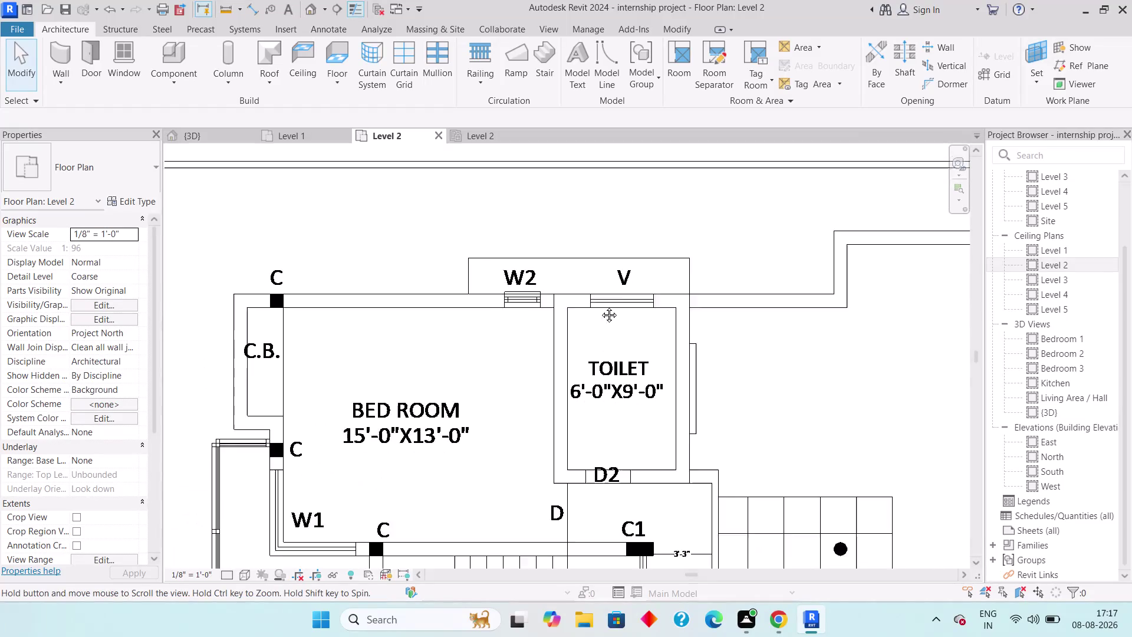
Pan and zoom the Level 2 plan to the lower bed room's W1 corner.
scroll(down, 3)
middle_drag(601, 401, 601, 386)
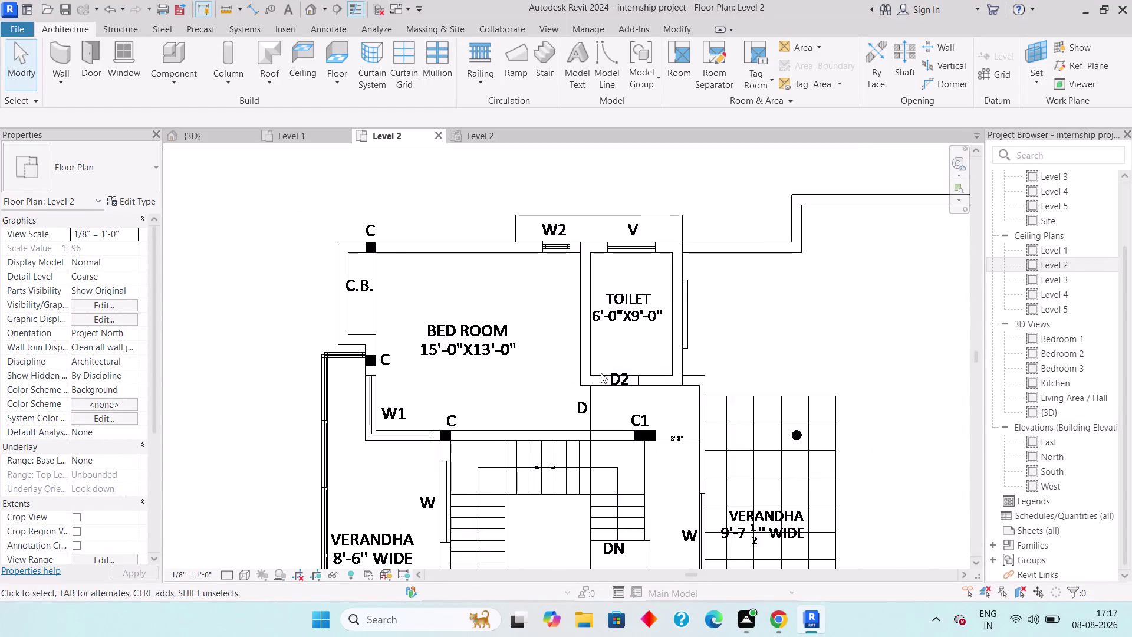
middle_drag(600, 386, 626, 201)
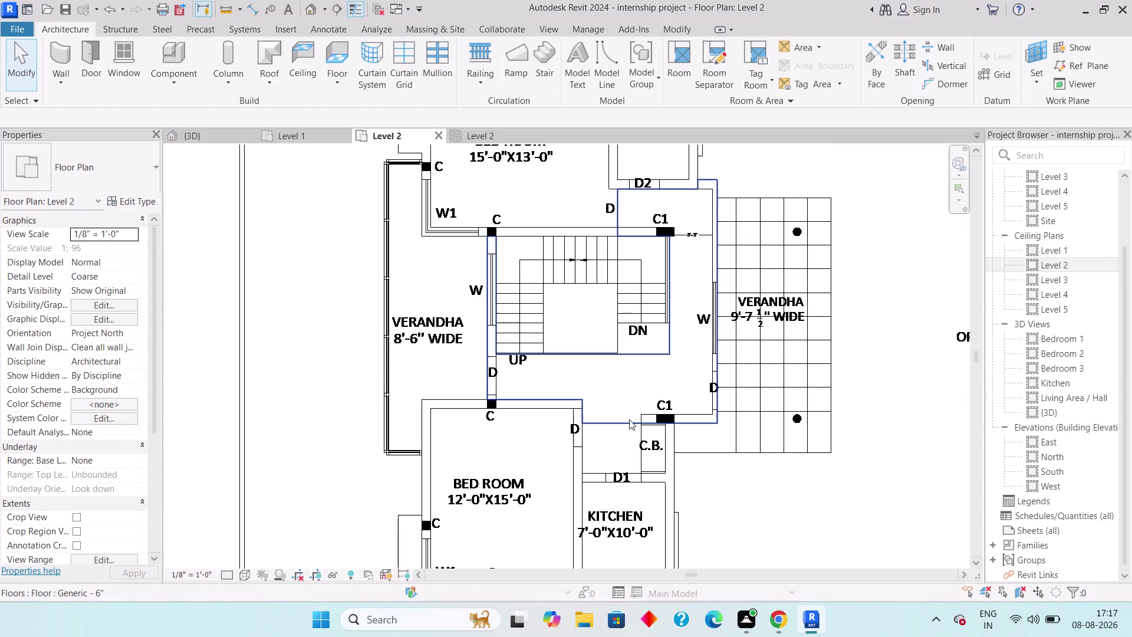
middle_drag(664, 488, 647, 368)
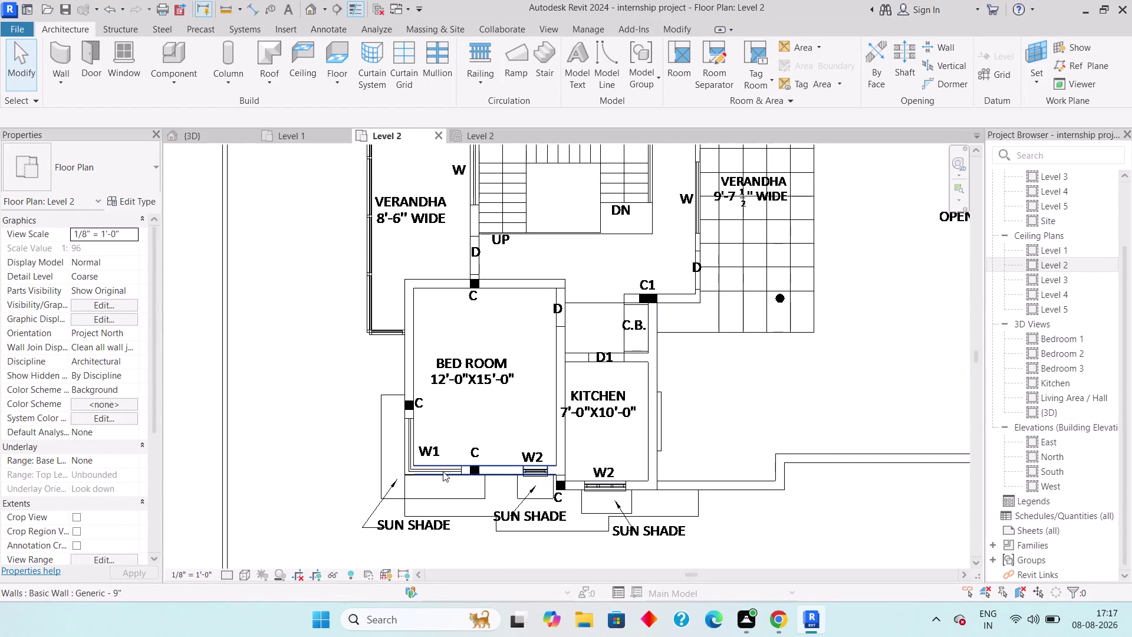
middle_drag(513, 390, 668, 389)
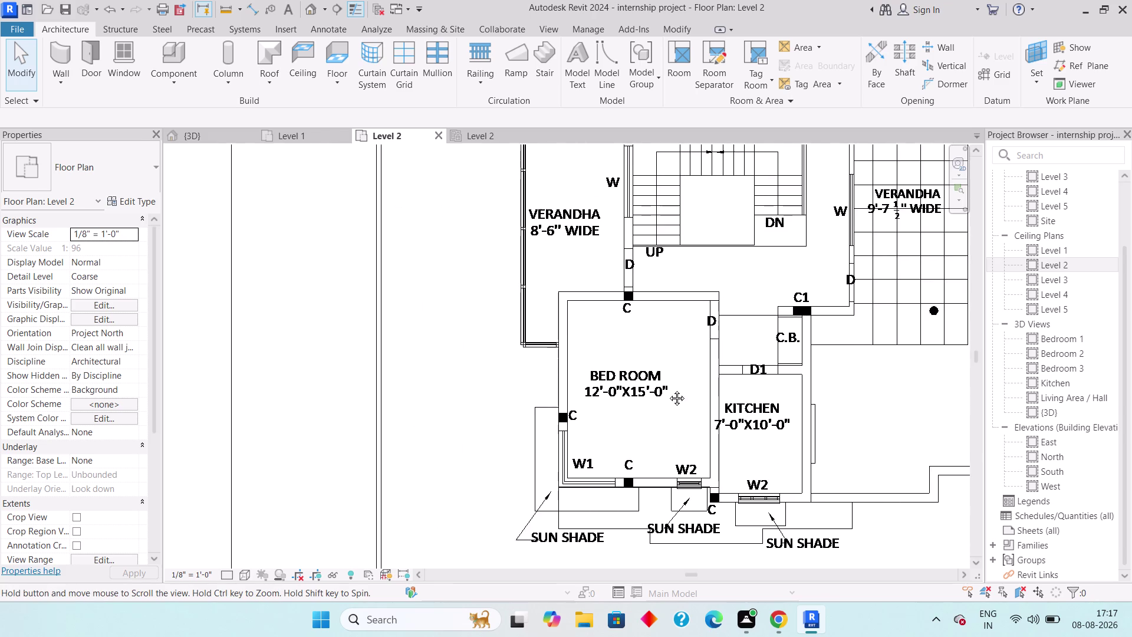
middle_drag(668, 389, 671, 376)
scroll(up, 3)
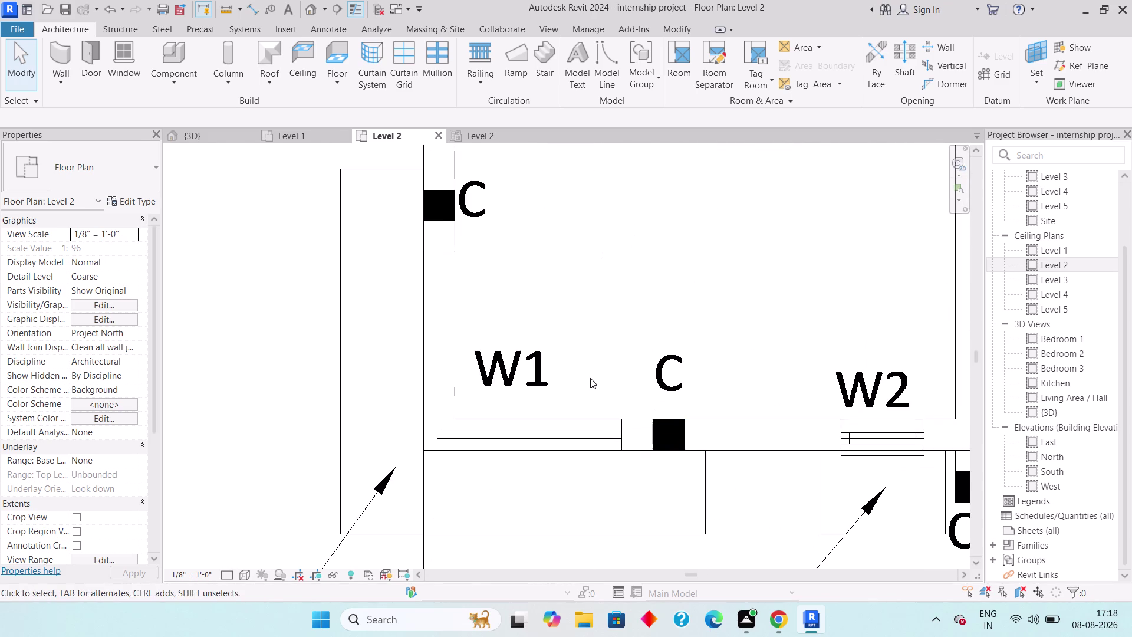
middle_drag(587, 370, 608, 390)
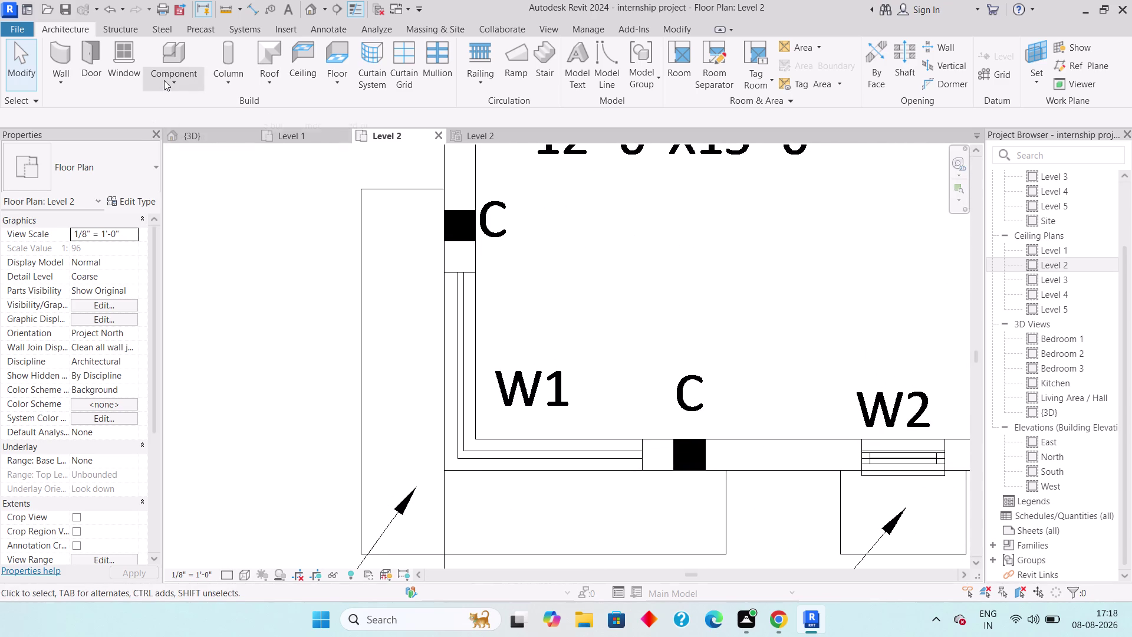
click(158, 77)
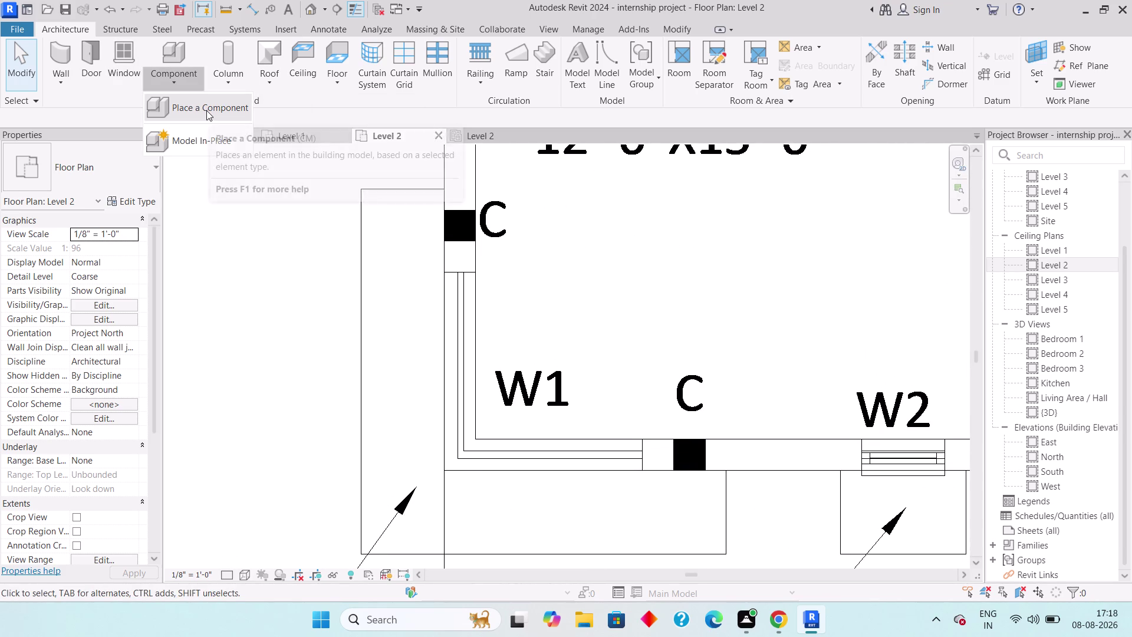
key(Escape)
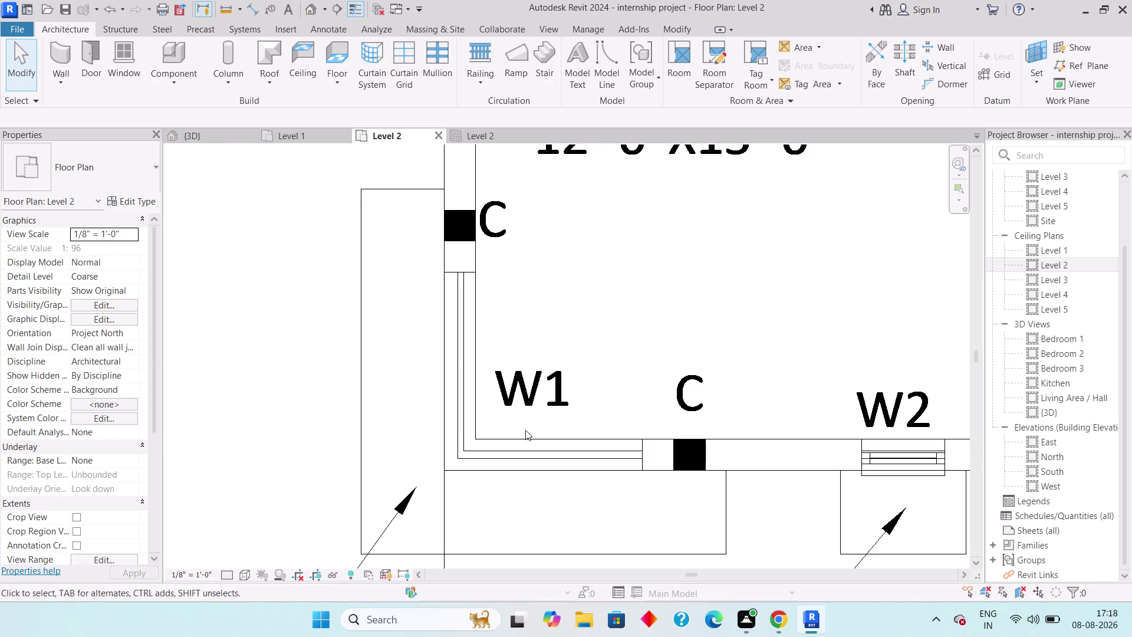
Cut a rectangular wall opening into the first wall at the W1 corner.
click(527, 437)
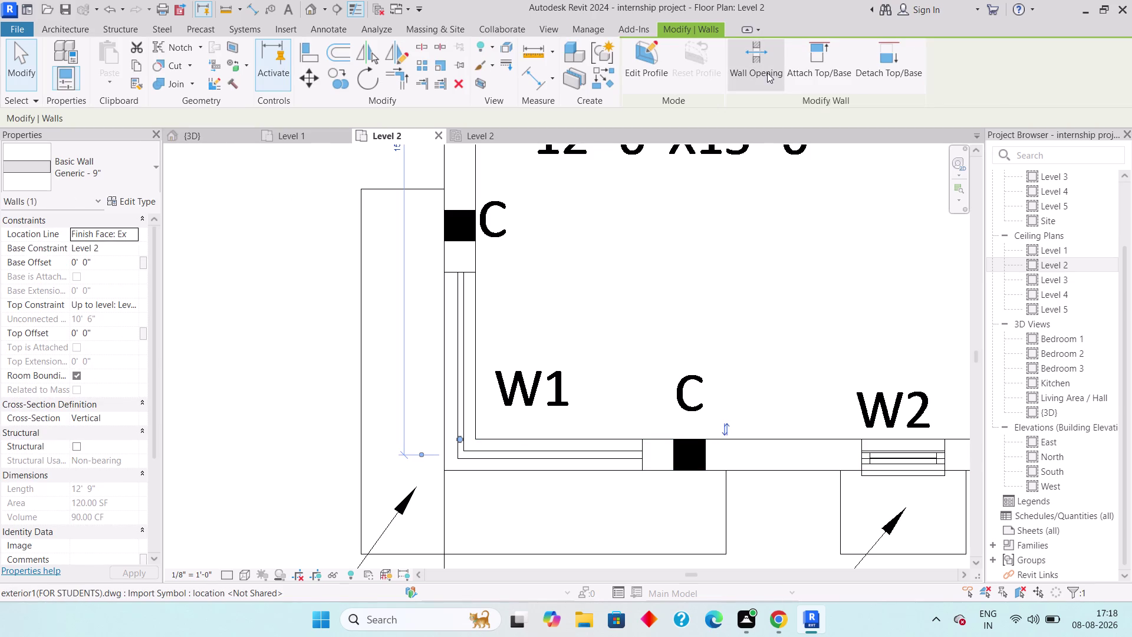
click(767, 72)
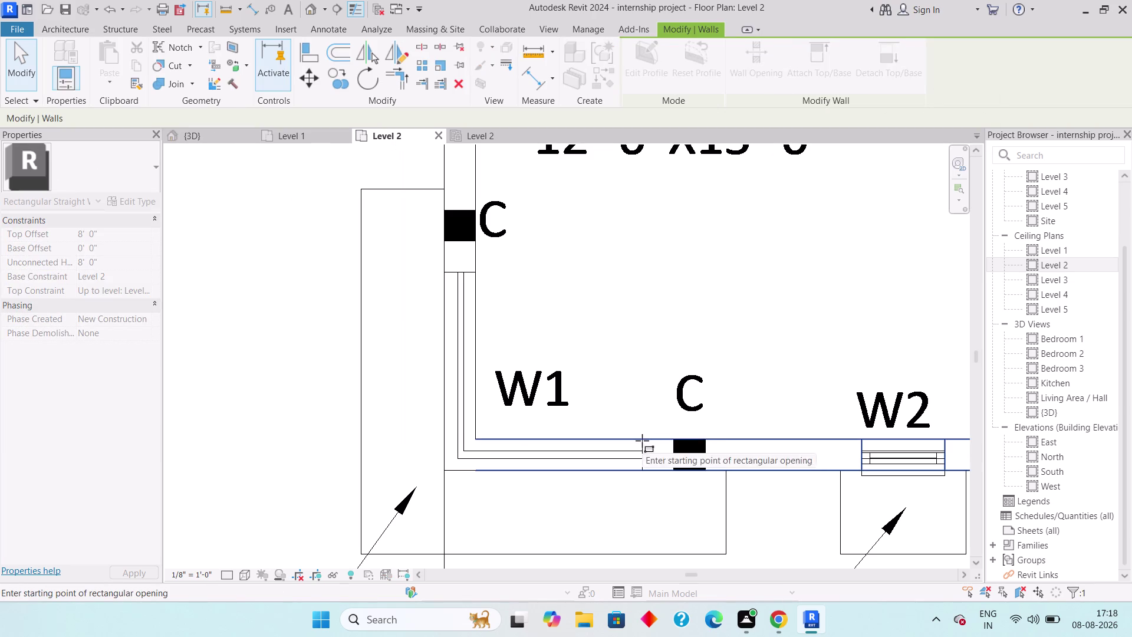
click(642, 440)
click(392, 436)
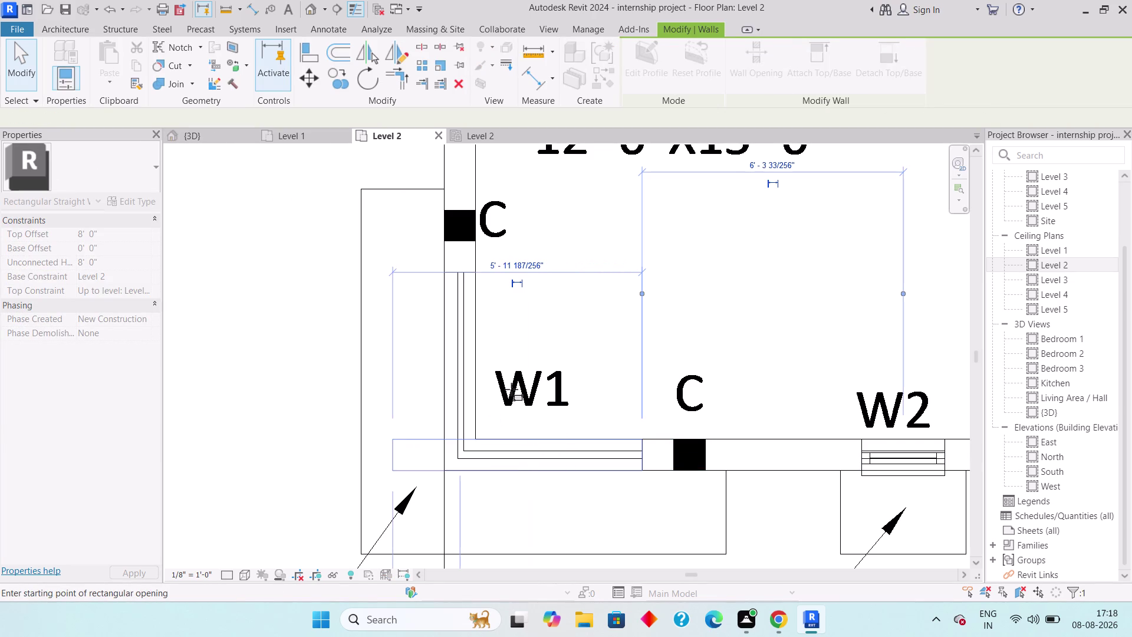
middle_drag(548, 355, 546, 540)
key(Escape)
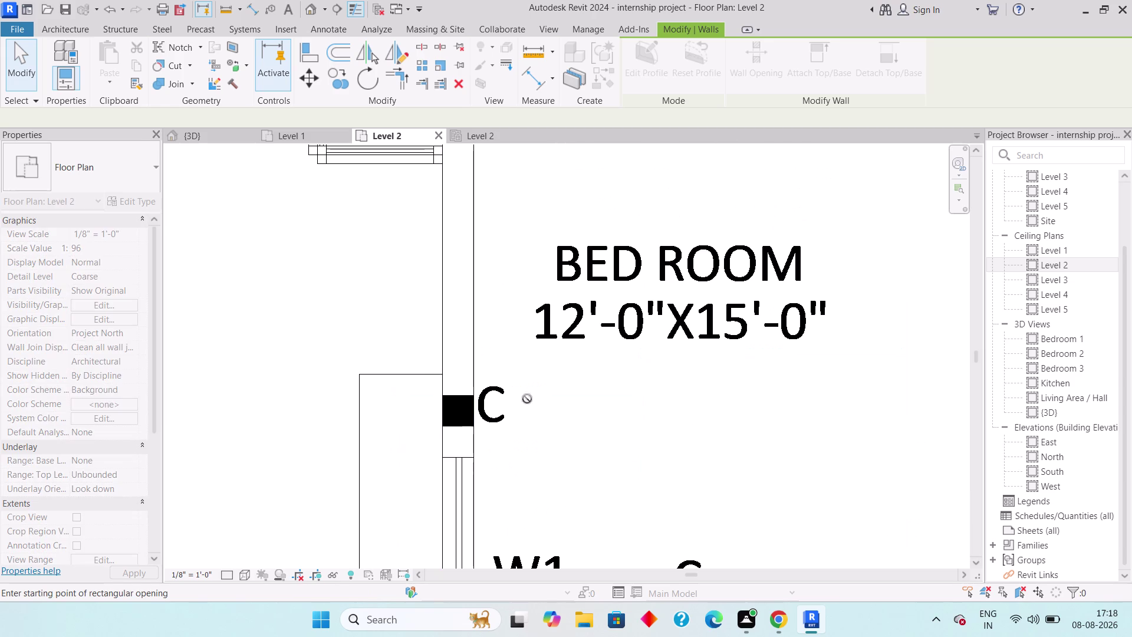
click(469, 486)
key(Escape)
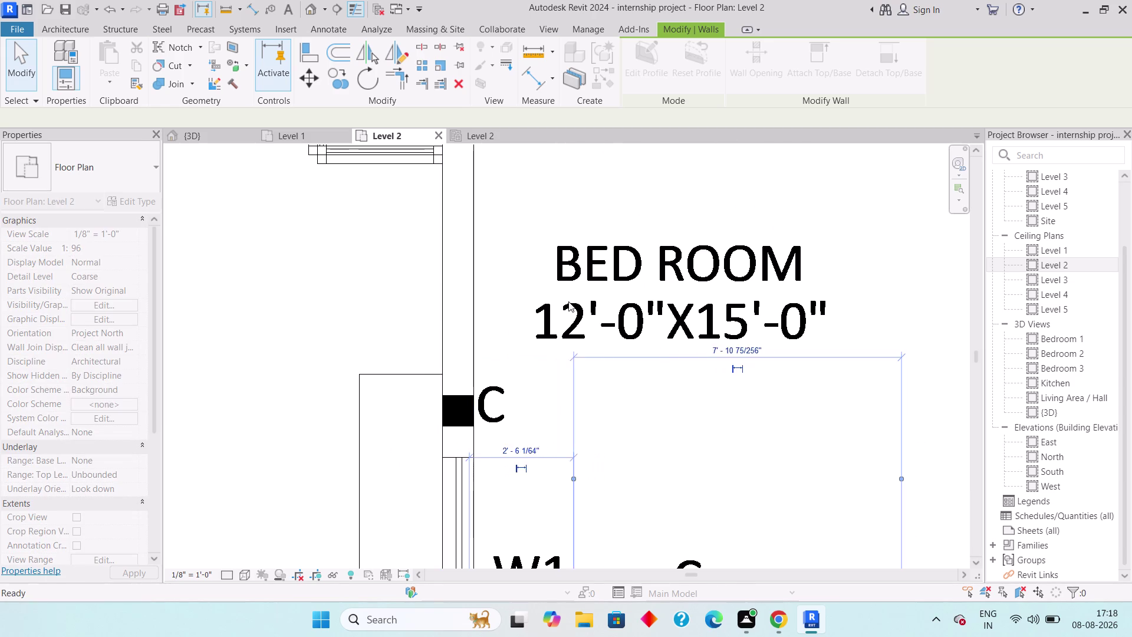
Cut a rectangular opening into the other corner wall, then pan to the upper W1 corner.
click(463, 475)
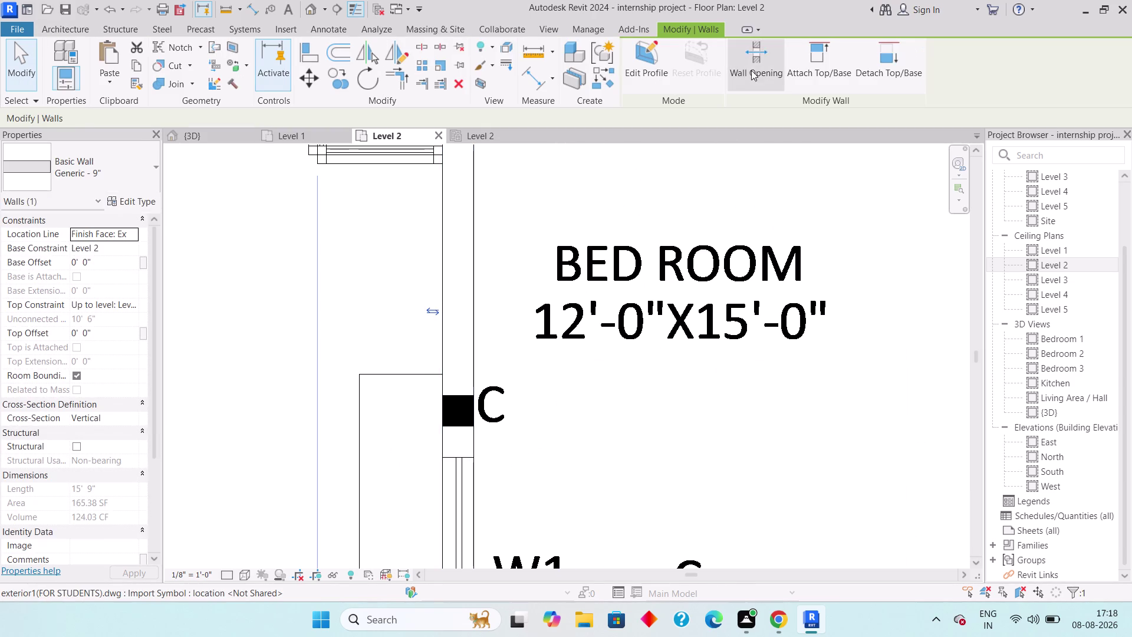
click(753, 70)
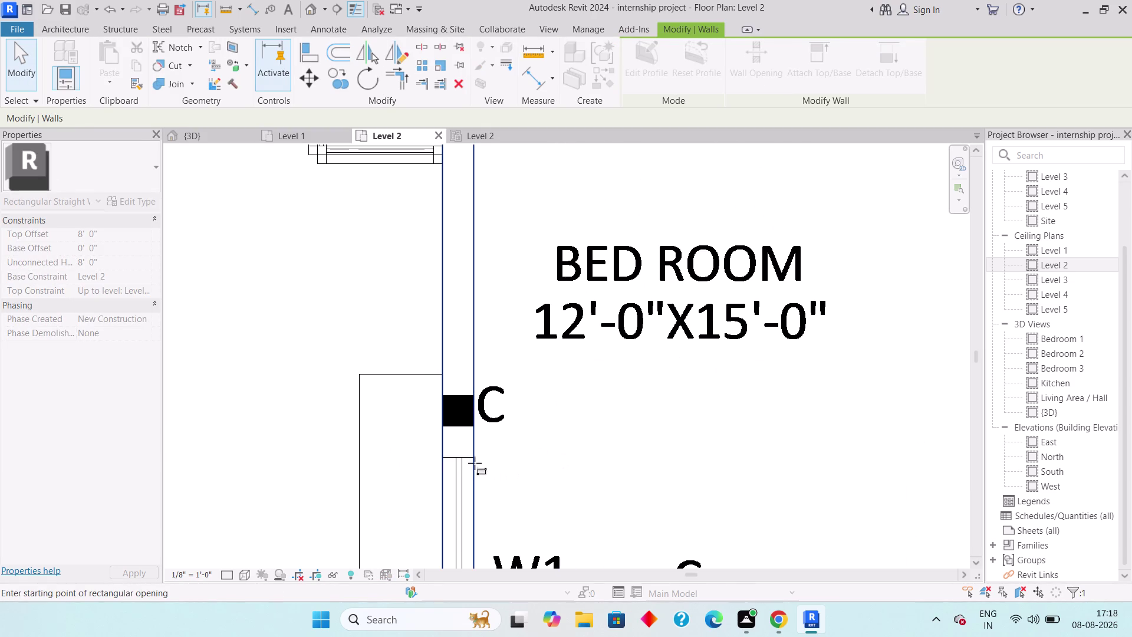
click(474, 457)
middle_drag(459, 506, 461, 455)
scroll(down, 3)
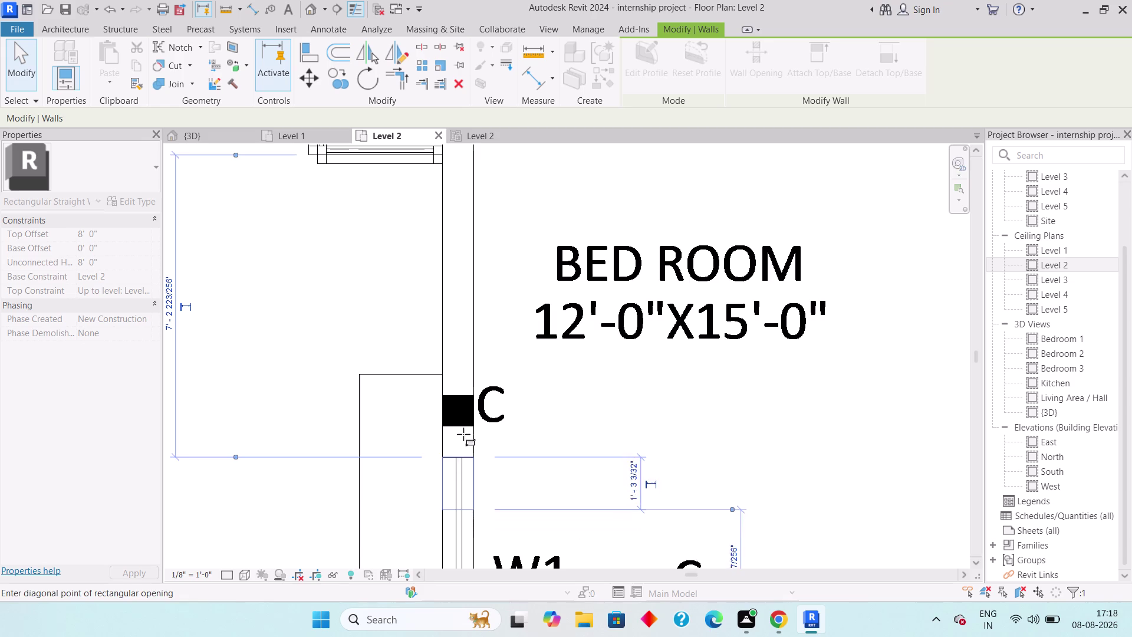
middle_drag(461, 456, 507, 228)
scroll(down, 3)
click(515, 331)
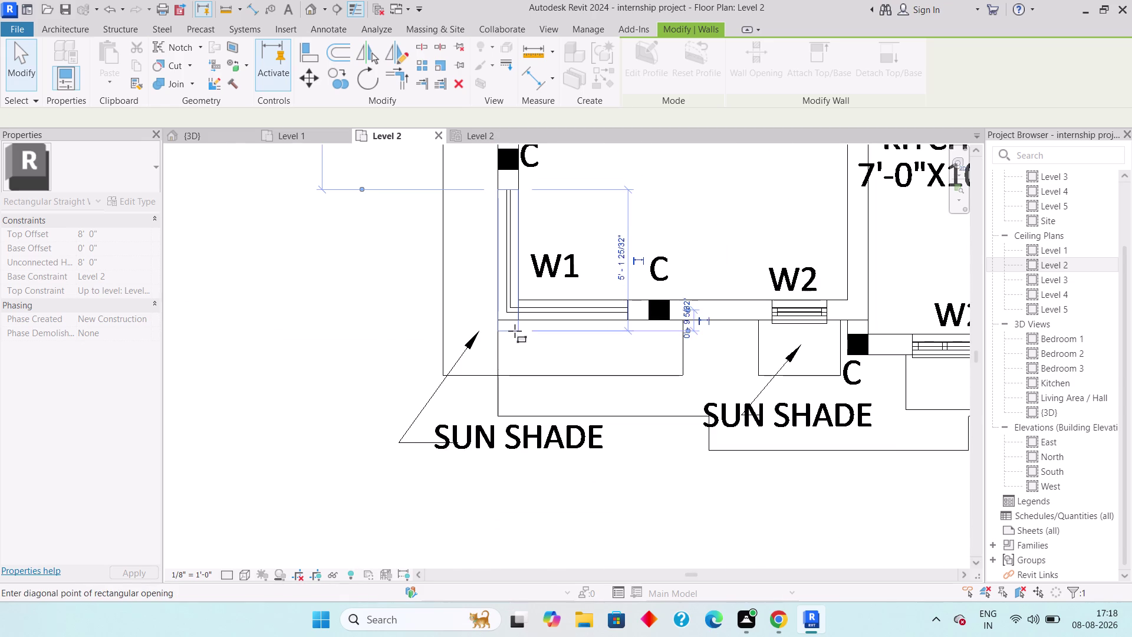
scroll(down, 3)
scroll(down, 3)
middle_drag(491, 326, 497, 351)
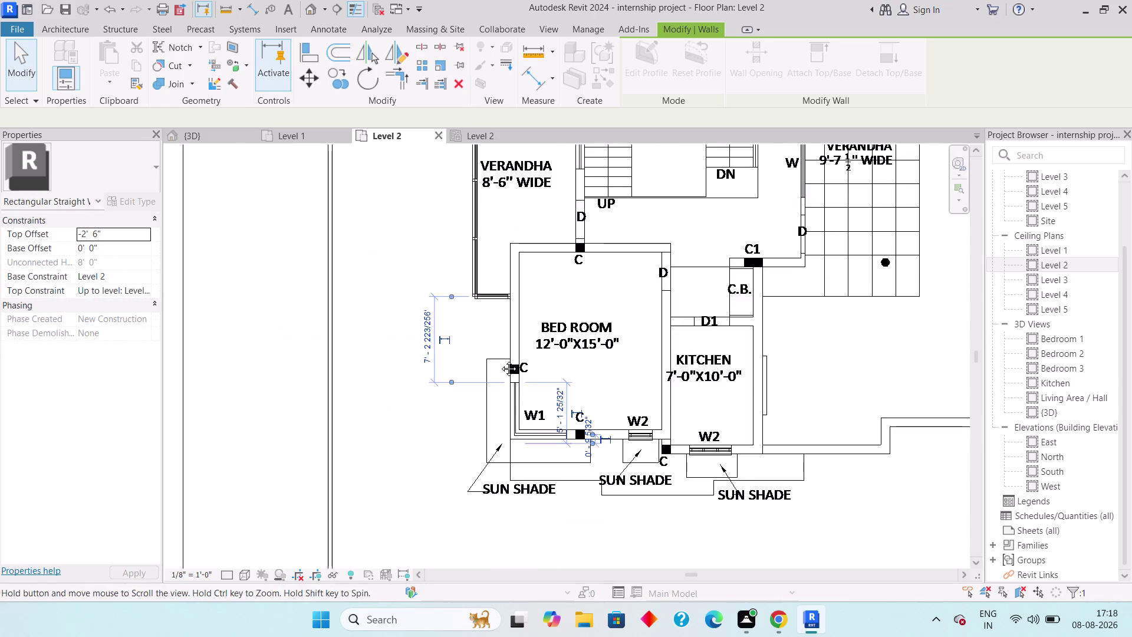
middle_drag(497, 352, 503, 473)
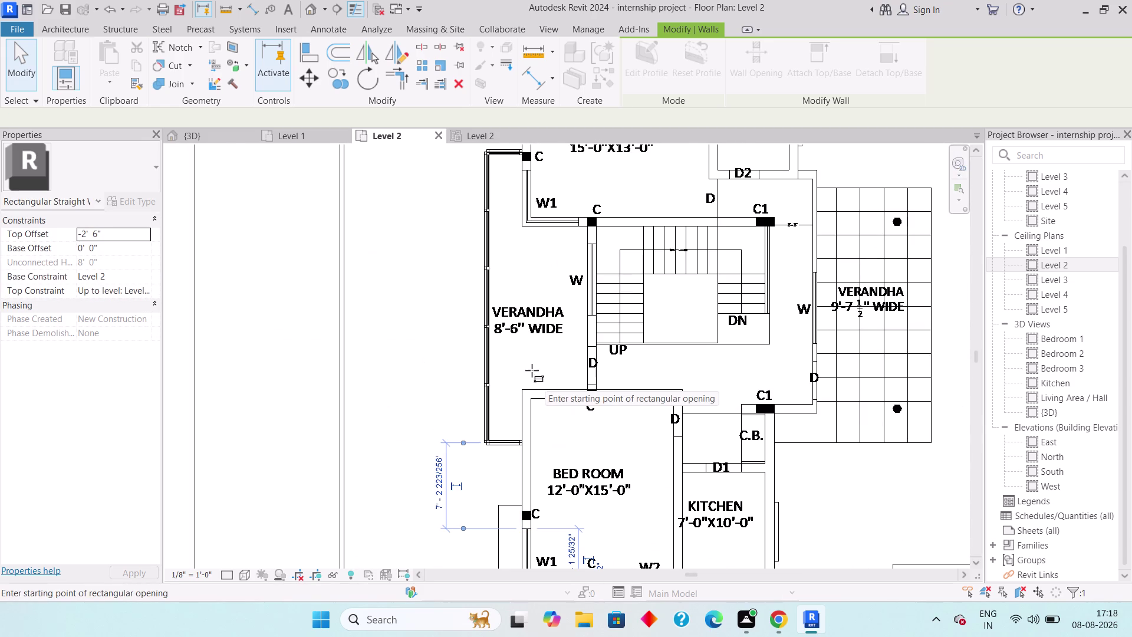
scroll(up, 3)
scroll(up, 3)
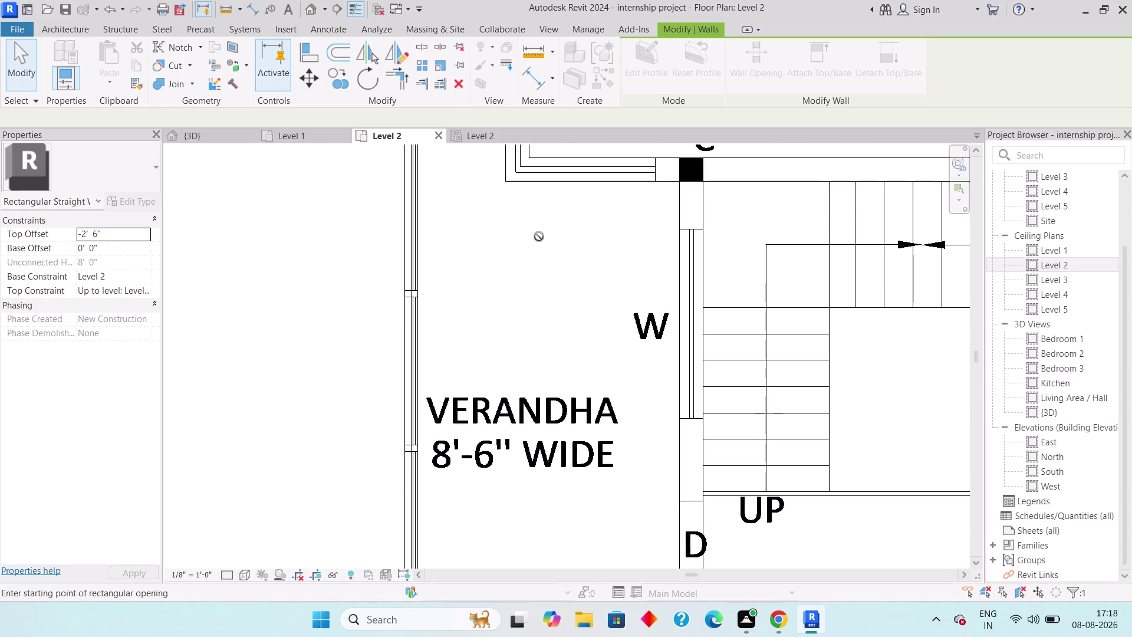
middle_drag(541, 243, 495, 422)
key(Escape)
key(Escape)
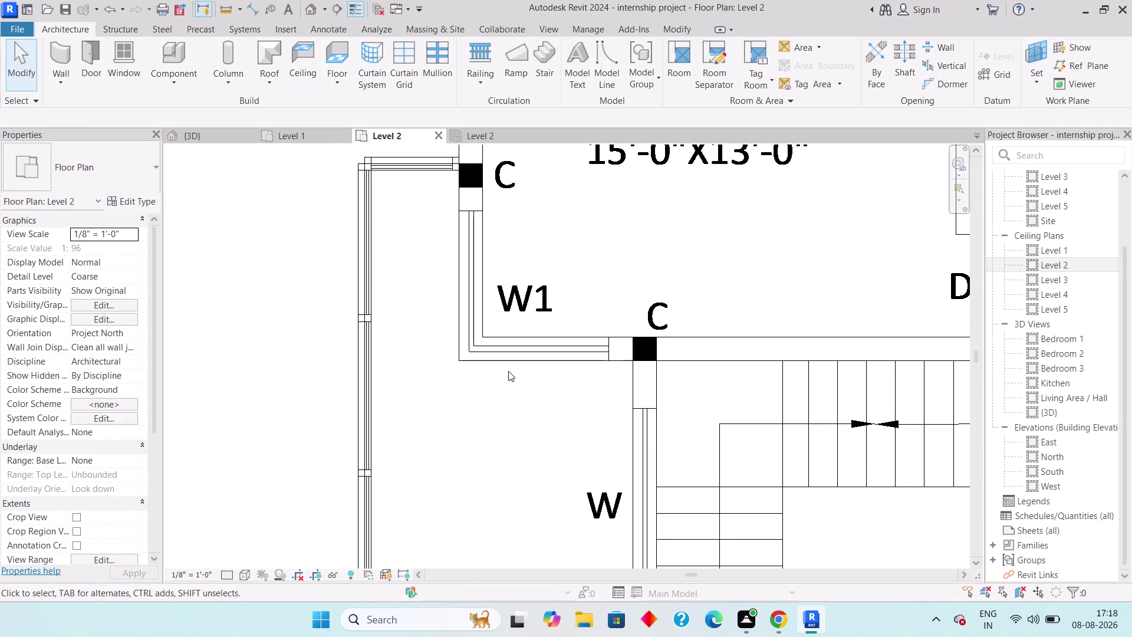
Cut a rectangular opening into the front wall at the upper bed room's W1 corner.
click(512, 360)
click(633, 72)
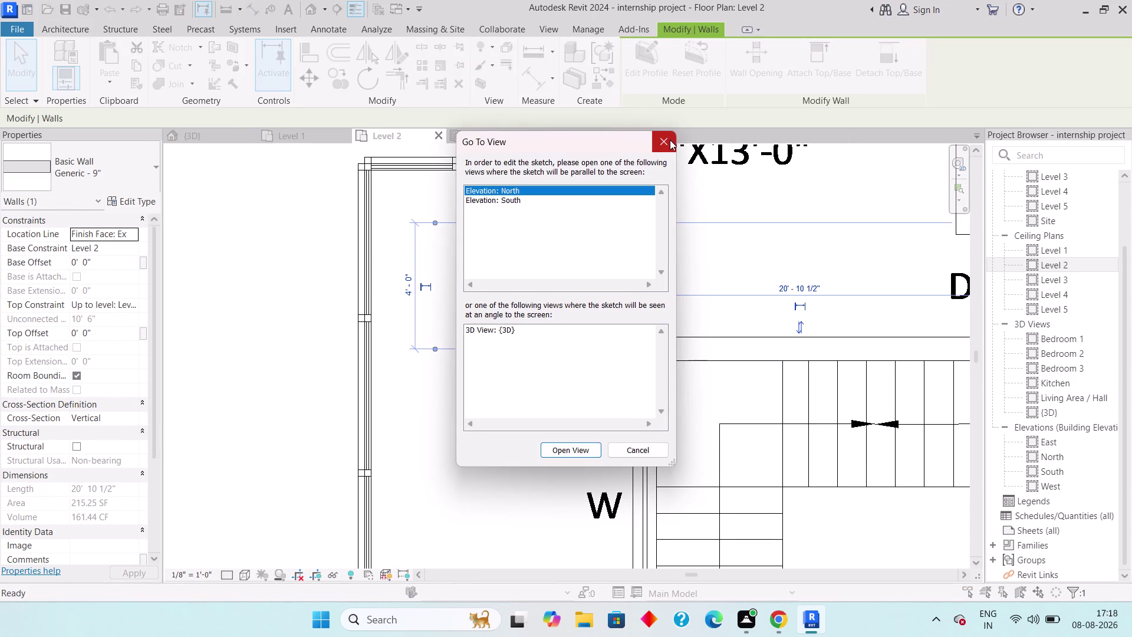
click(669, 140)
click(752, 73)
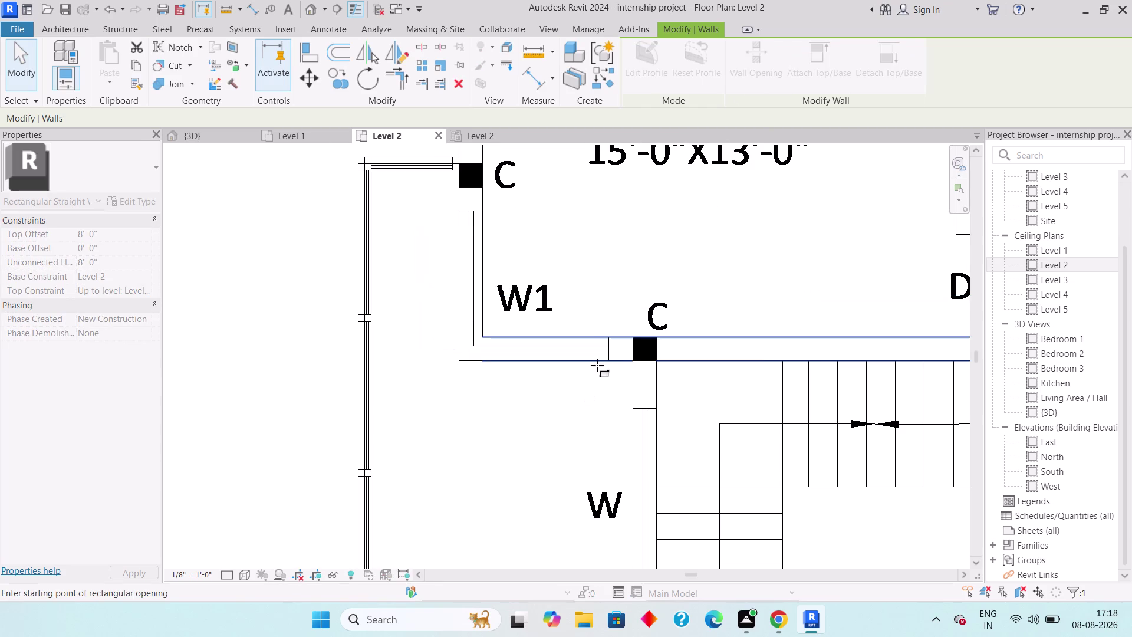
click(608, 356)
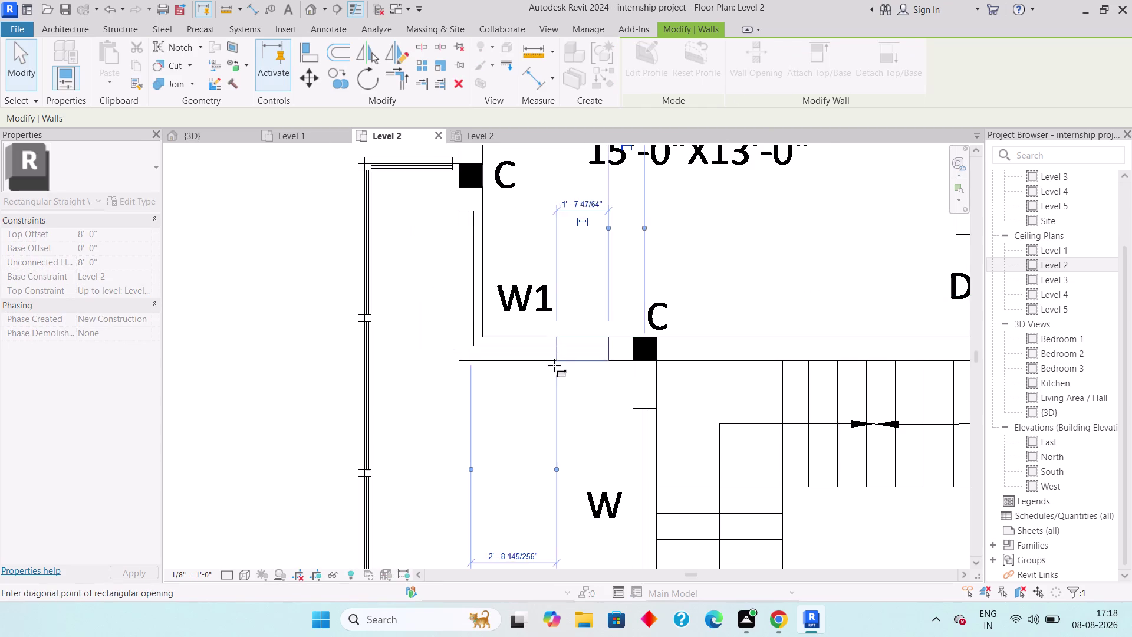
click(424, 360)
key(Escape)
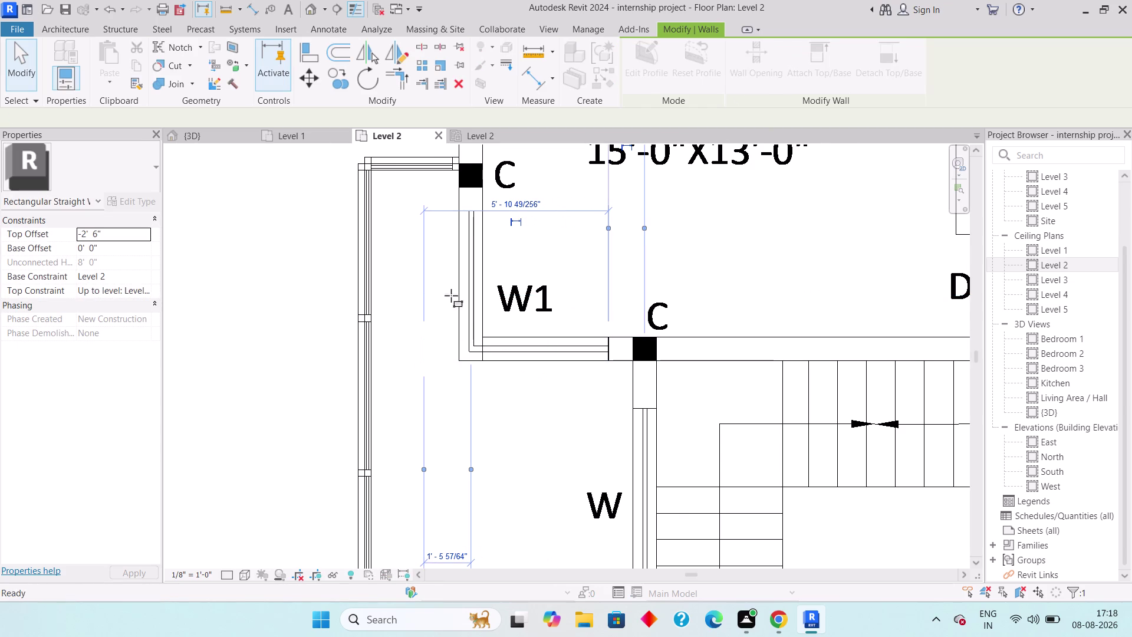
key(Escape)
Cut a rectangular opening into the side wall of that corner.
middle_drag(447, 297, 431, 401)
click(438, 376)
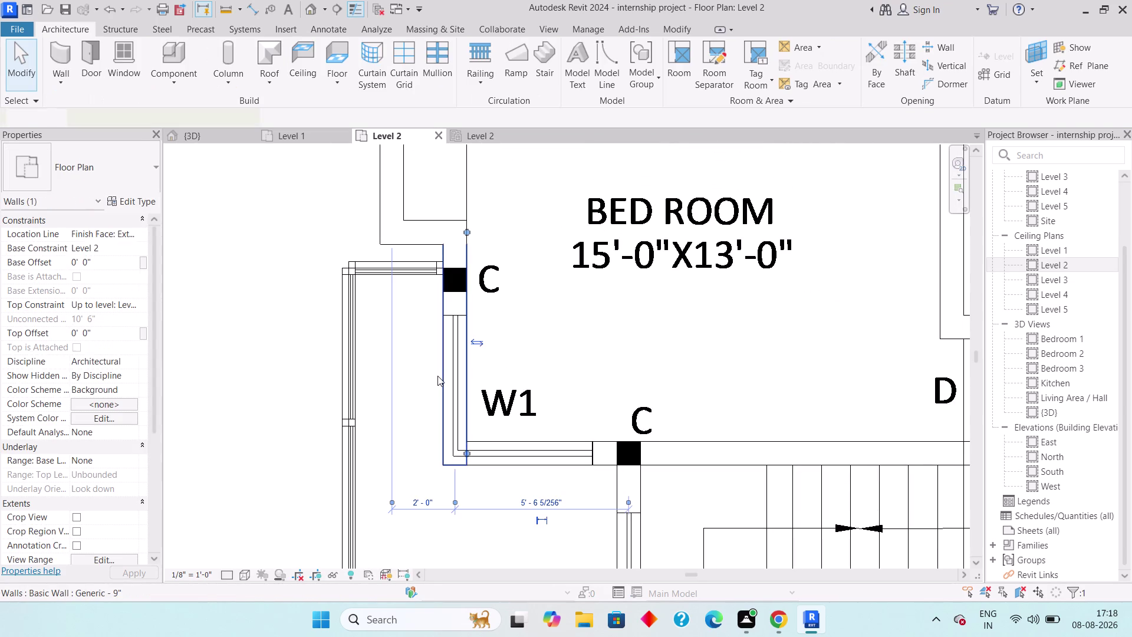
click(762, 71)
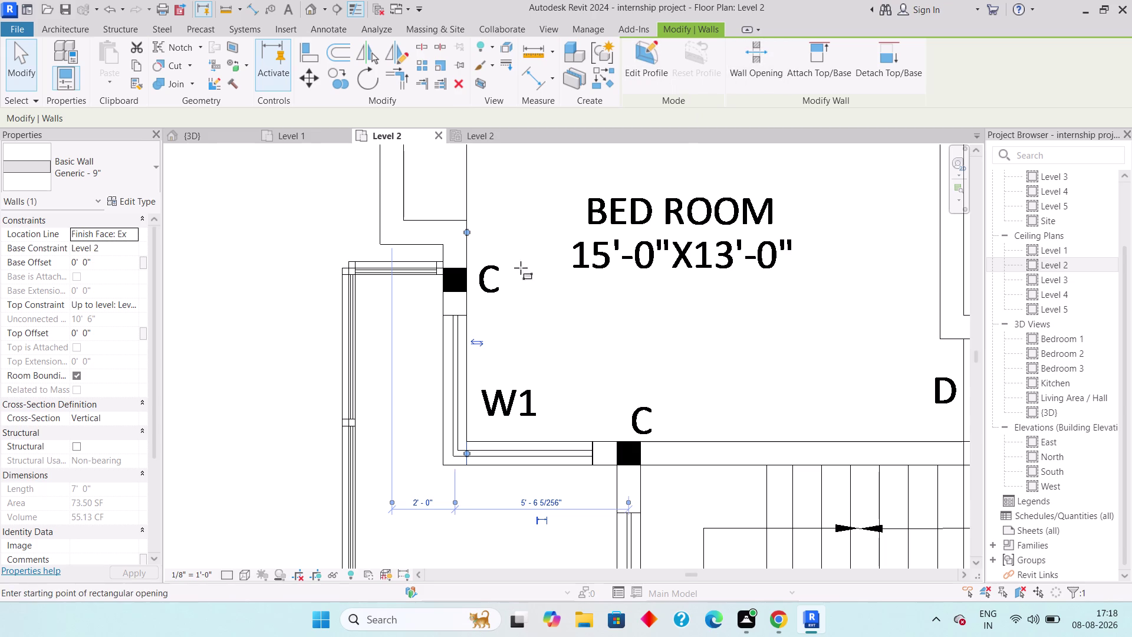
click(462, 313)
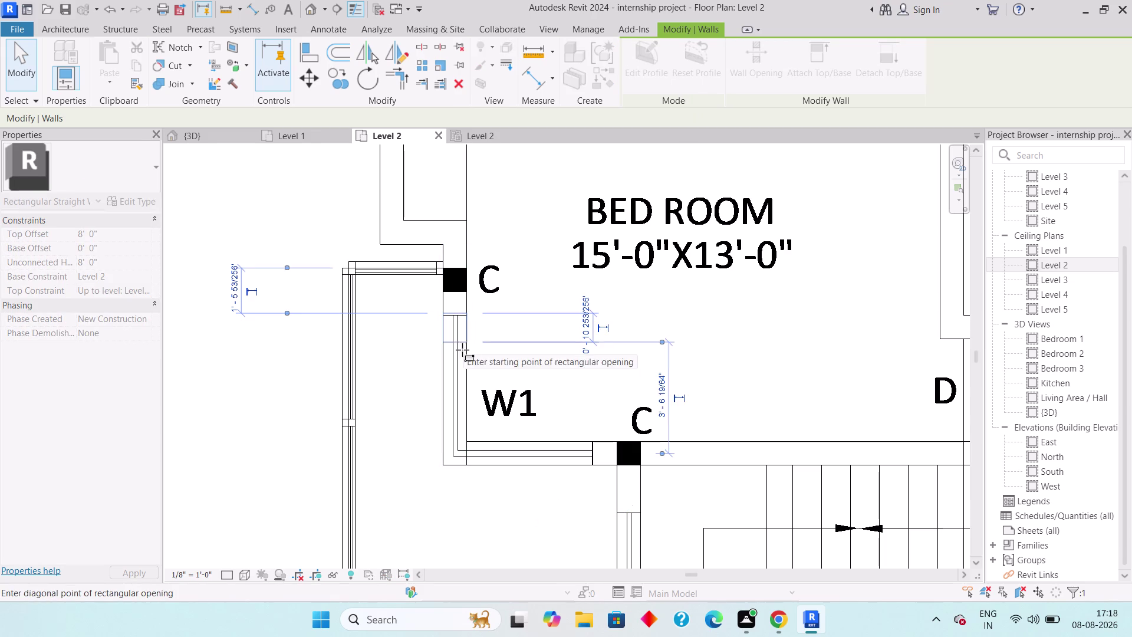
click(451, 476)
key(Escape)
key(Escape)
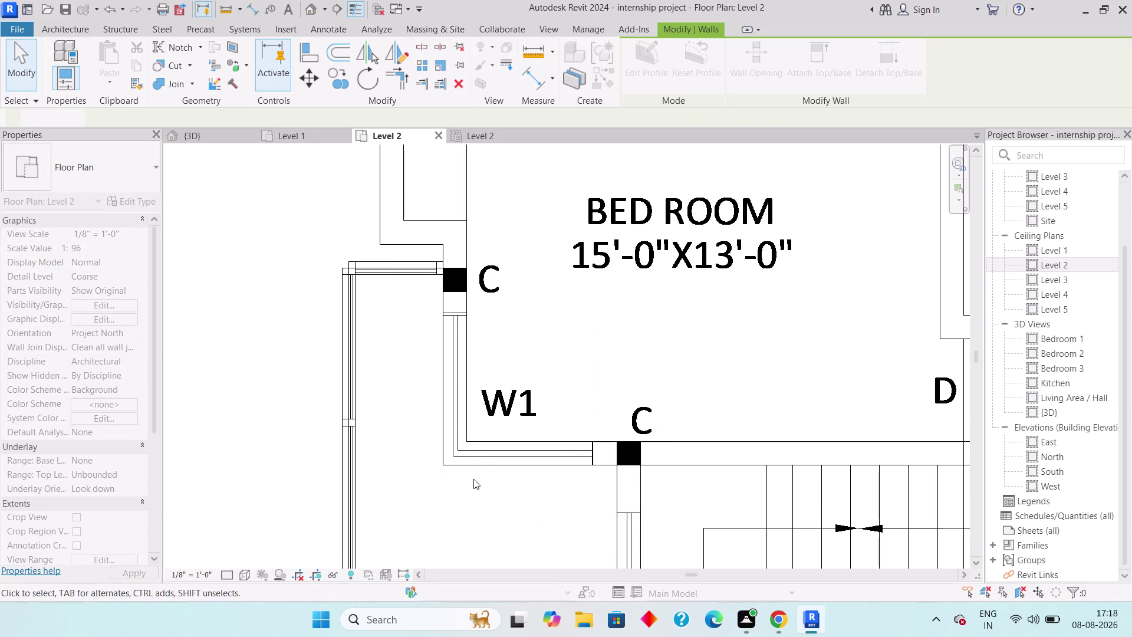
Open the {3D} view from the Project Browser.
scroll(down, 3)
scroll(down, 3)
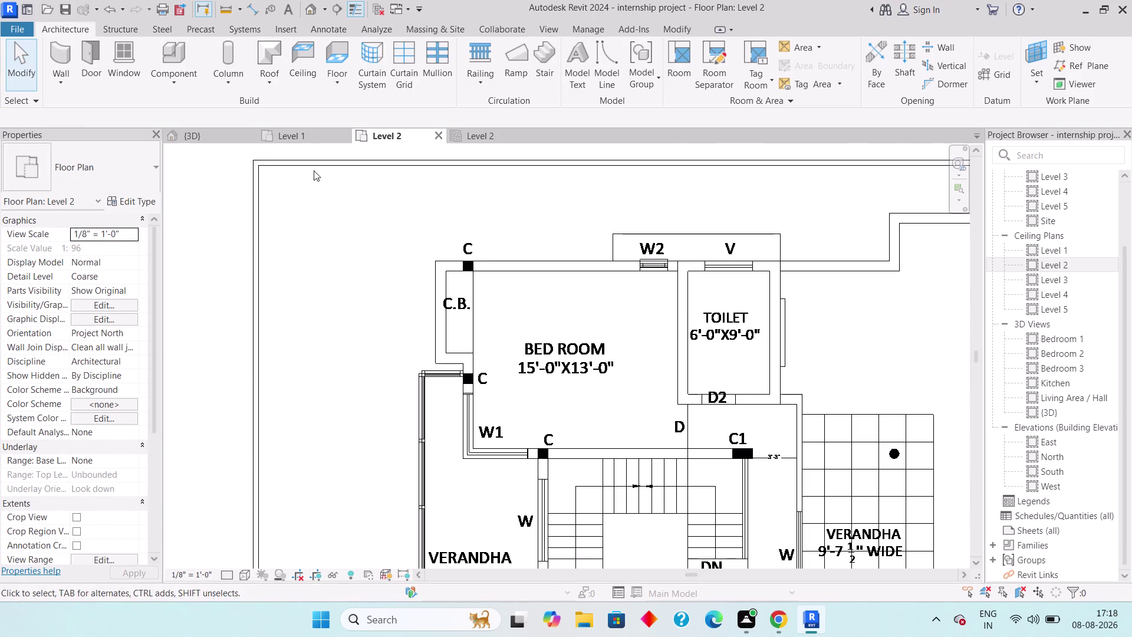
click(197, 138)
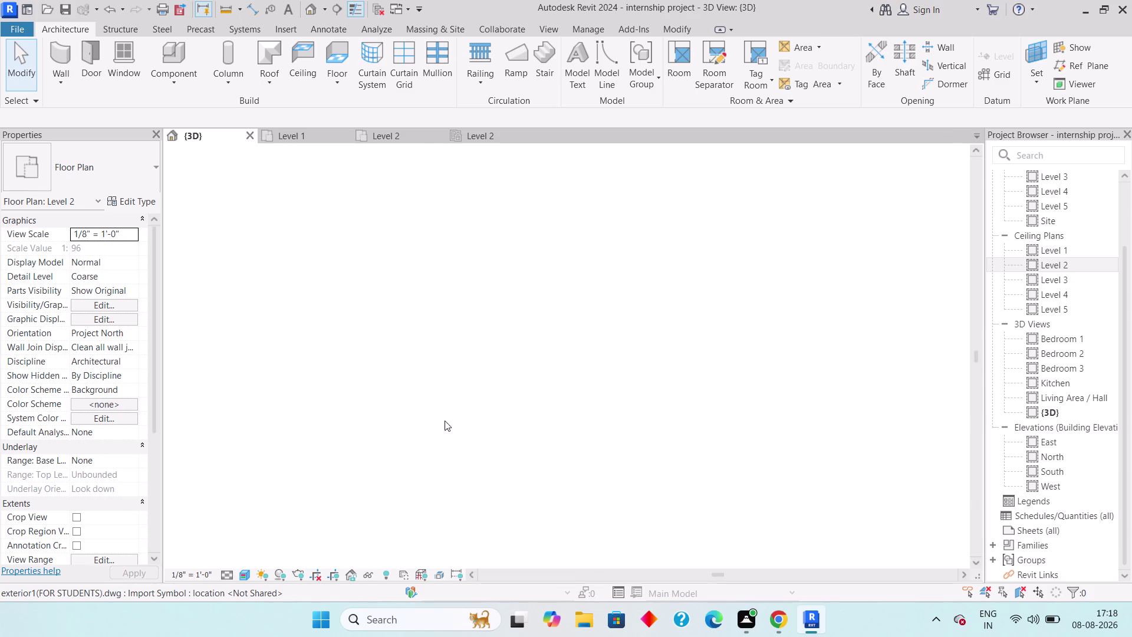
Orbit the 3D view to face the Level 2 corner walls.
scroll(up, 3)
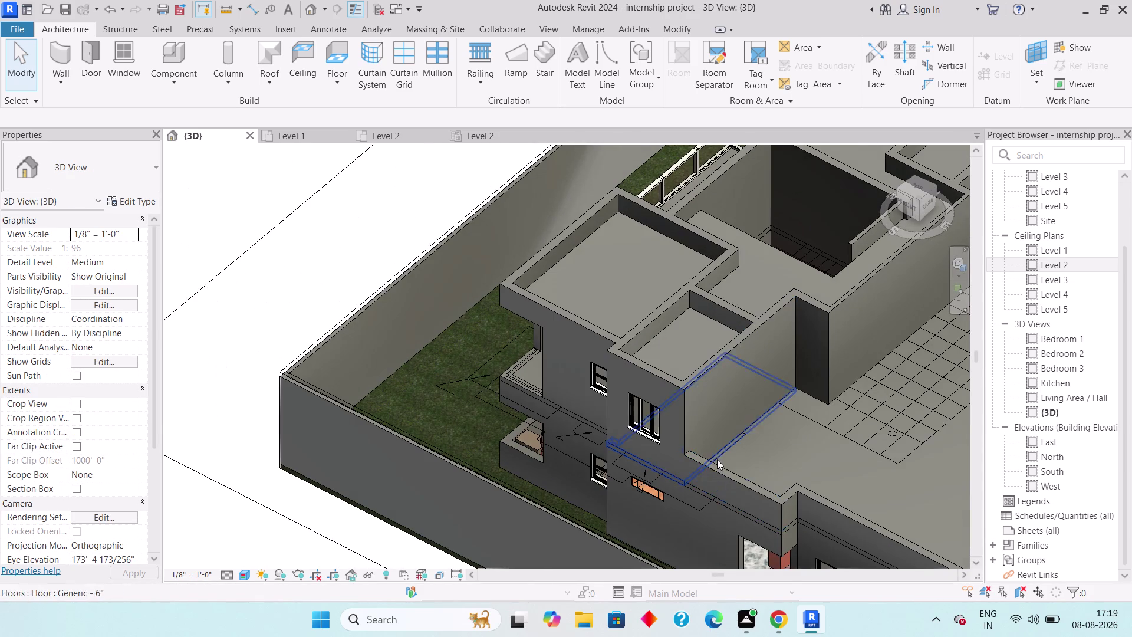
middle_drag(705, 492, 577, 440)
scroll(down, 3)
middle_drag(539, 373, 651, 282)
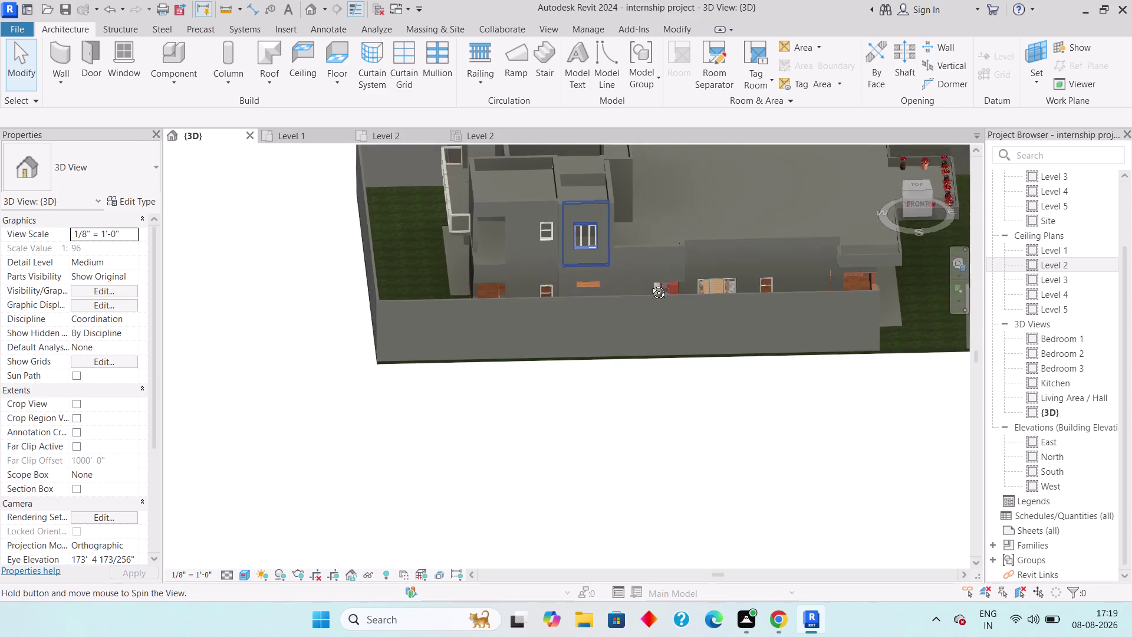
middle_drag(651, 282, 667, 259)
middle_drag(532, 305, 635, 507)
scroll(up, 3)
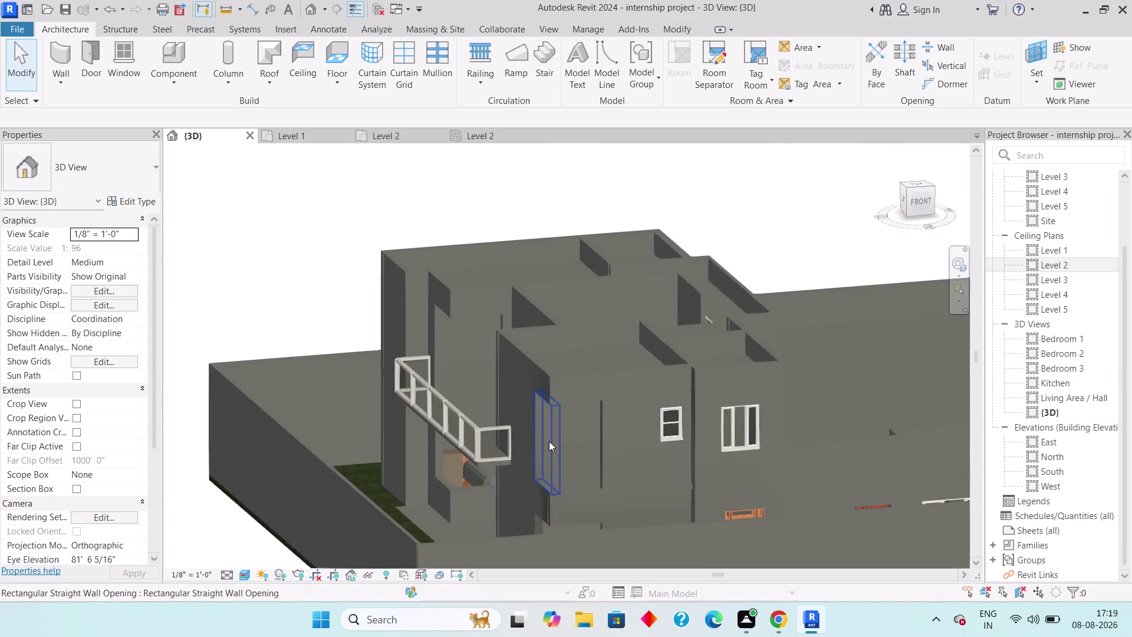
scroll(up, 3)
Set the narrow corner opening's Top Offset to -3' and Base Offset to 3'.
click(549, 441)
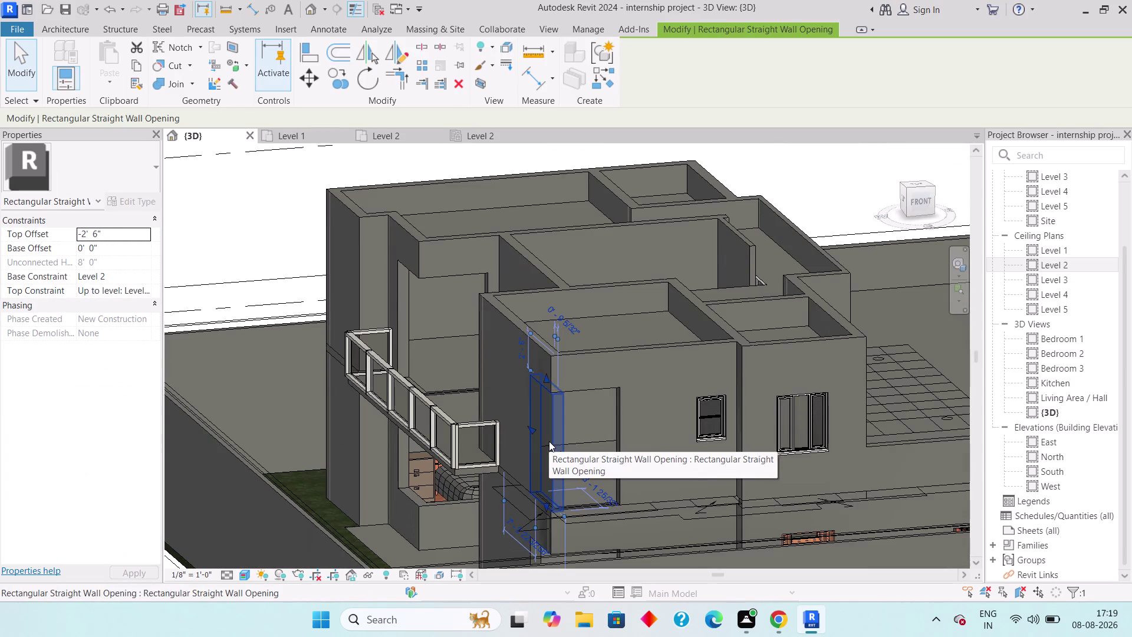
click(122, 235)
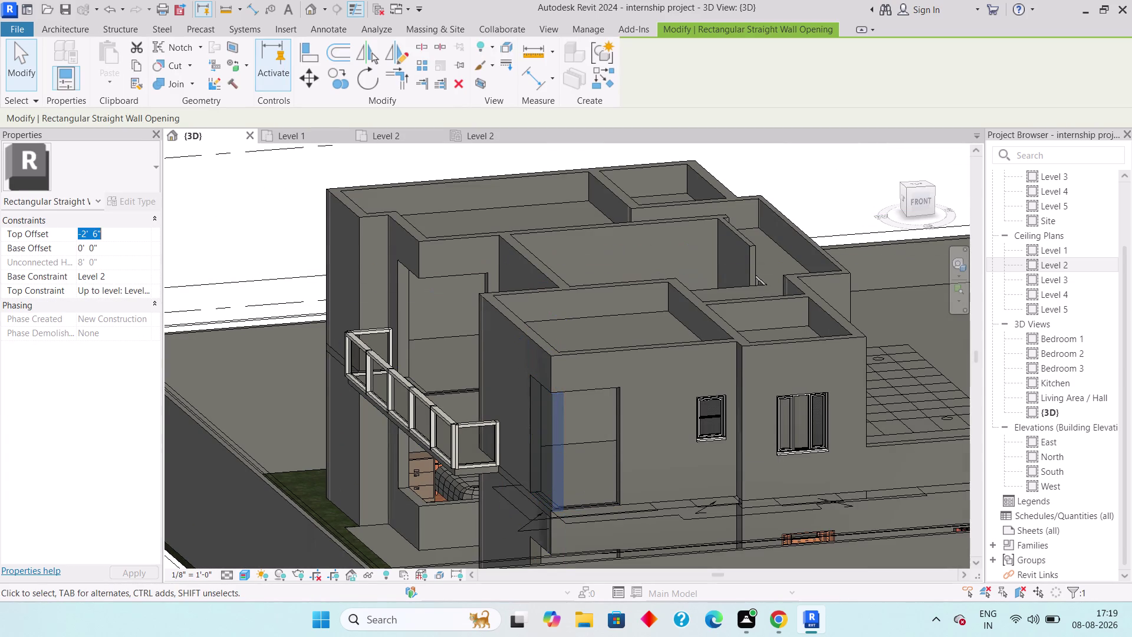
text(-32)
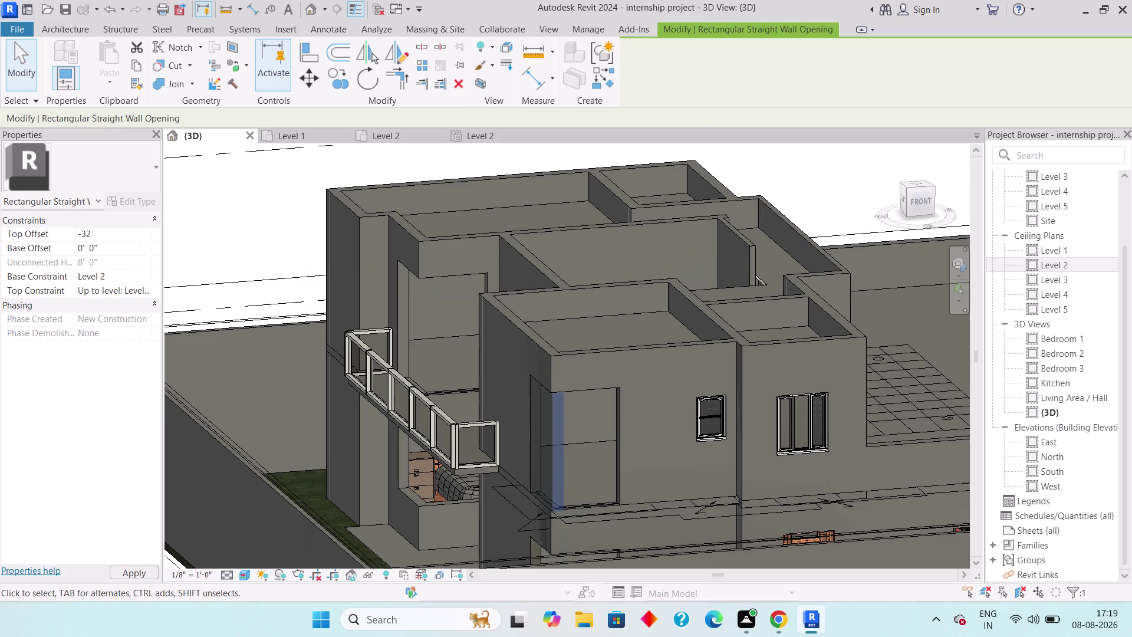
key(BackSpace)
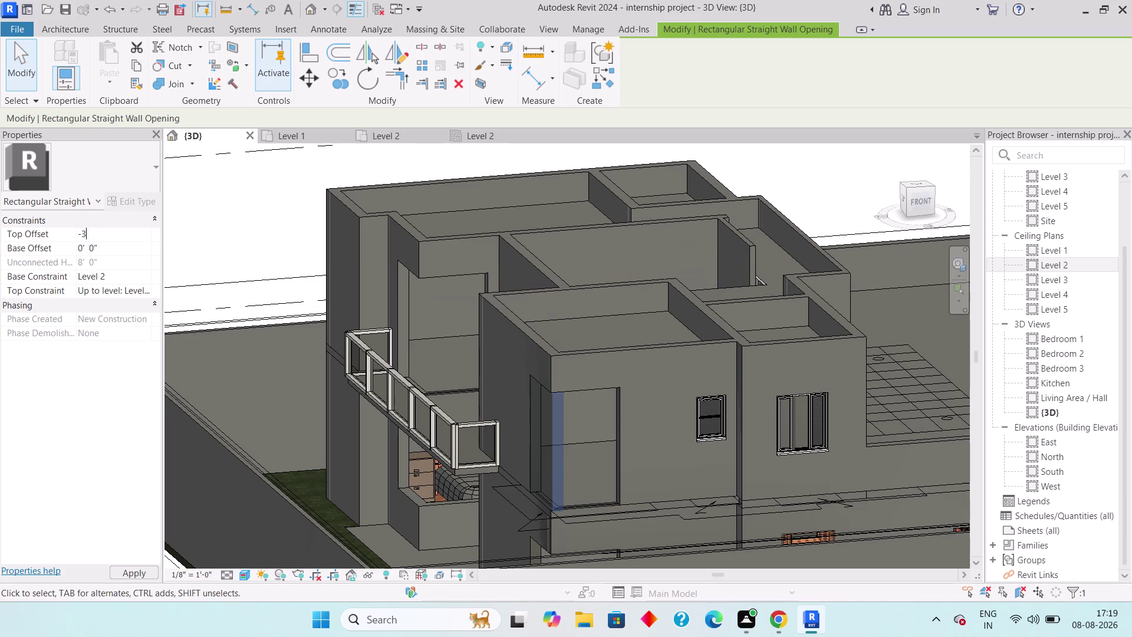
key(apostrophe)
key(Return)
click(128, 241)
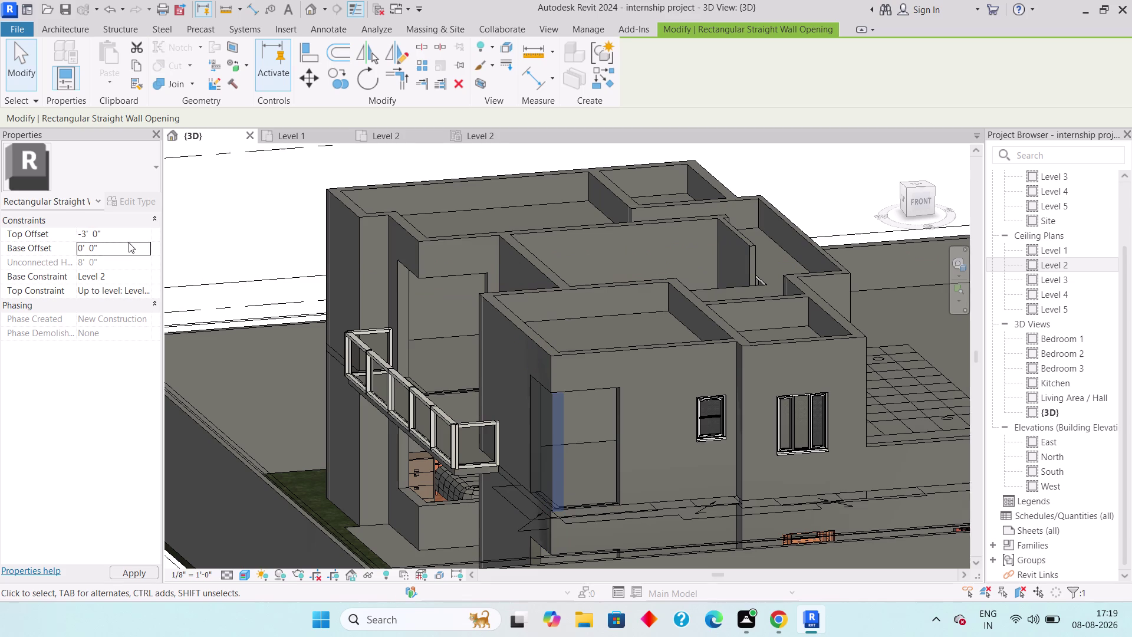
text(3')
key(Return)
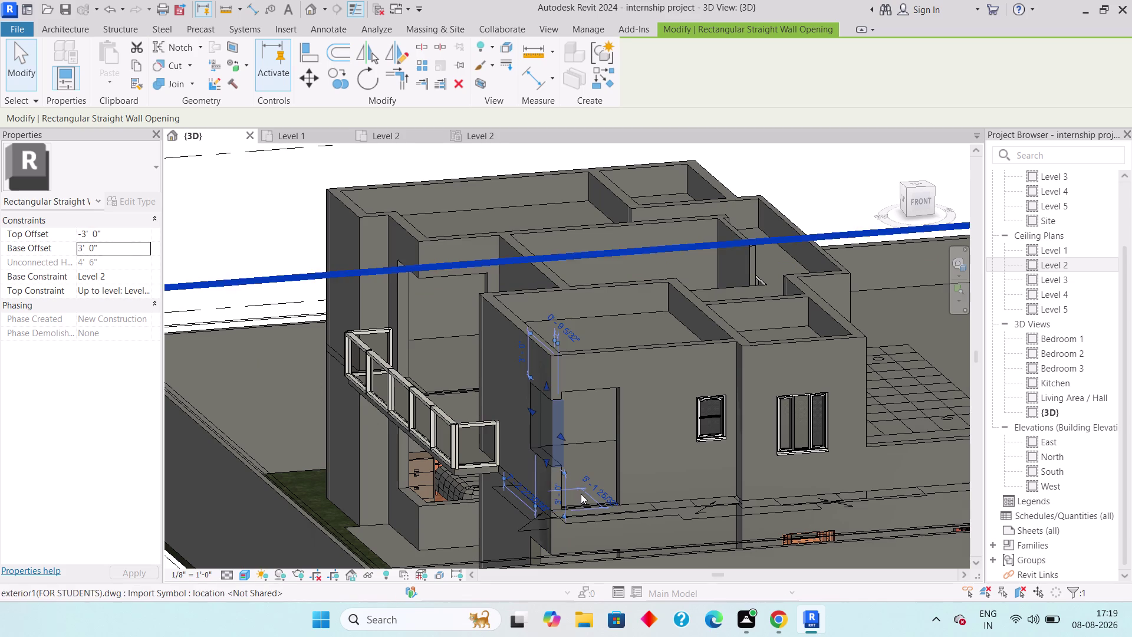
key(Escape)
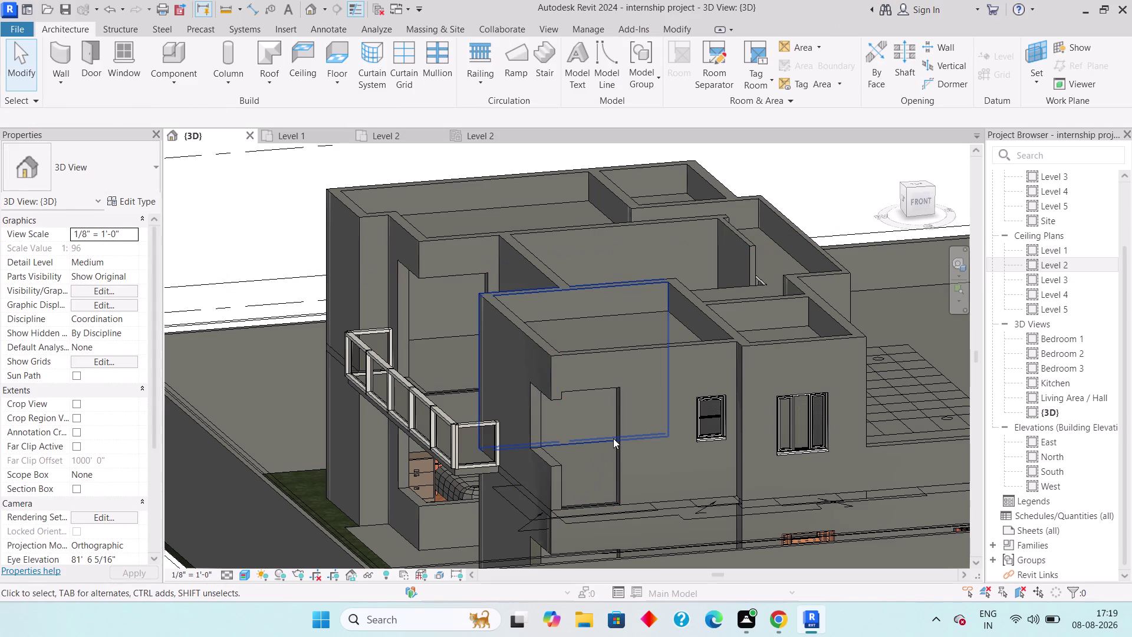
Give the wide front corner opening a -3' top offset and 3' base offset.
click(613, 438)
click(114, 229)
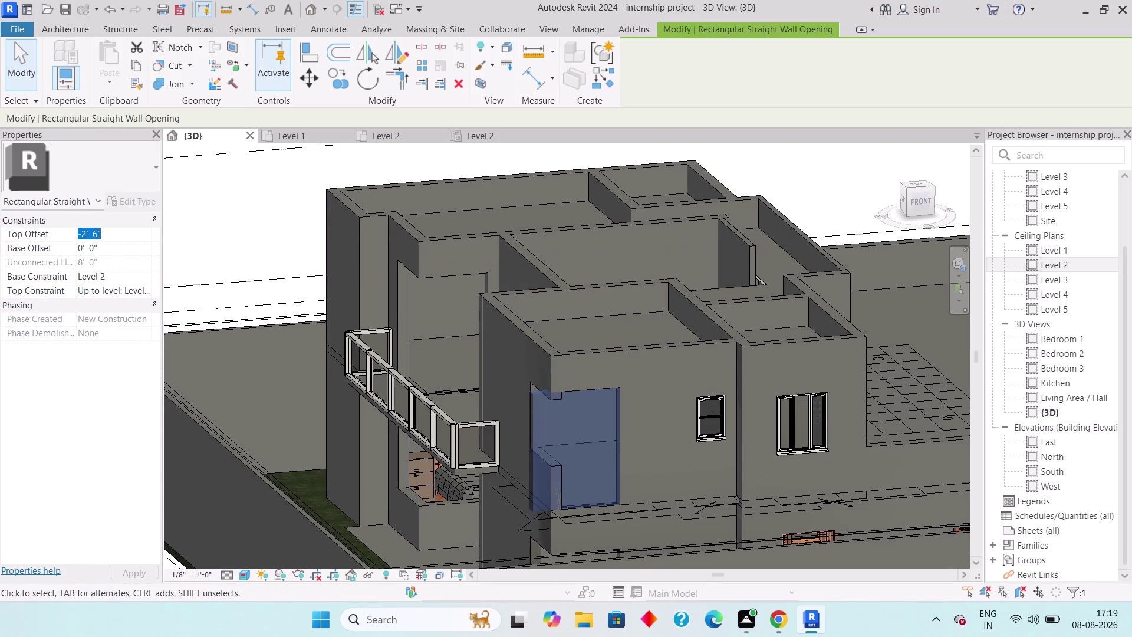
text(-3)
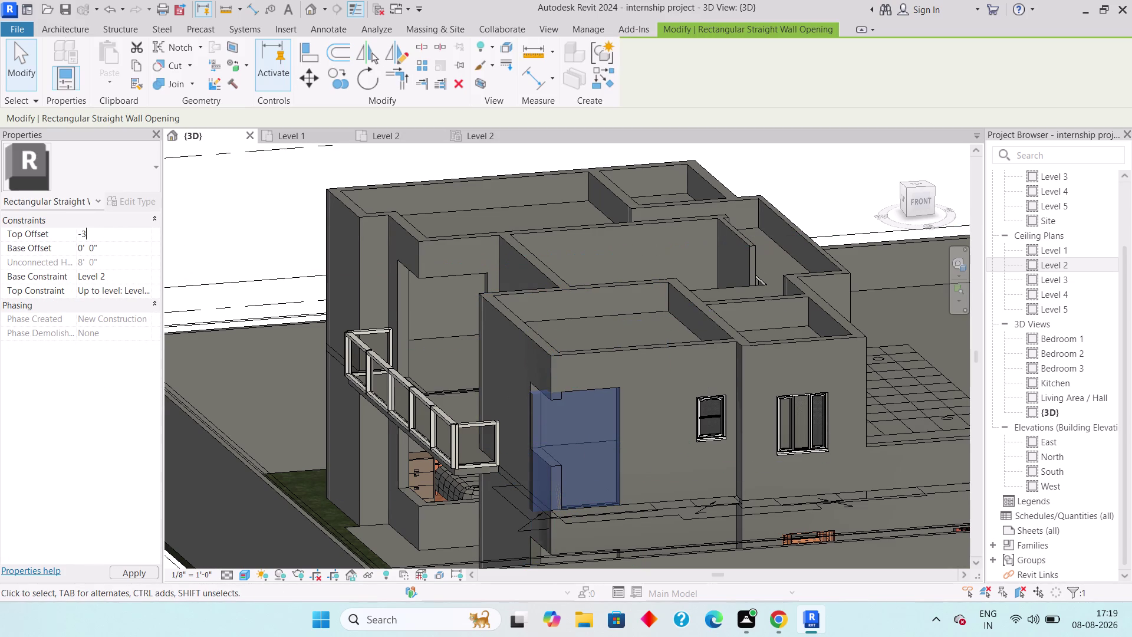
text(')
key(Return)
click(121, 245)
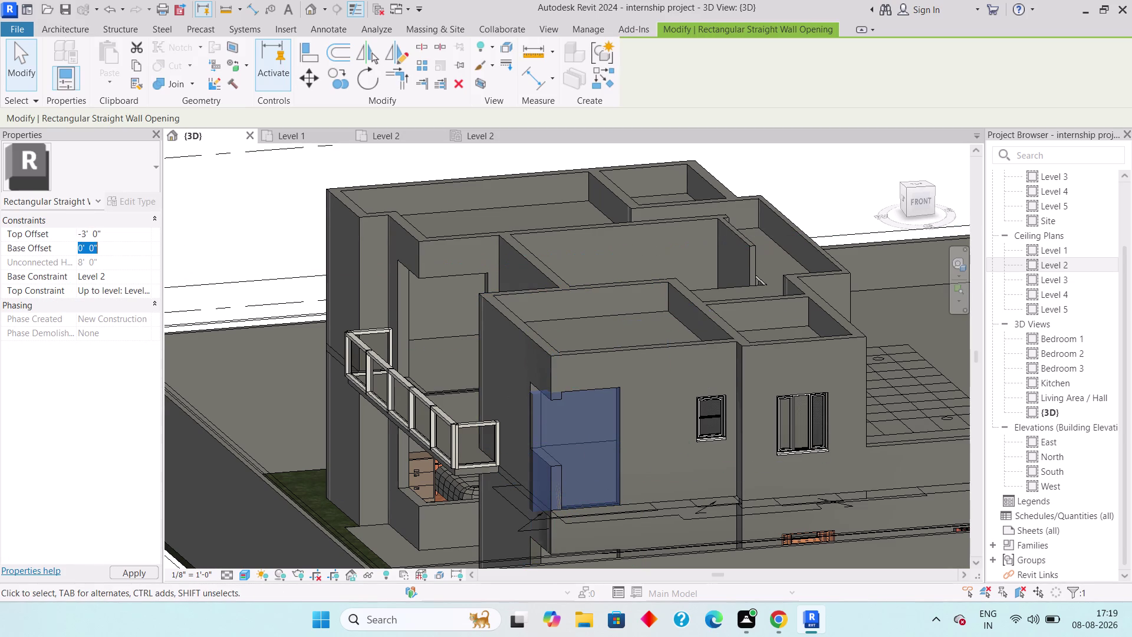
text(3')
key(Return)
key(Escape)
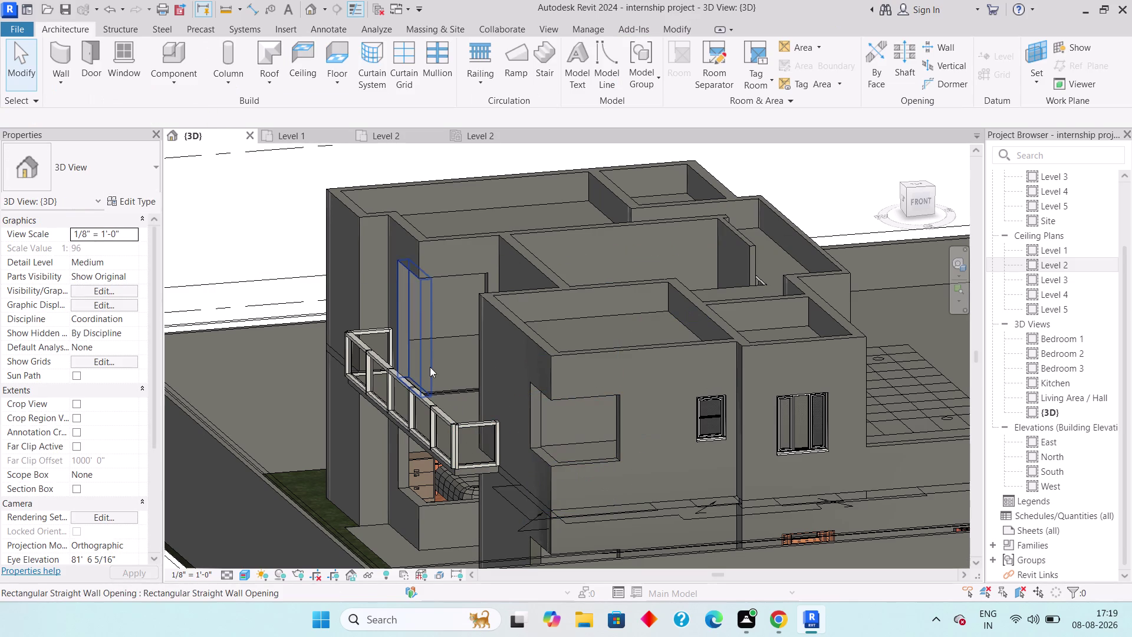
Give the narrow left-wall opening a -3' top offset and 3' base offset.
click(420, 320)
click(110, 229)
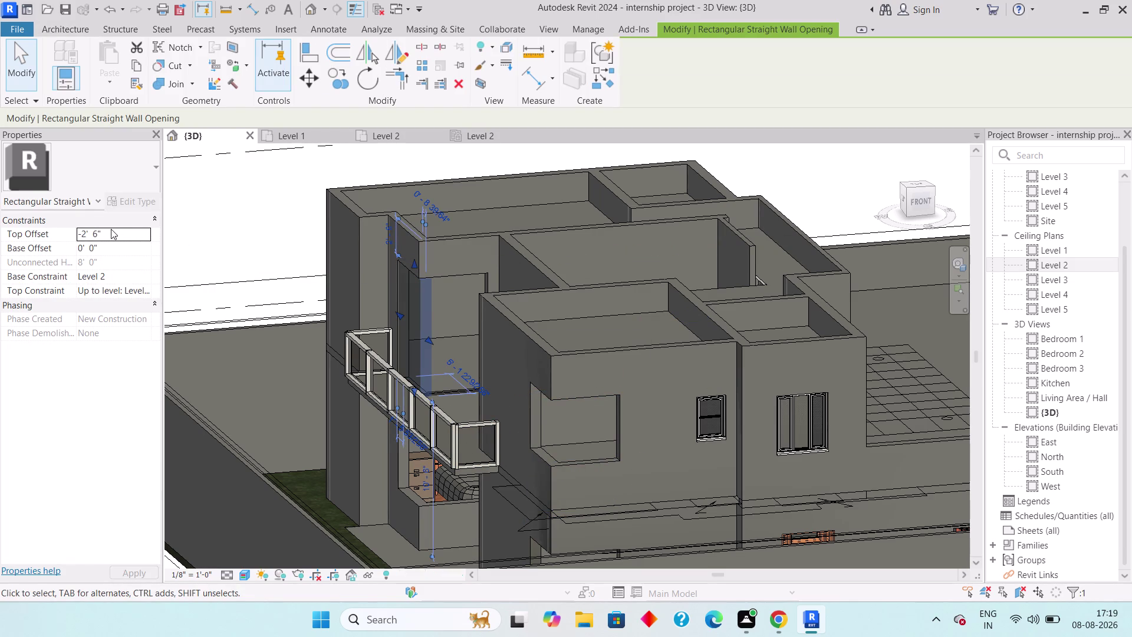
text(-3)
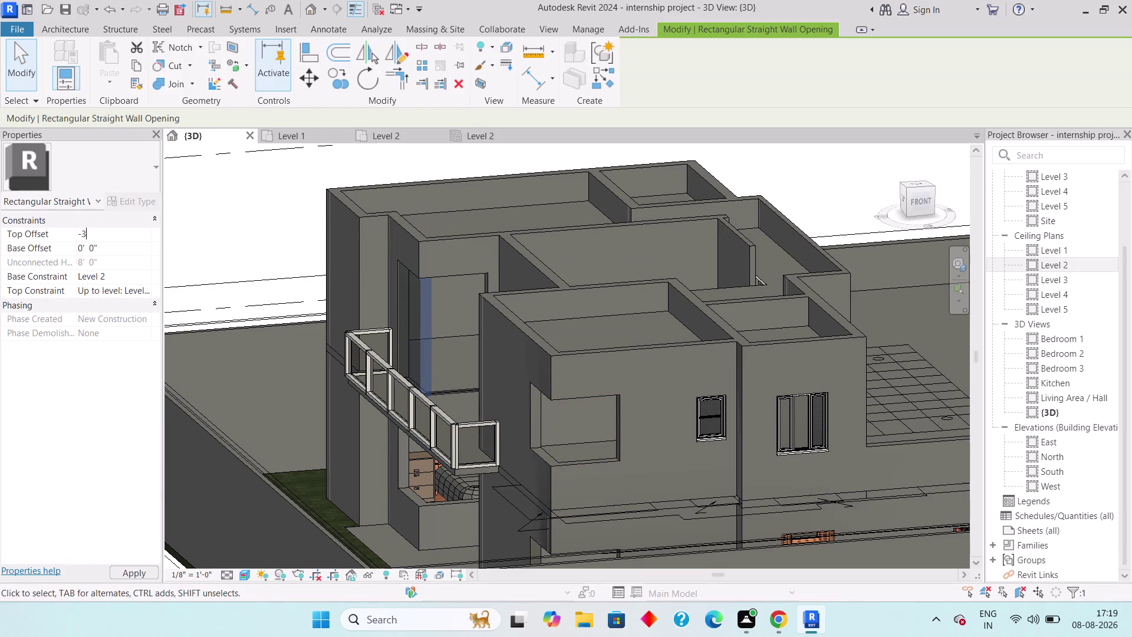
text(')
key(Return)
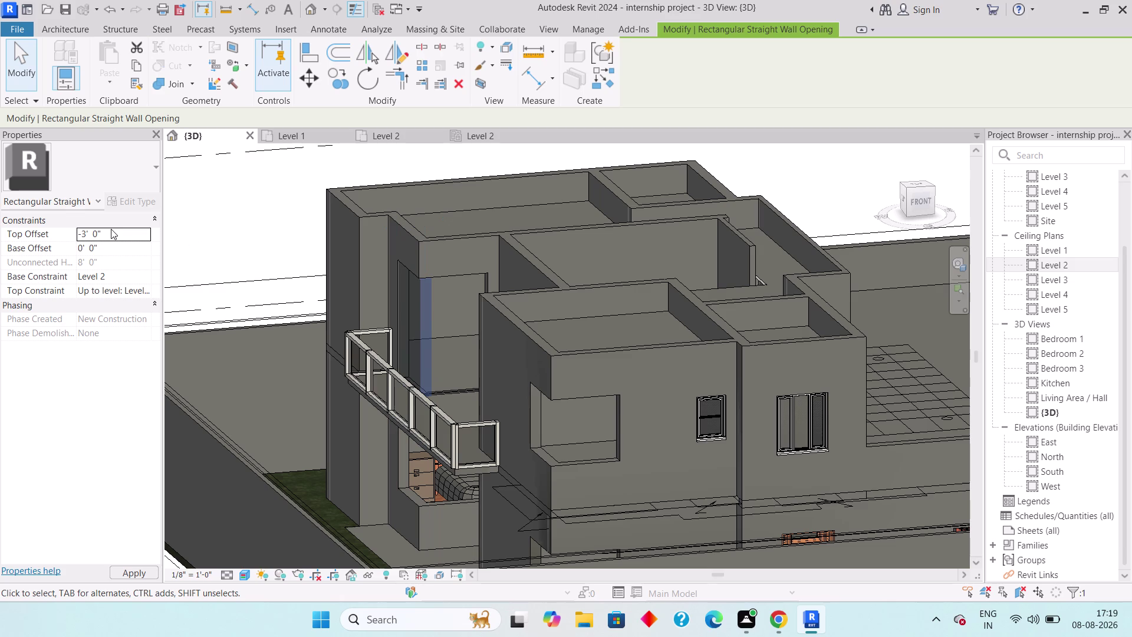
click(109, 248)
text(3')
key(Return)
key(Escape)
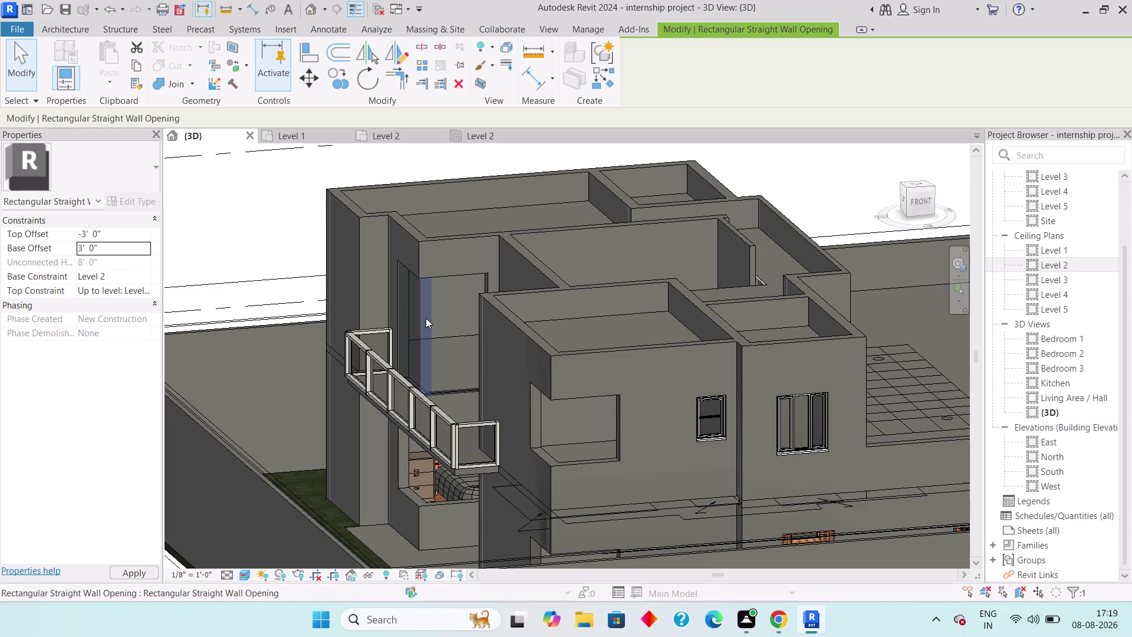
Give the wide left-wall opening -3' top and 3' base offsets, after dismissing an invalid-value warning.
click(434, 282)
click(116, 231)
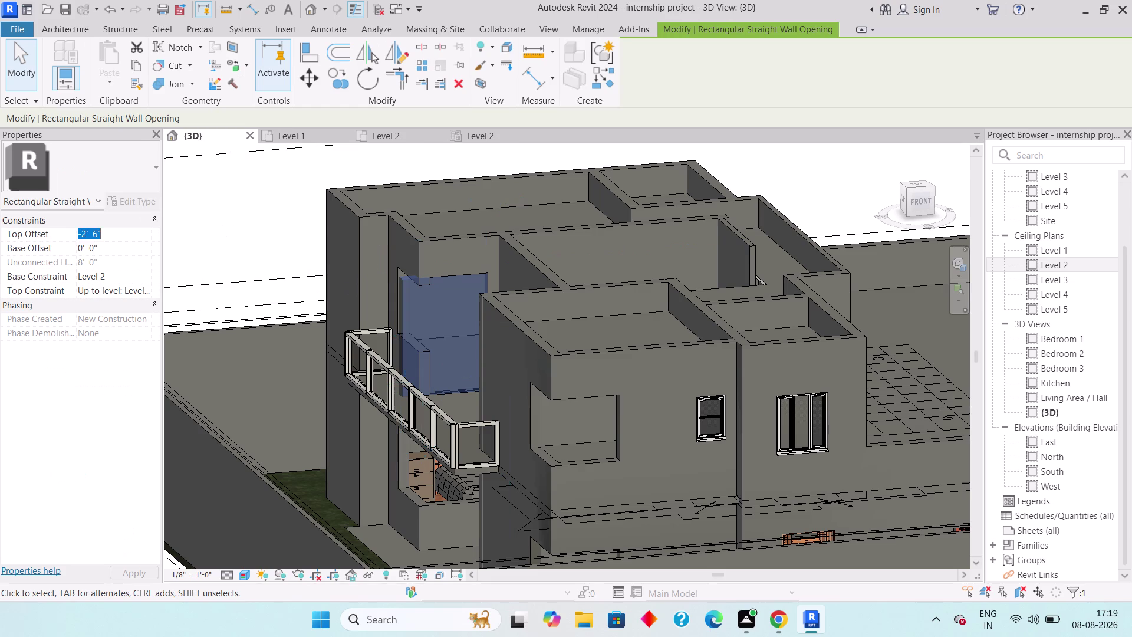
text(-3)
key(Return)
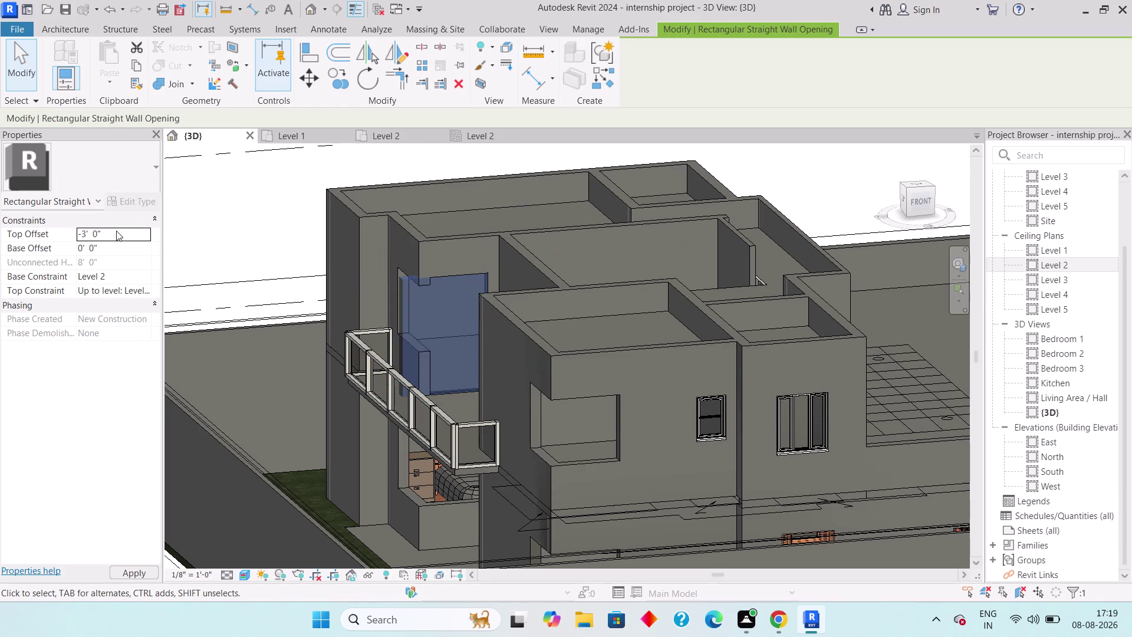
key(apostrophe)
key(Return)
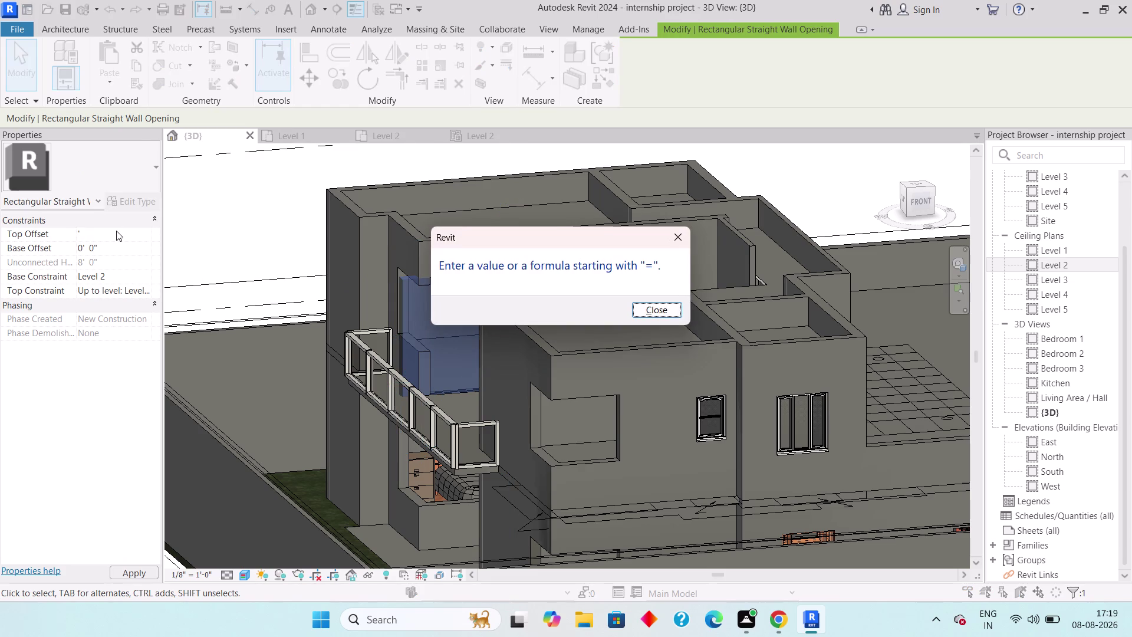
click(645, 311)
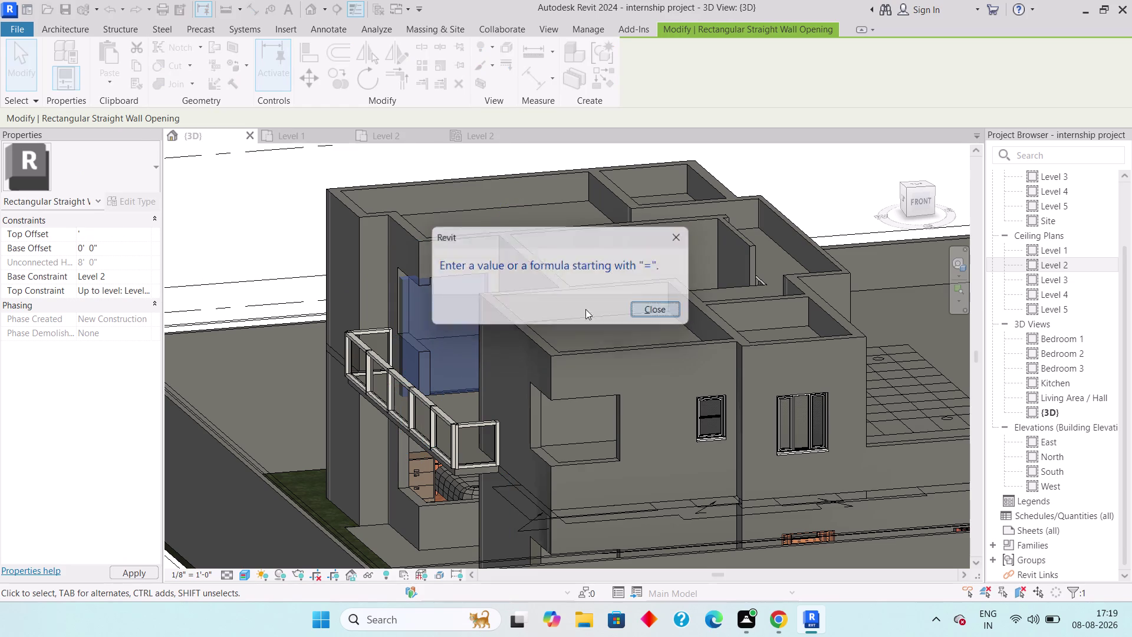
click(116, 232)
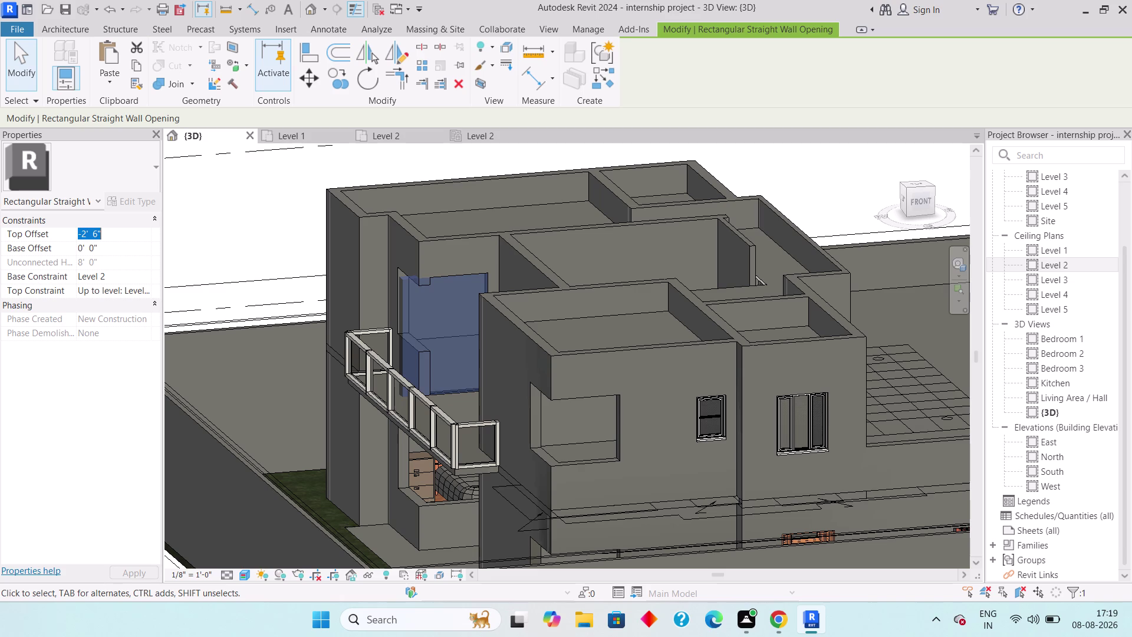
text(-3')
key(Return)
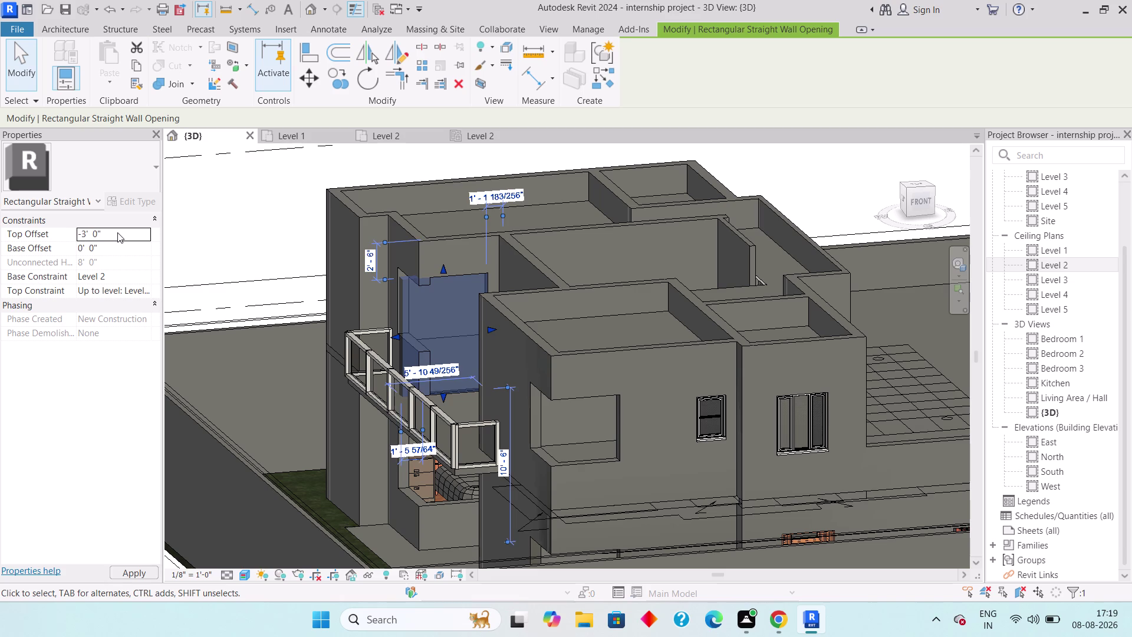
click(110, 246)
text(3)
text(')
key(Return)
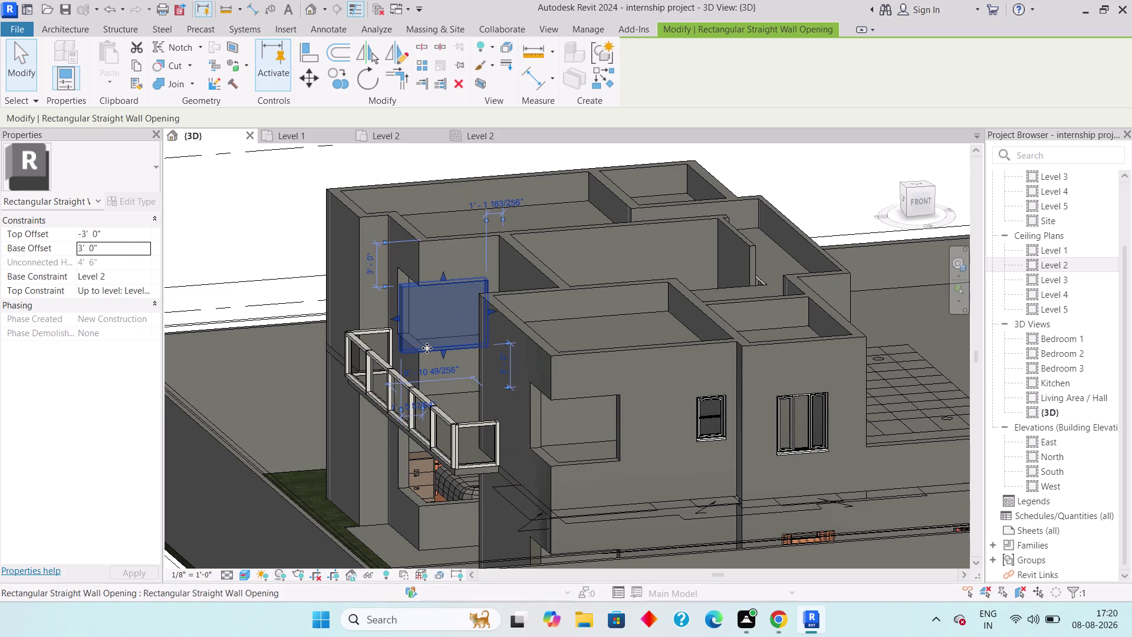
key(Escape)
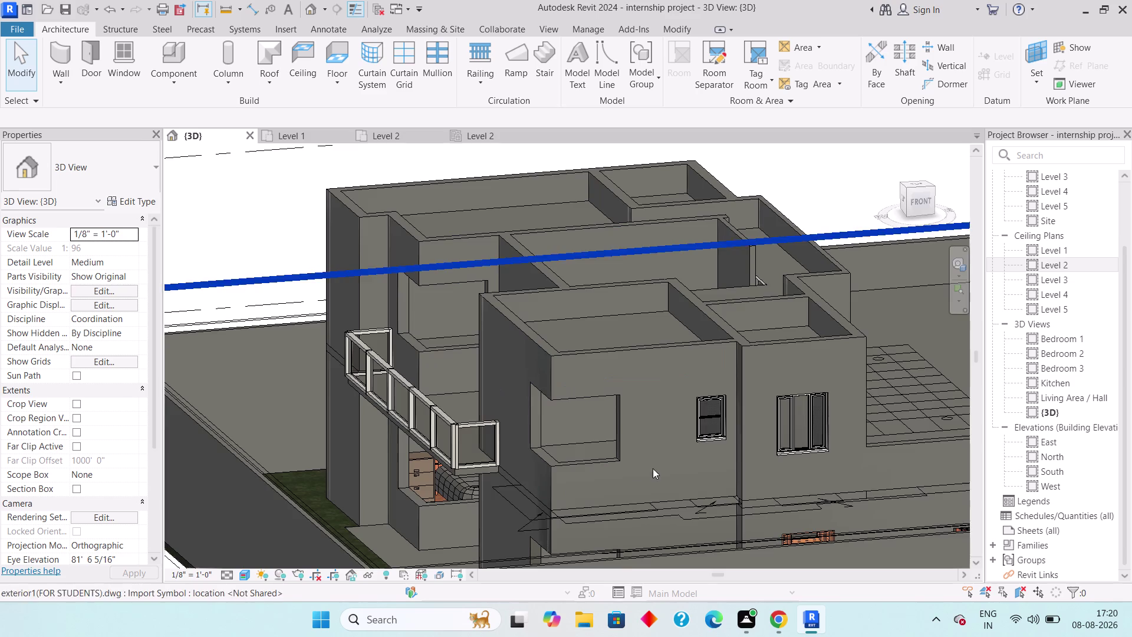
Orbit around the house to the wooden corner window and check its wall opening.
middle_drag(652, 467, 484, 342)
scroll(down, 3)
scroll(down, 3)
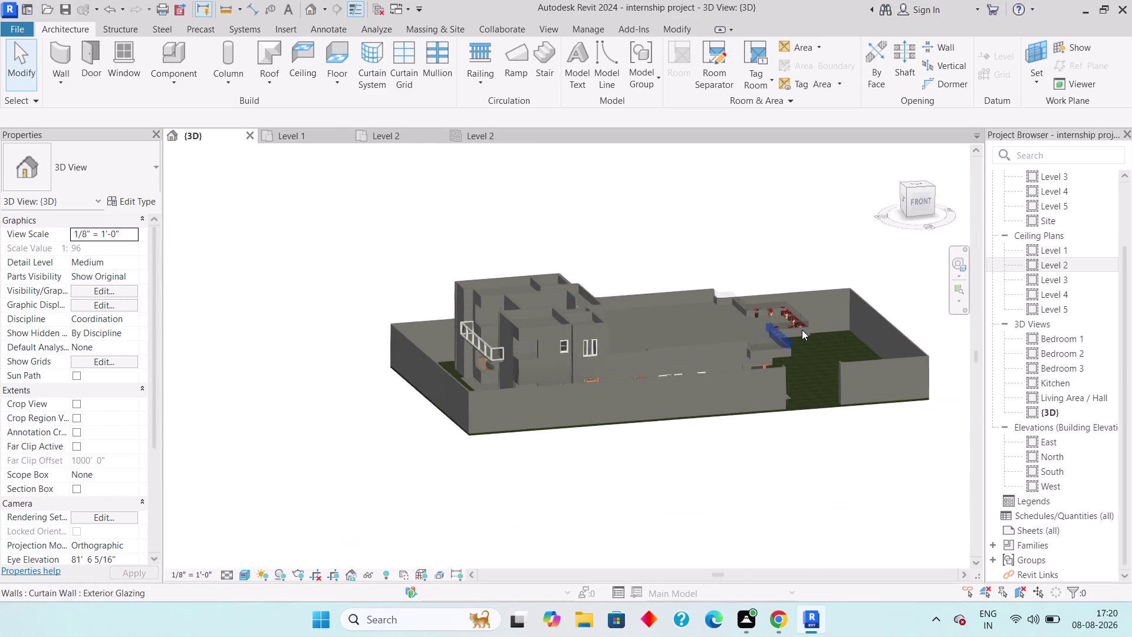
middle_drag(911, 368, 758, 387)
scroll(down, 3)
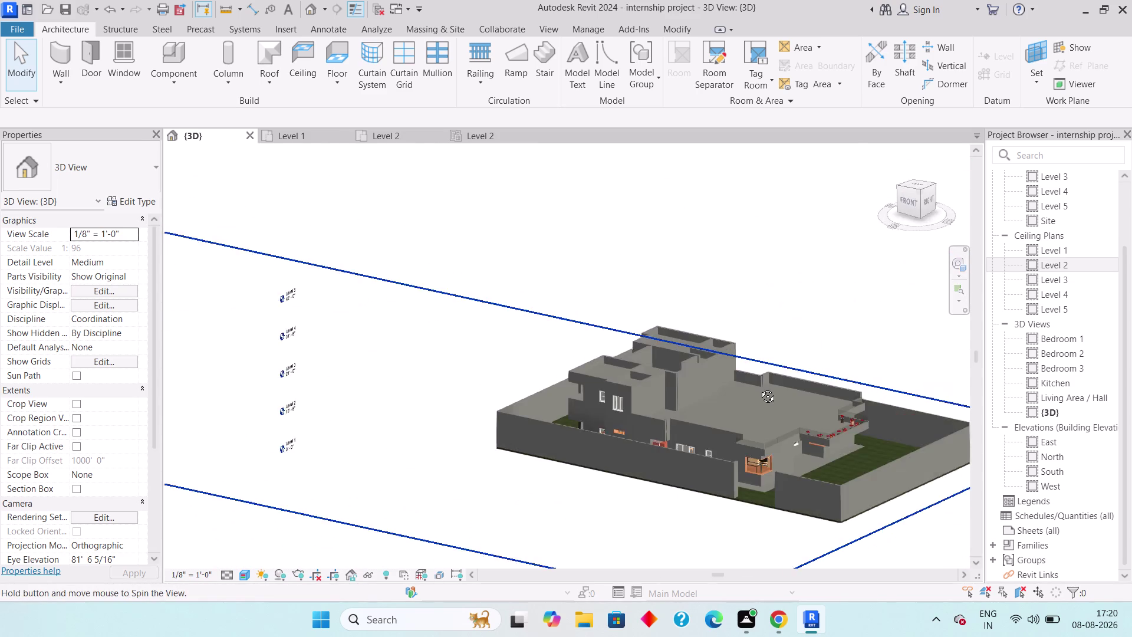
middle_drag(758, 387, 759, 388)
scroll(up, 3)
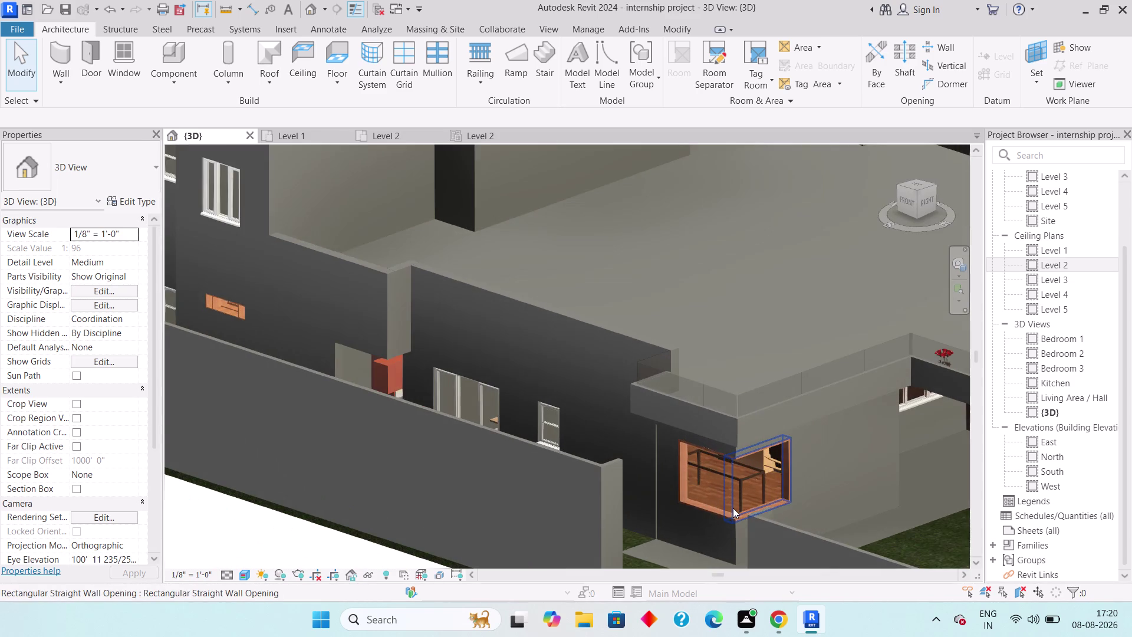
double_click(700, 505)
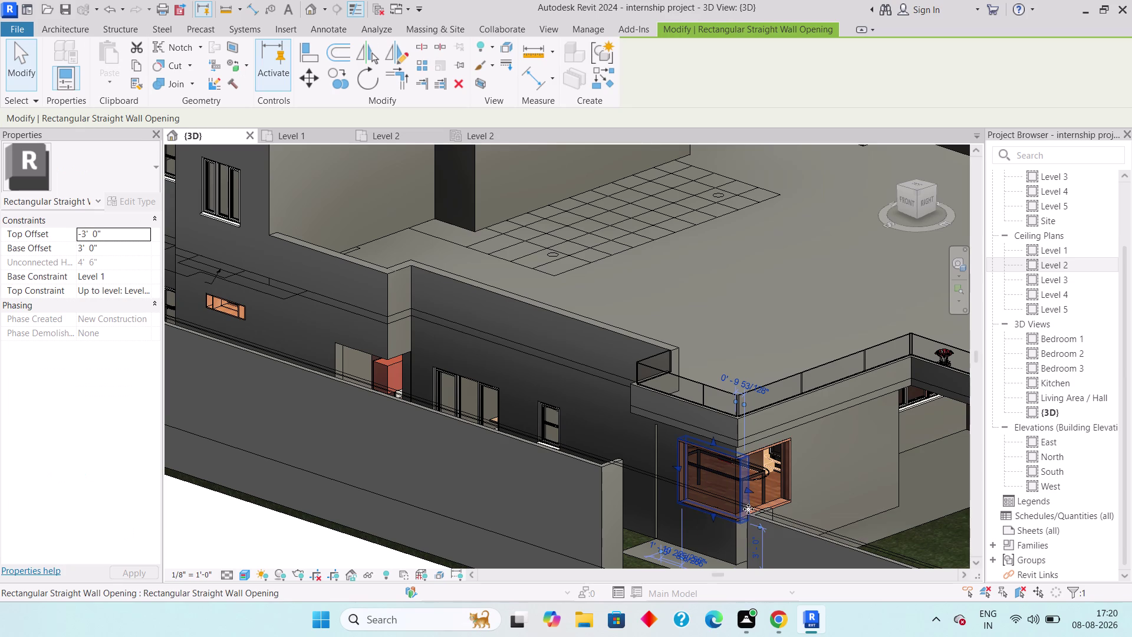
key(Escape)
Zoom in on the wood frame's lower edge and double-click the frame to edit it.
scroll(up, 3)
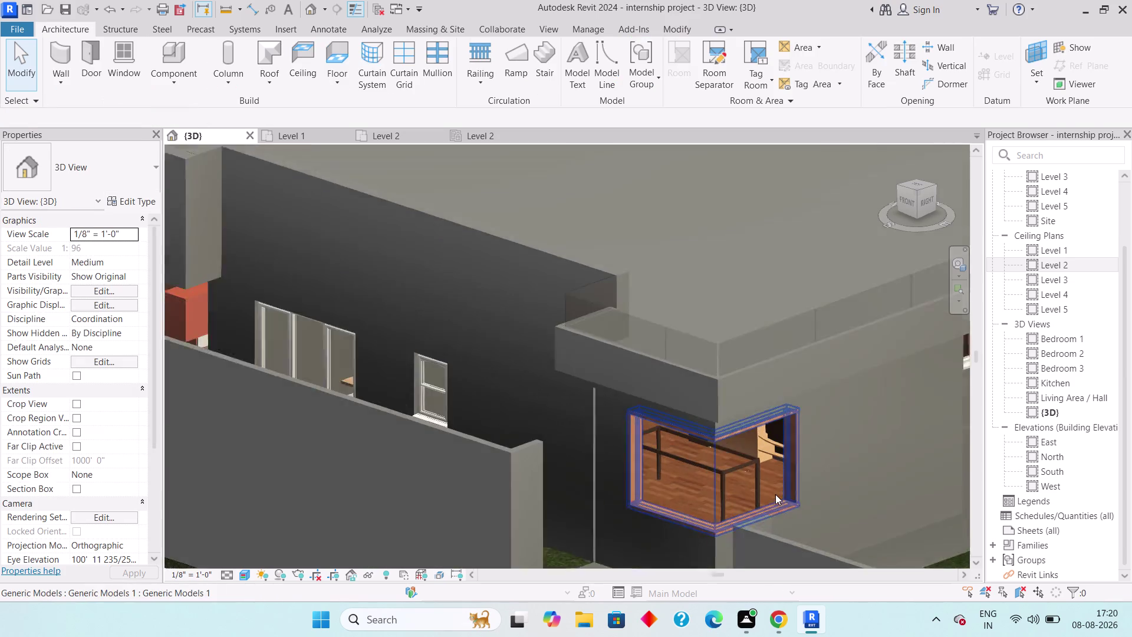
scroll(up, 3)
double_click(797, 506)
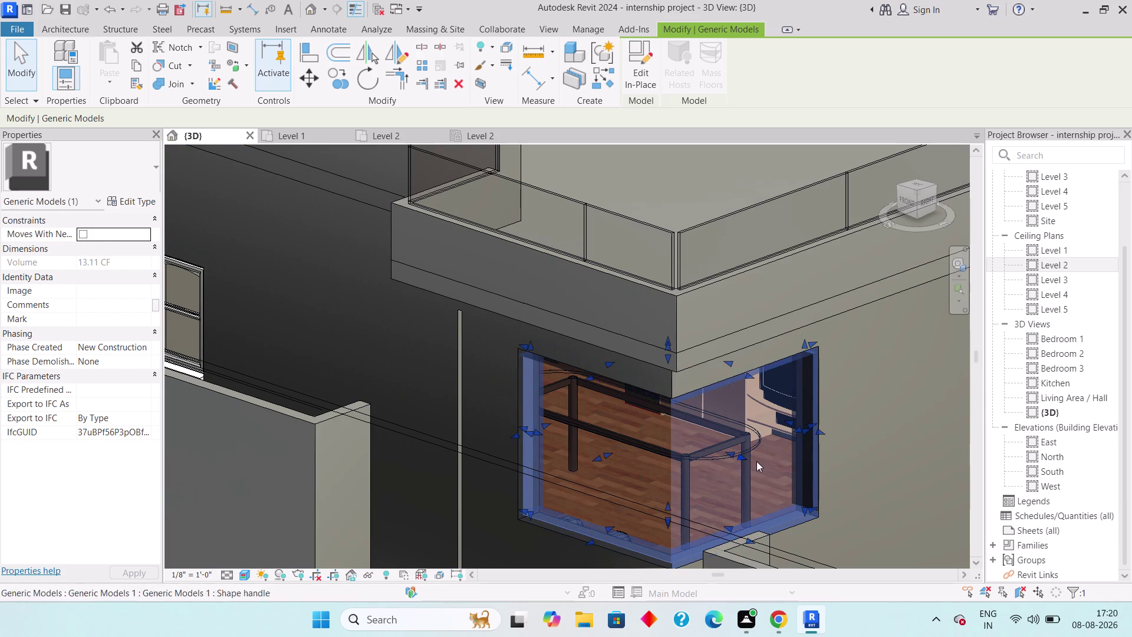
double_click(814, 507)
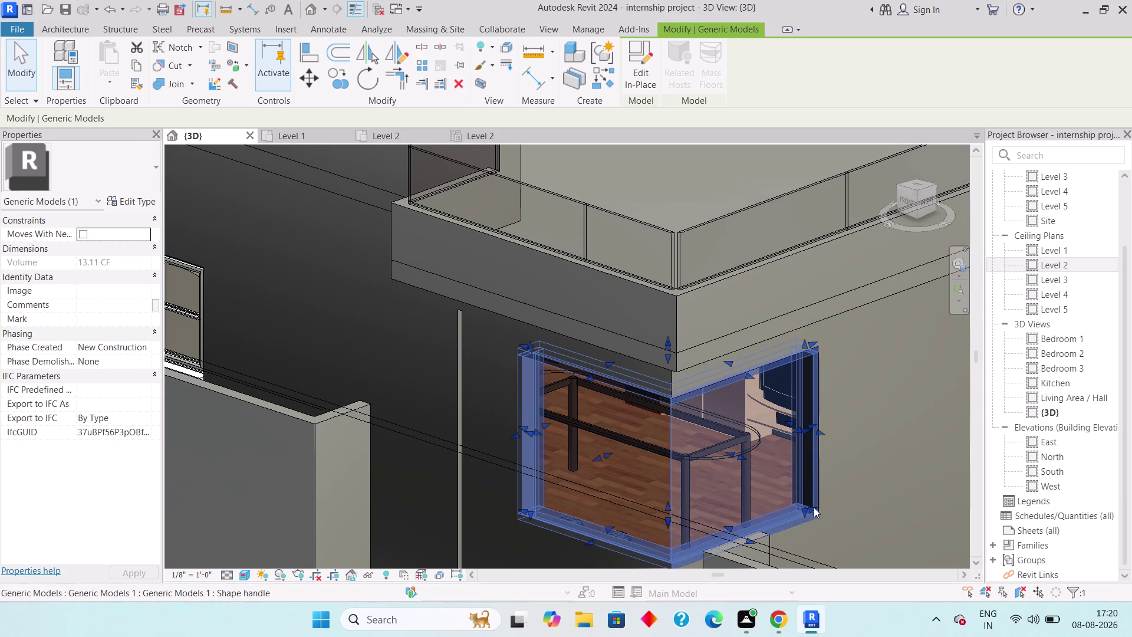
key(Escape)
double_click(817, 512)
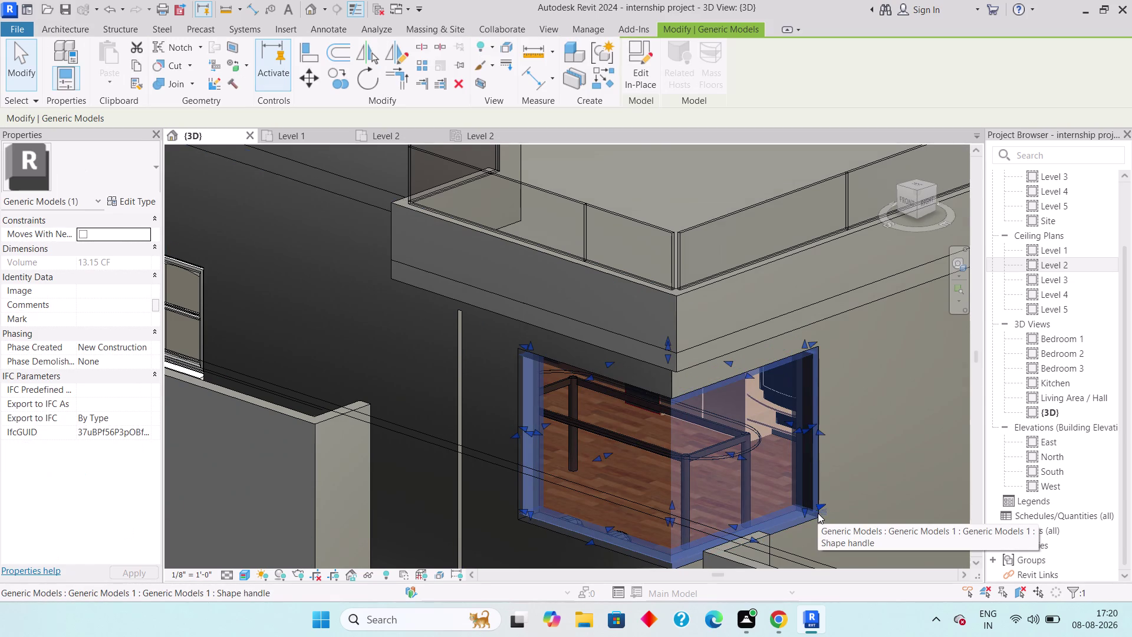
middle_drag(661, 524, 662, 519)
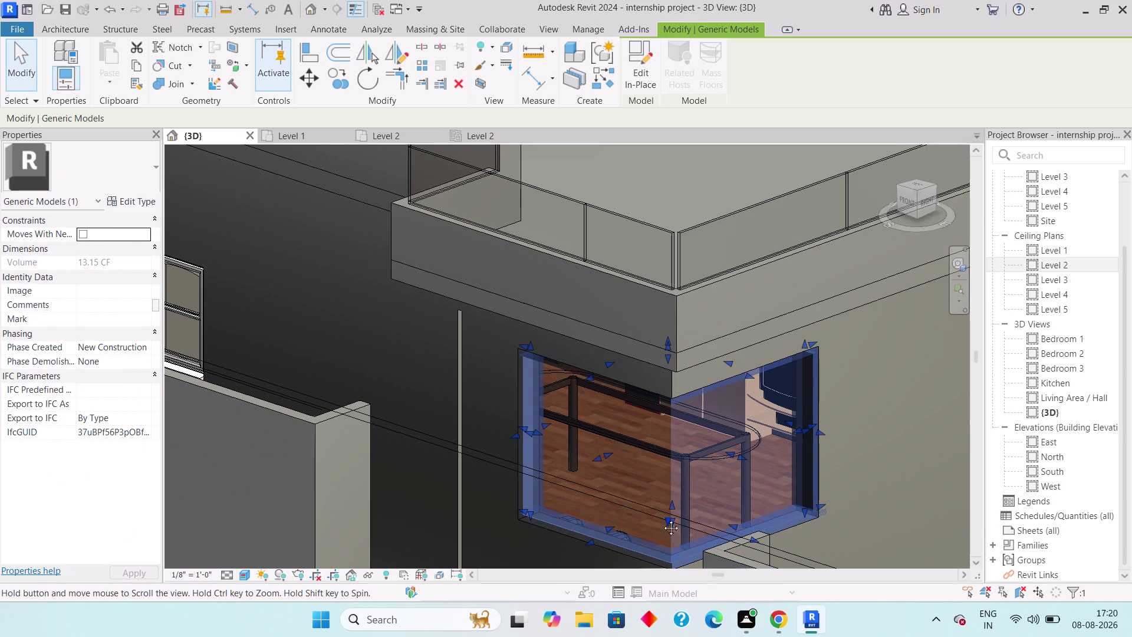
middle_drag(662, 518, 710, 435)
key(Escape)
scroll(up, 3)
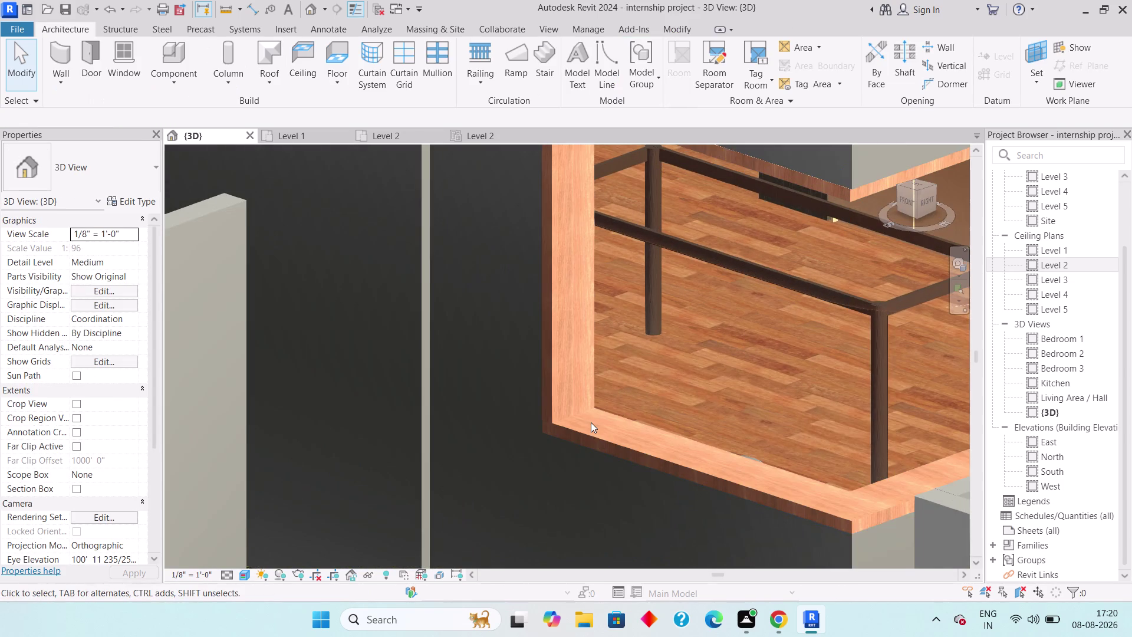
double_click(590, 431)
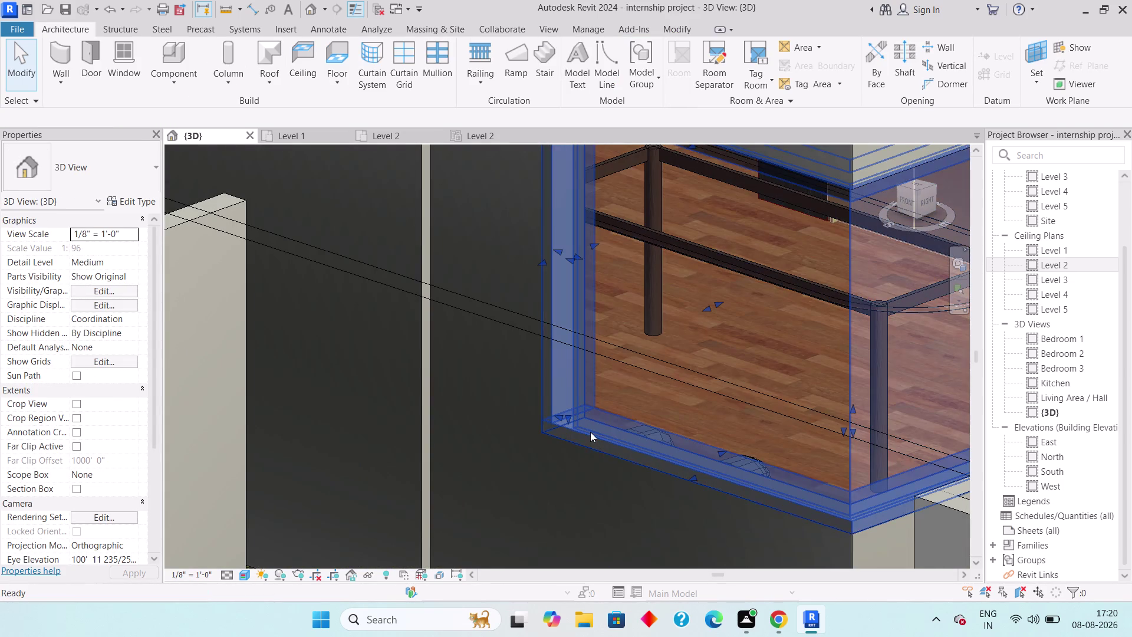
Orbit to the bare corner wall opening and begin a new extrusion in the frame model.
scroll(down, 3)
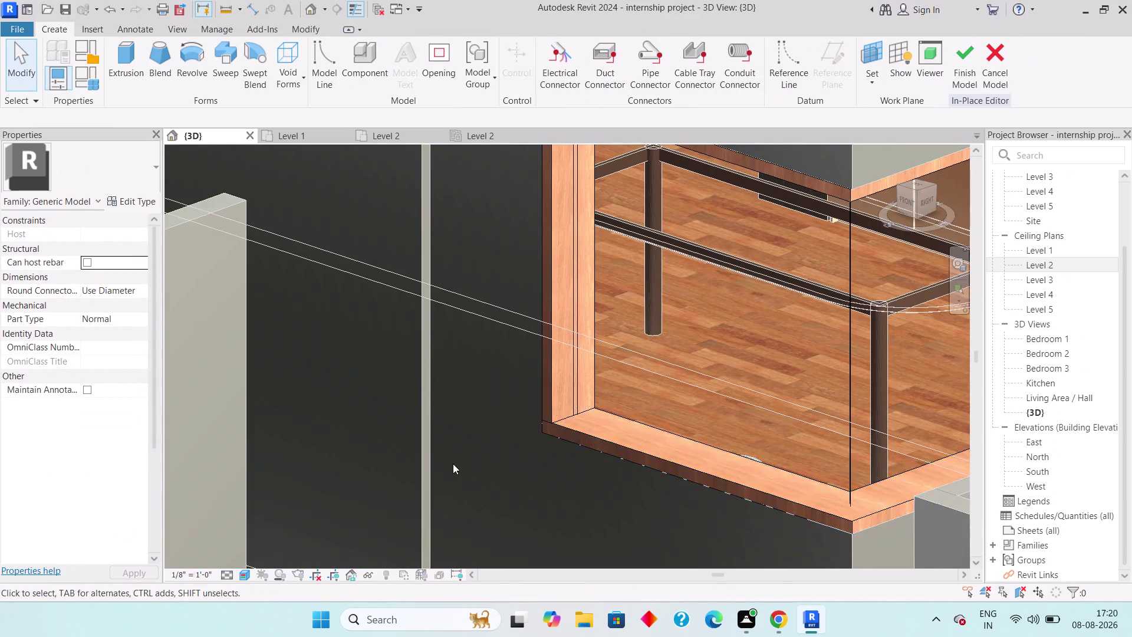
scroll(down, 3)
scroll(down, 3)
scroll(down, 3)
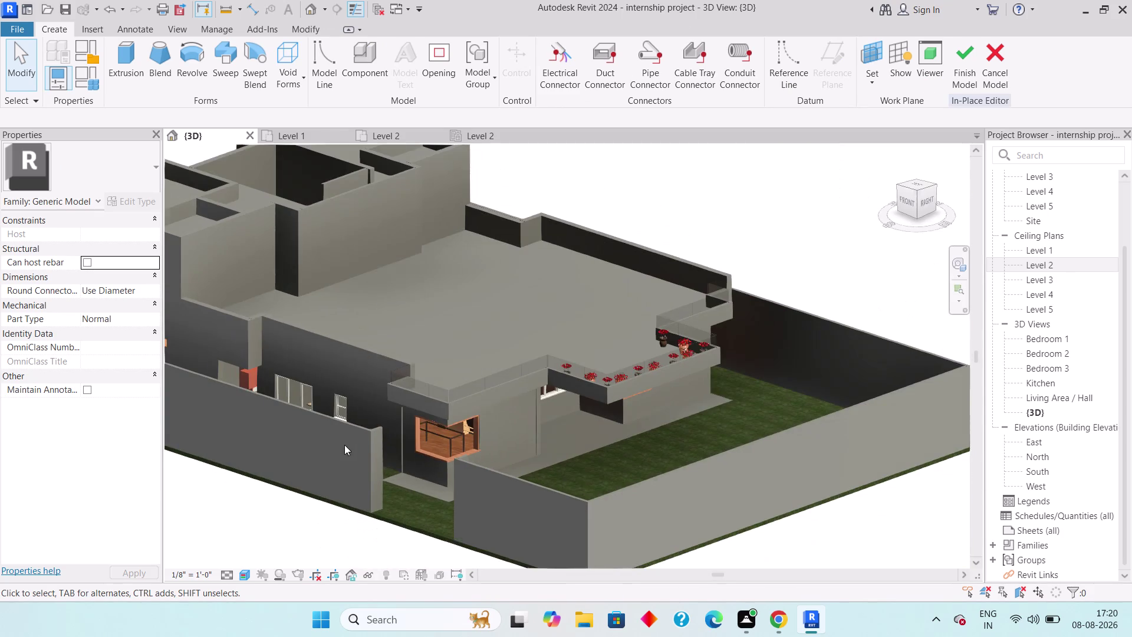
middle_drag(321, 442, 877, 348)
scroll(down, 3)
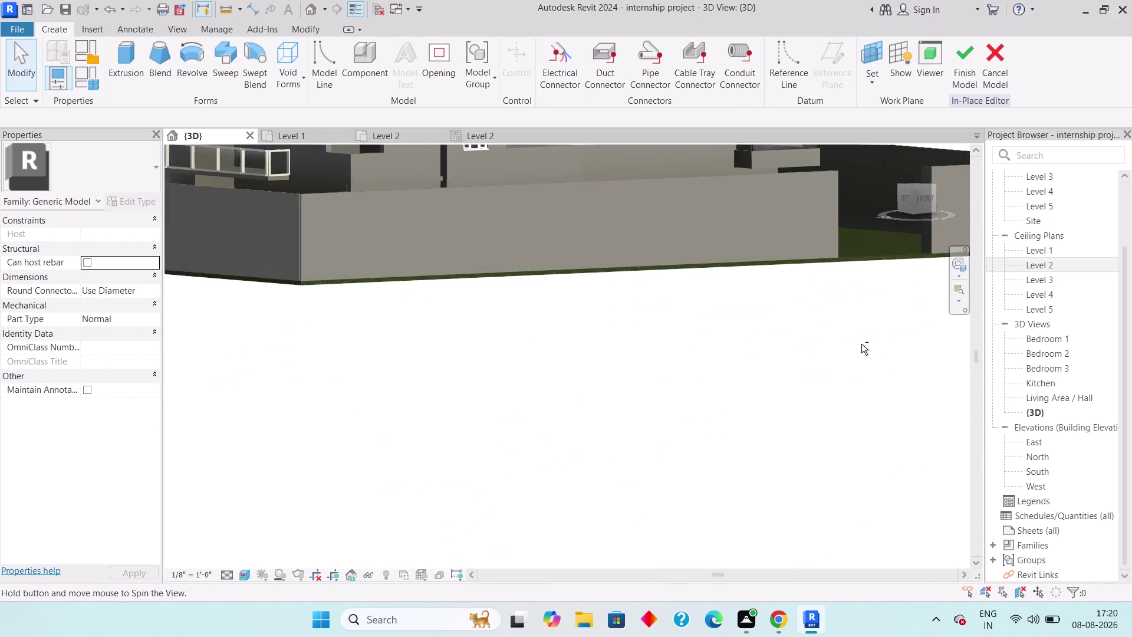
middle_drag(487, 394, 516, 636)
middle_drag(415, 405, 408, 453)
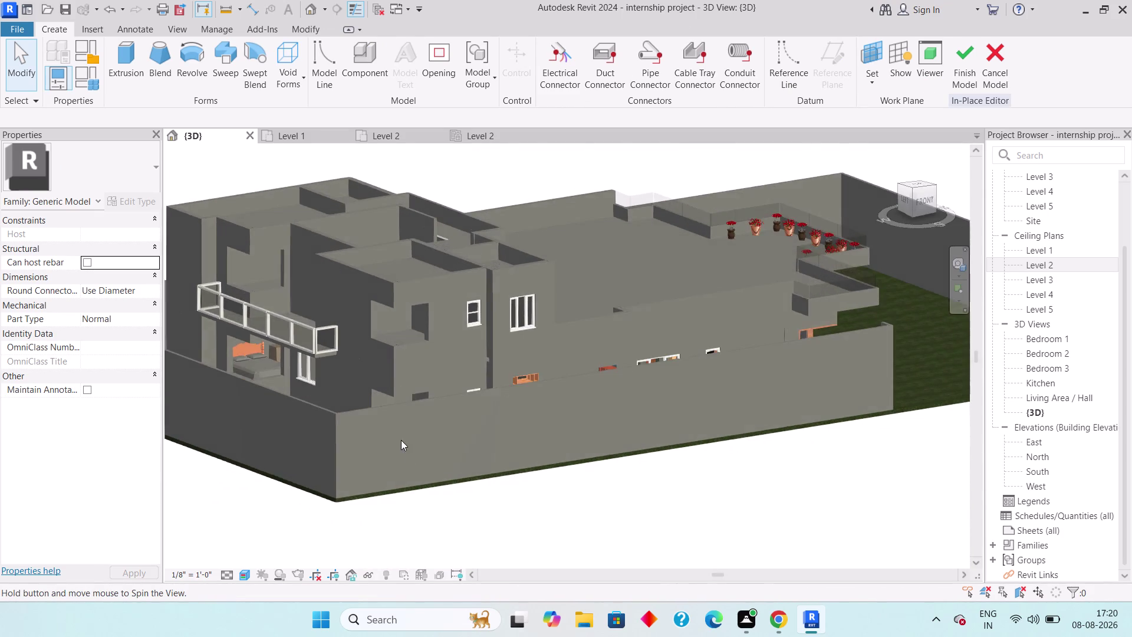
scroll(up, 3)
middle_drag(370, 319, 348, 387)
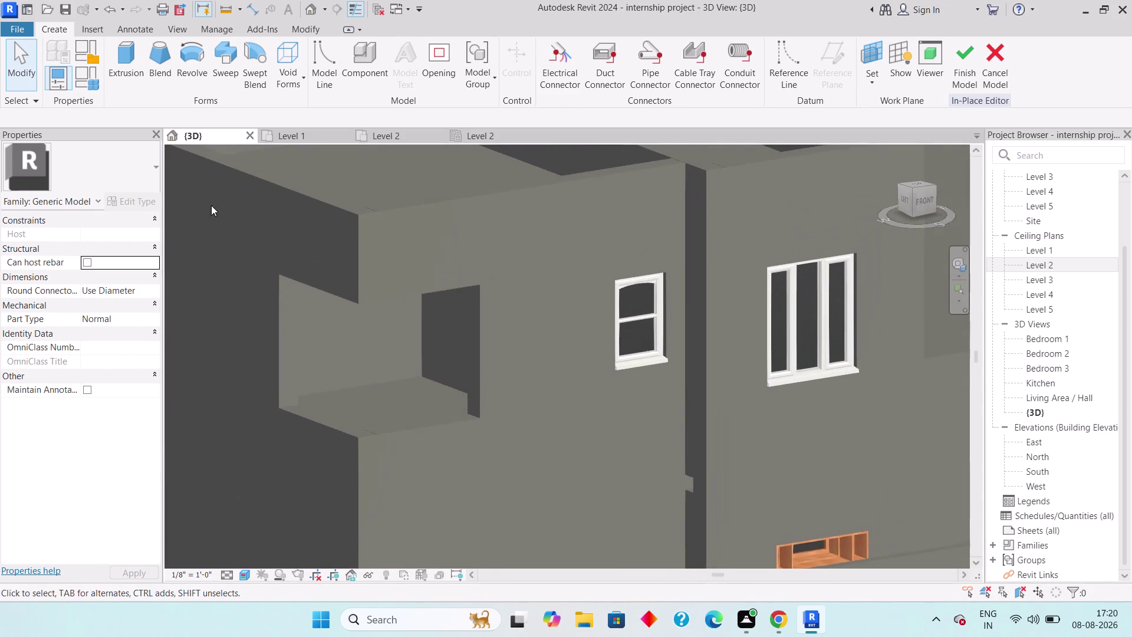
click(128, 62)
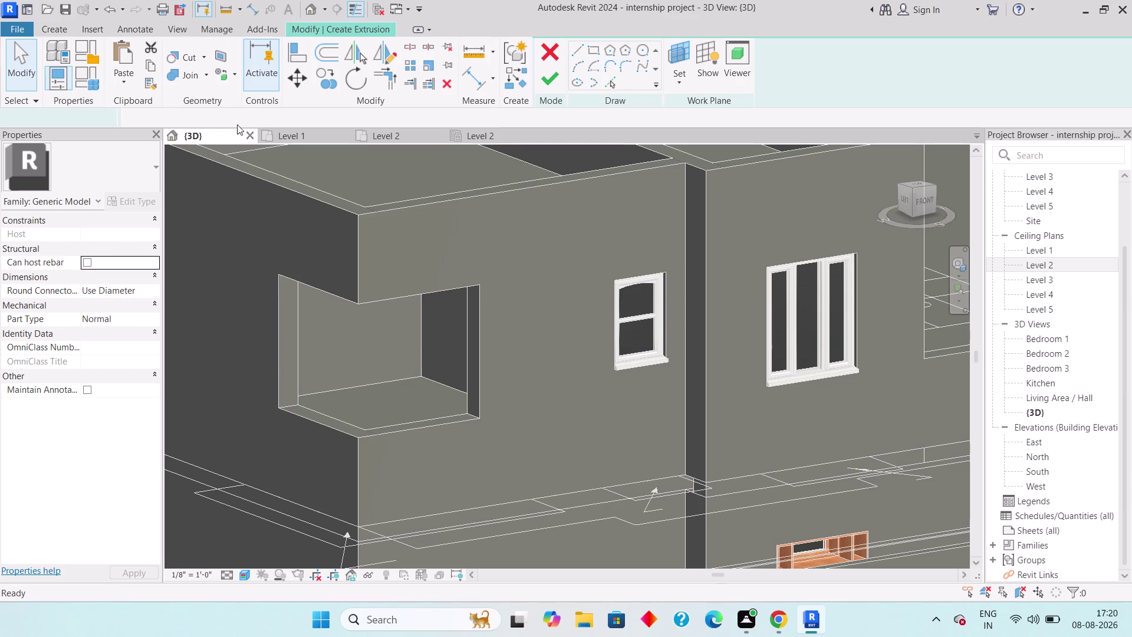
Start a new extrusion with its work plane picked on the corner opening's sill face.
click(684, 83)
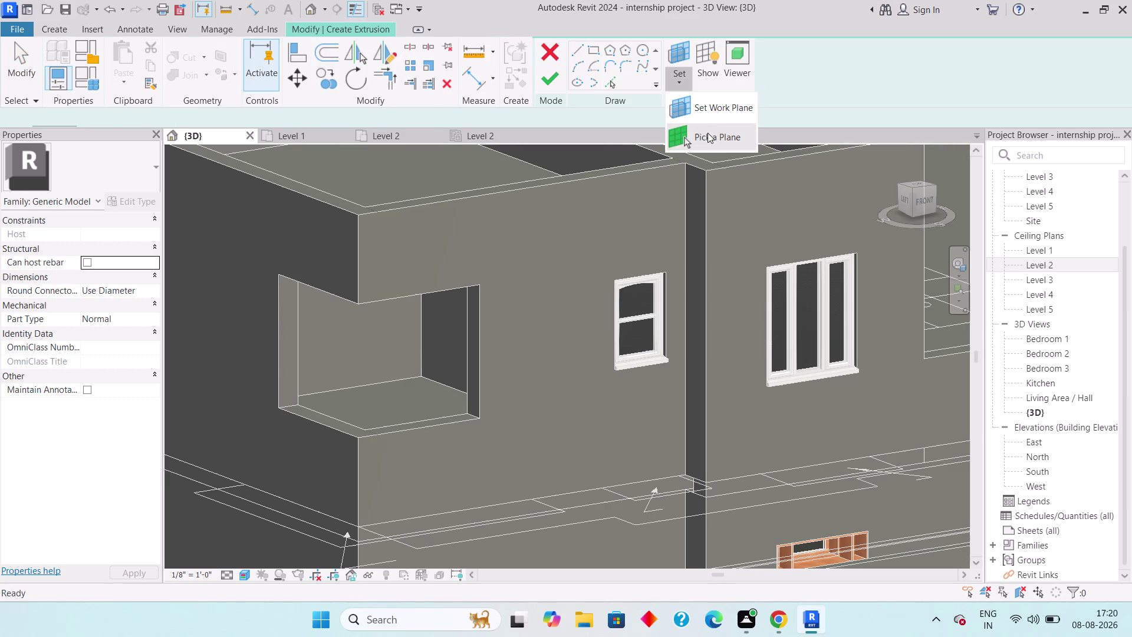
click(707, 133)
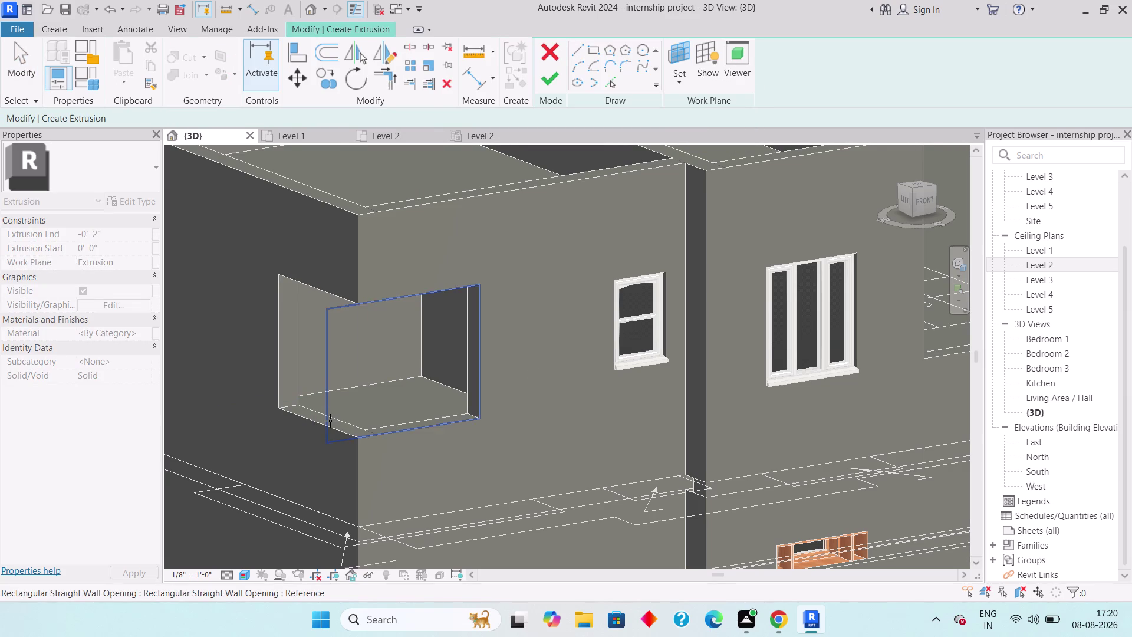
scroll(up, 3)
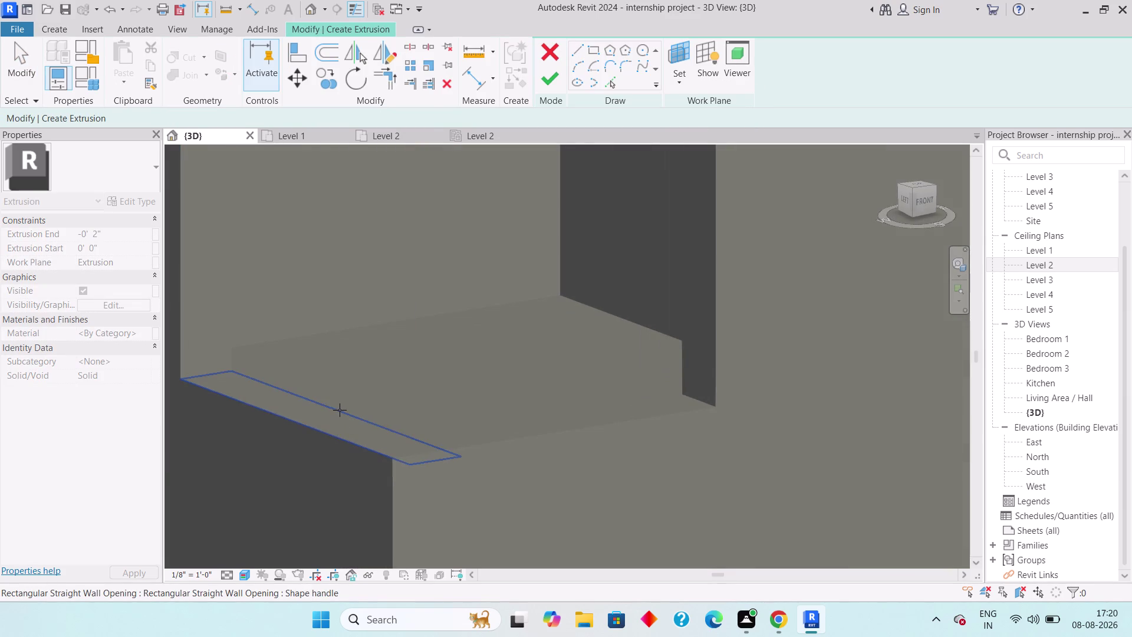
click(340, 409)
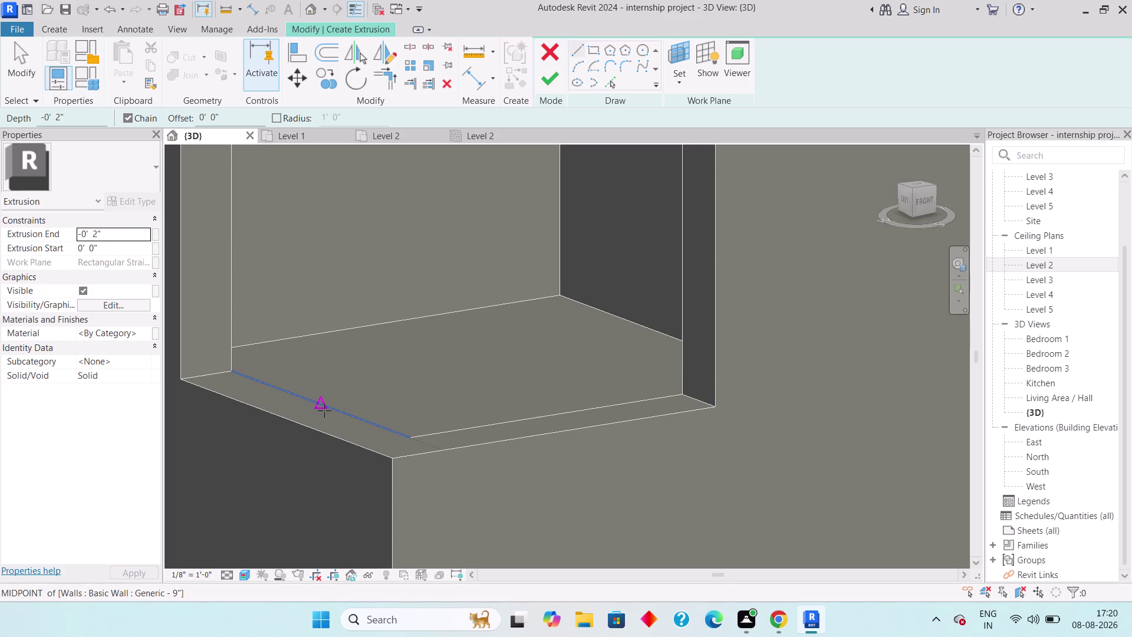
click(677, 78)
click(668, 137)
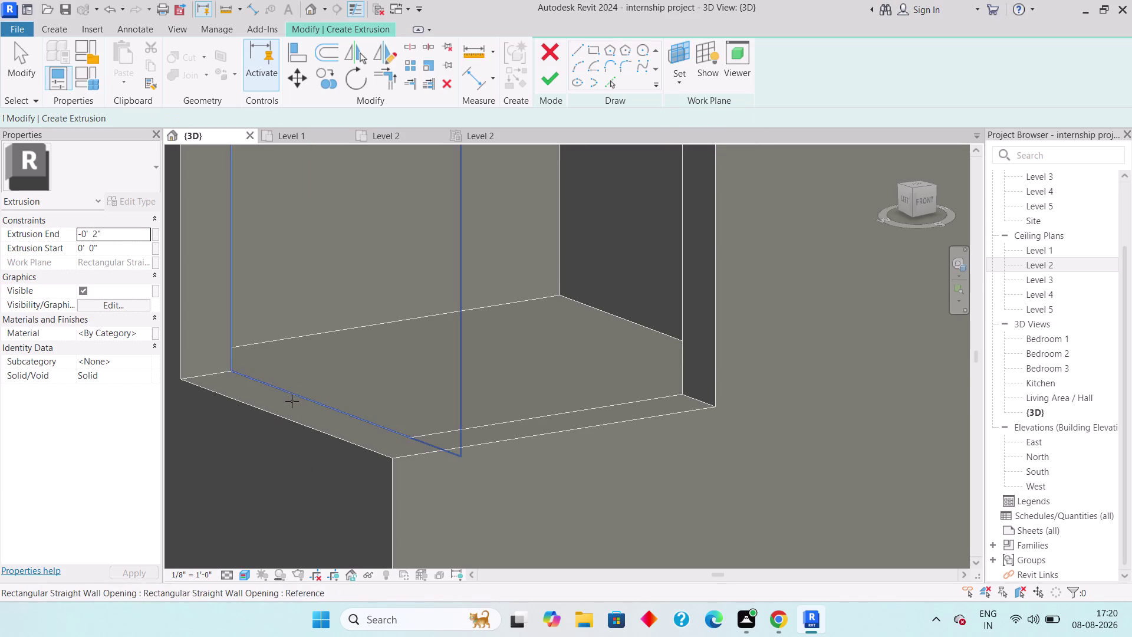
click(252, 379)
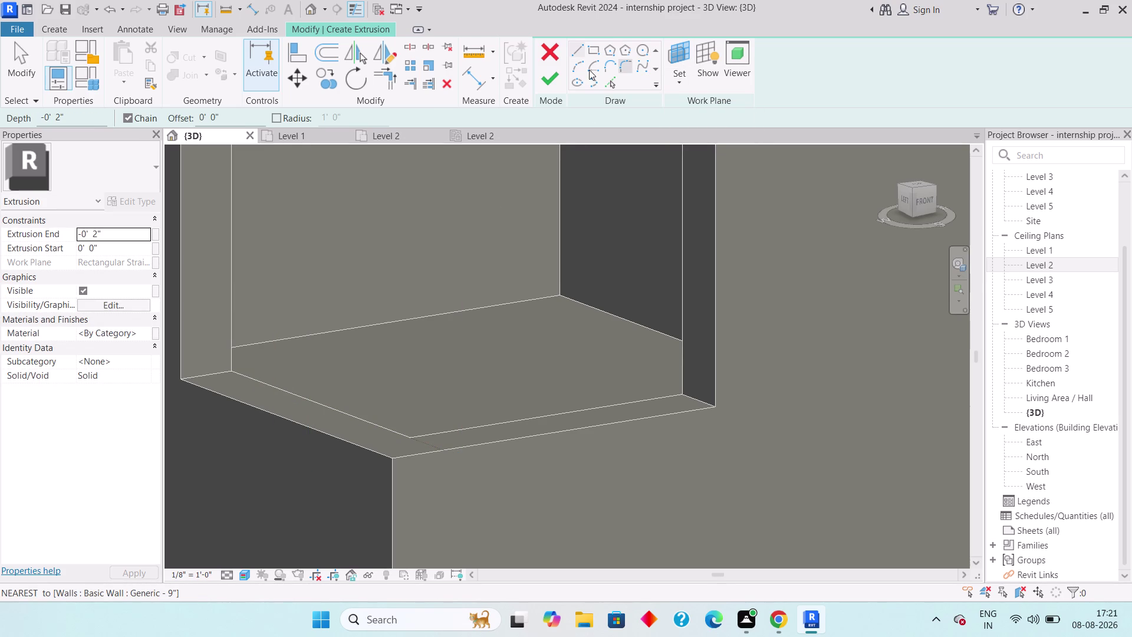
click(593, 50)
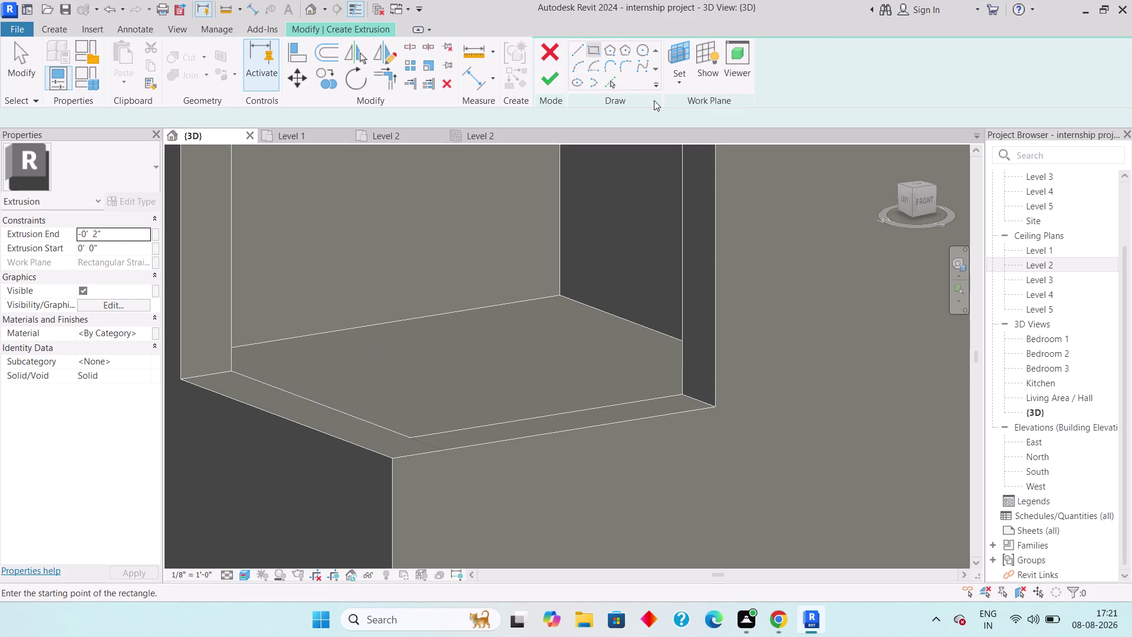
Draw sill lines from the left inner edge to the outer corner, undoing the right-side attempt.
click(572, 50)
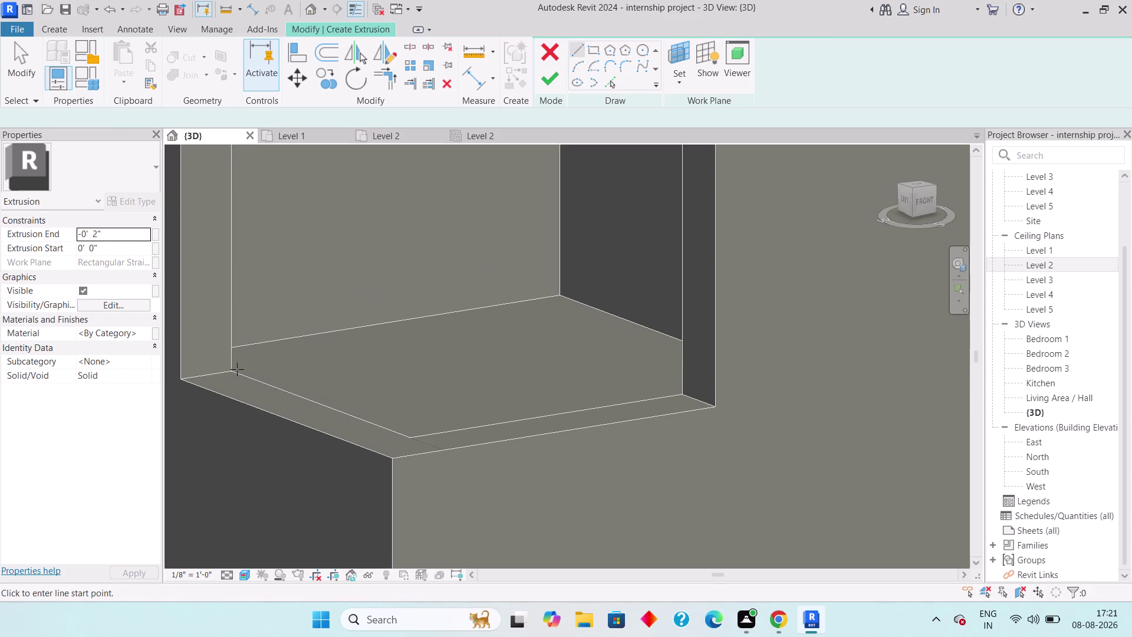
click(230, 370)
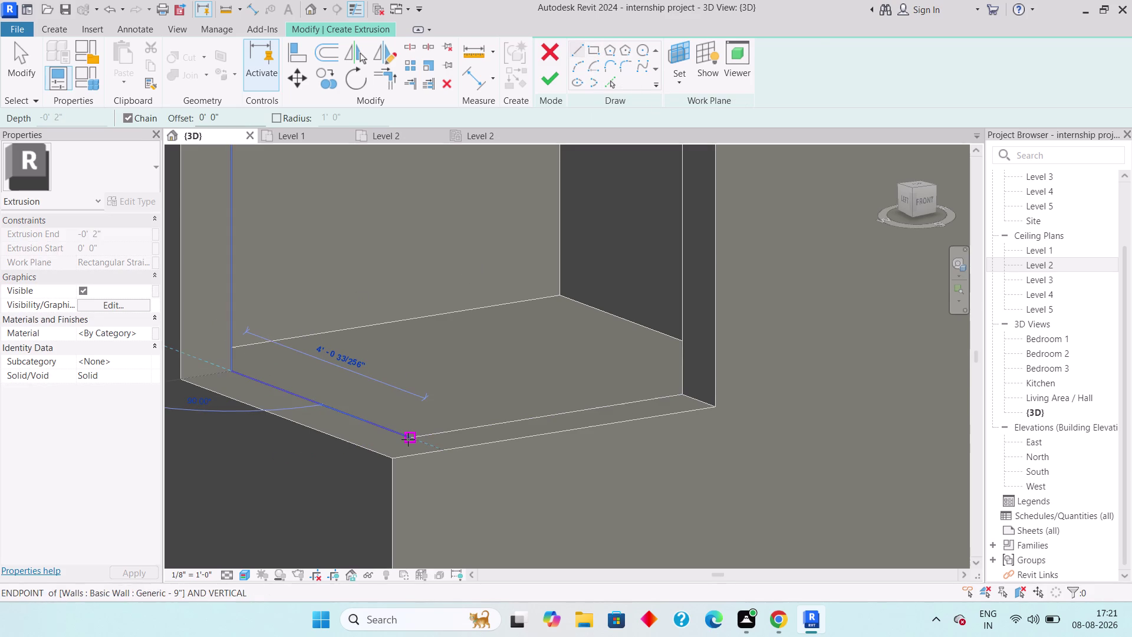
click(408, 440)
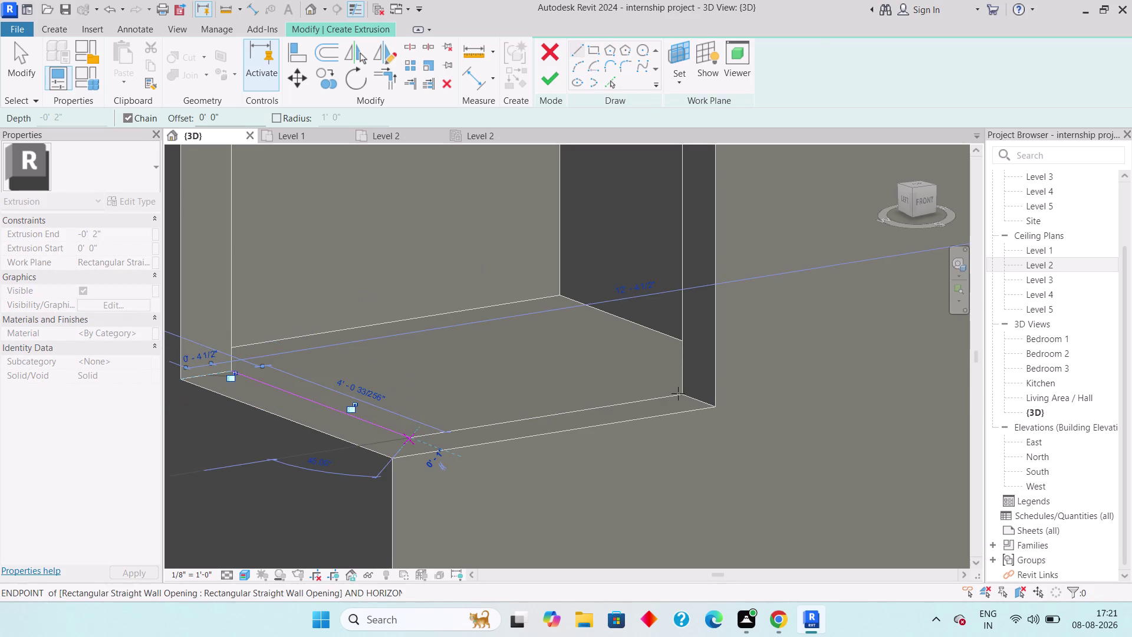
click(680, 393)
click(707, 404)
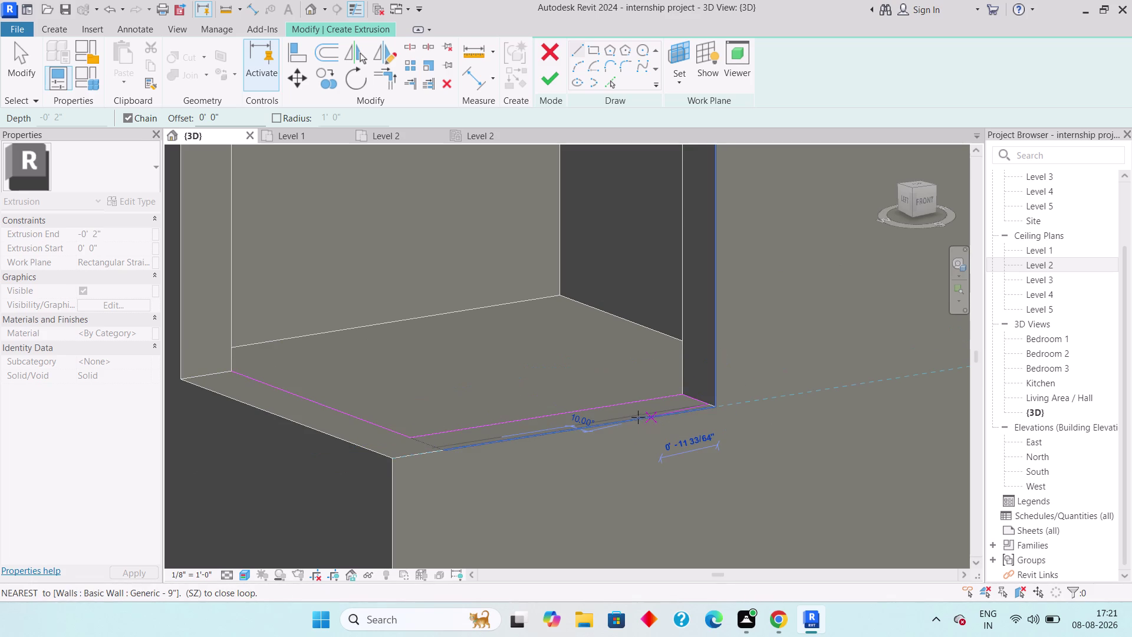
key(ctrl+z)
key(ctrl+z)
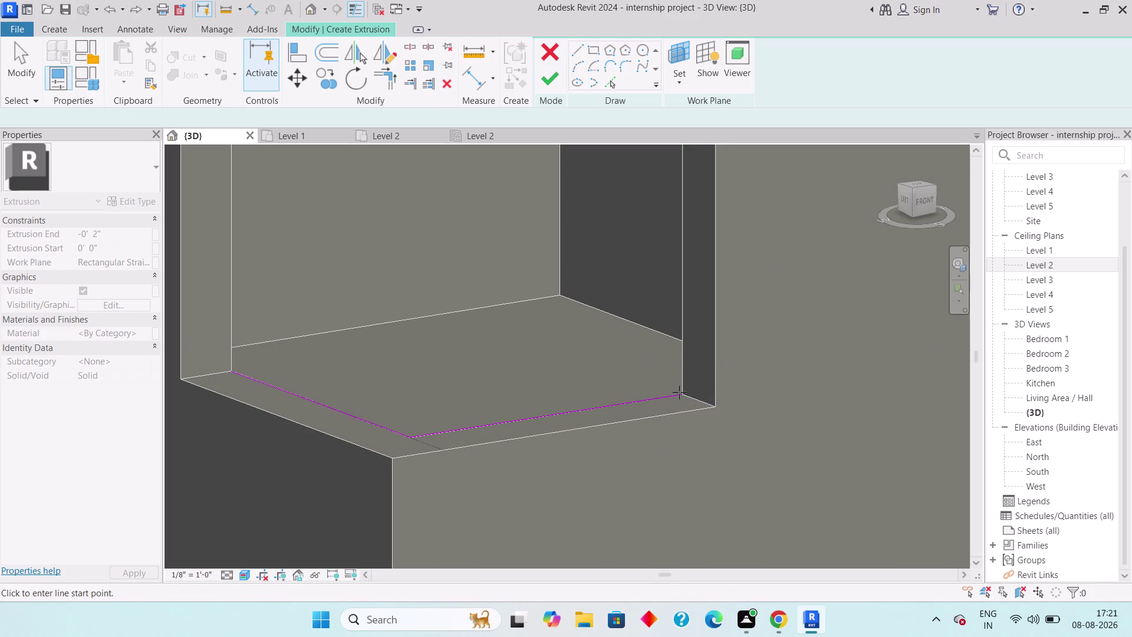
Trace the outer sill edge to the left end and finish the 2-inch L-shaped sill extrusion.
click(683, 394)
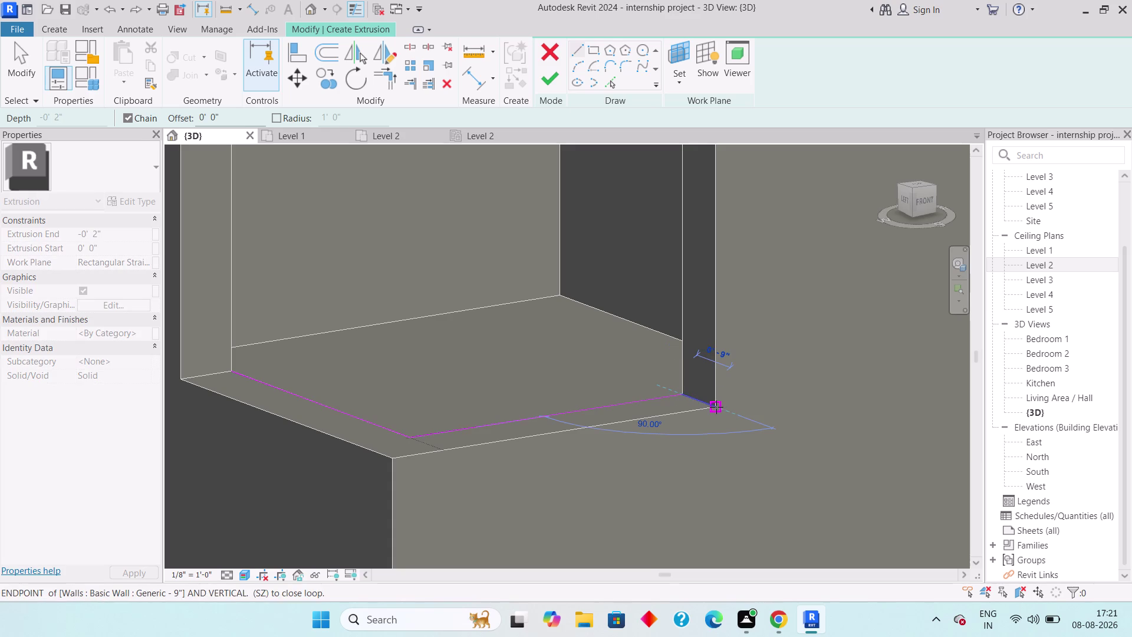
click(716, 407)
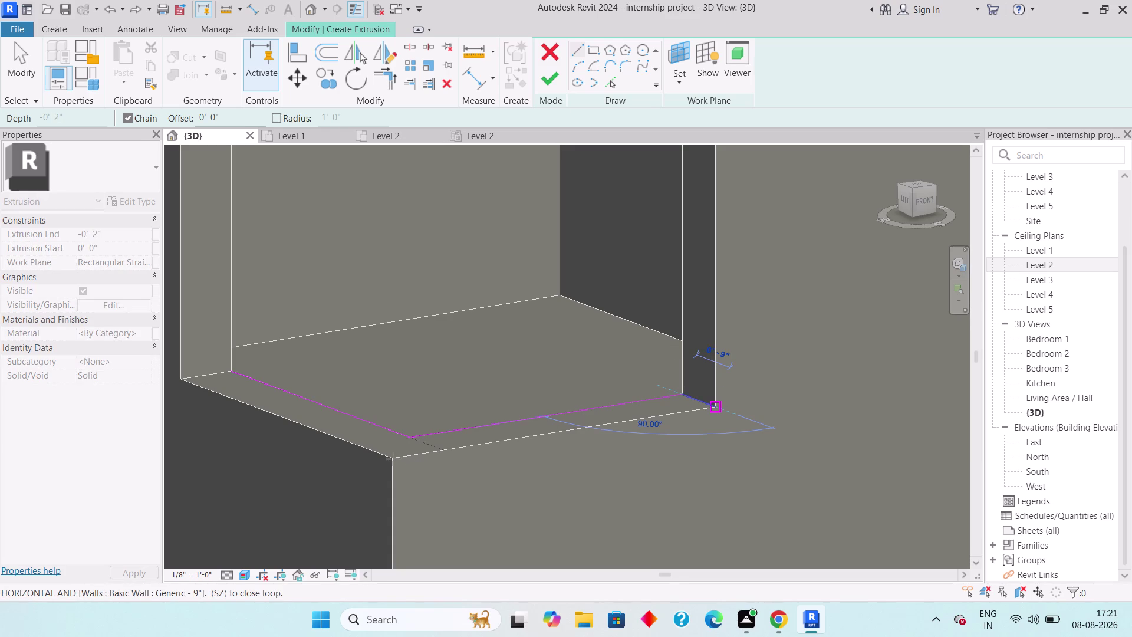
click(393, 459)
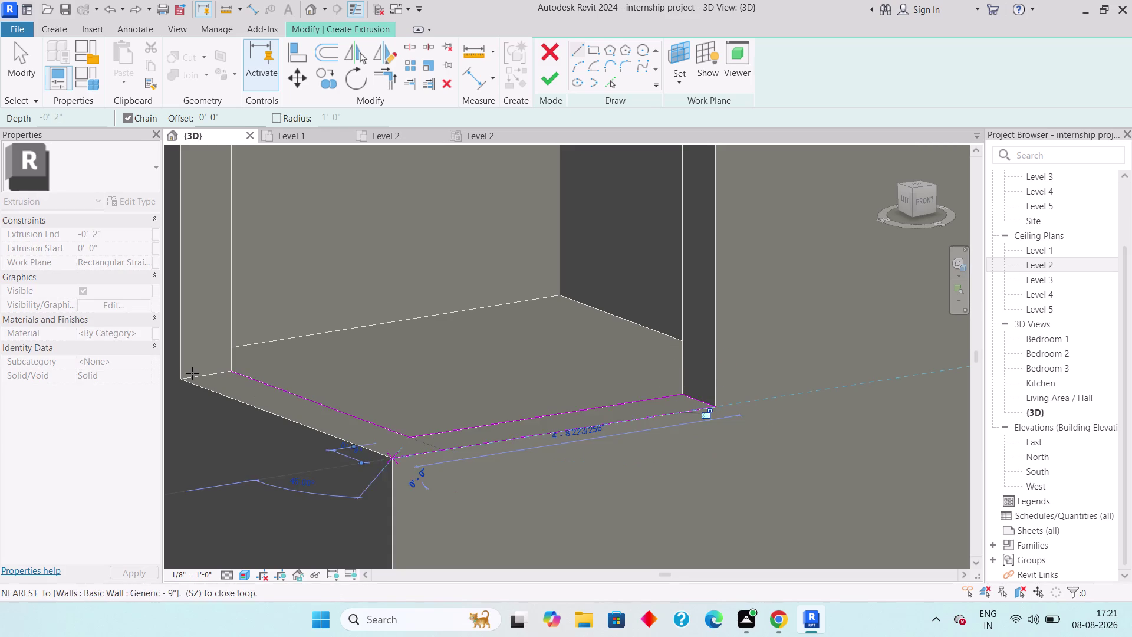
click(182, 378)
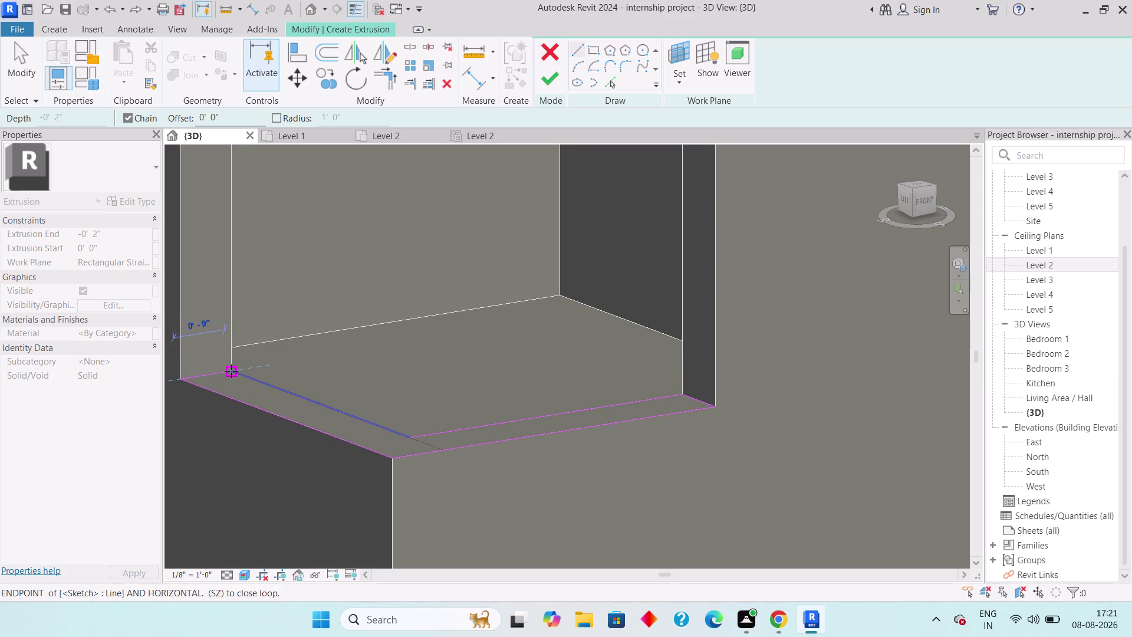
scroll(up, 3)
click(231, 370)
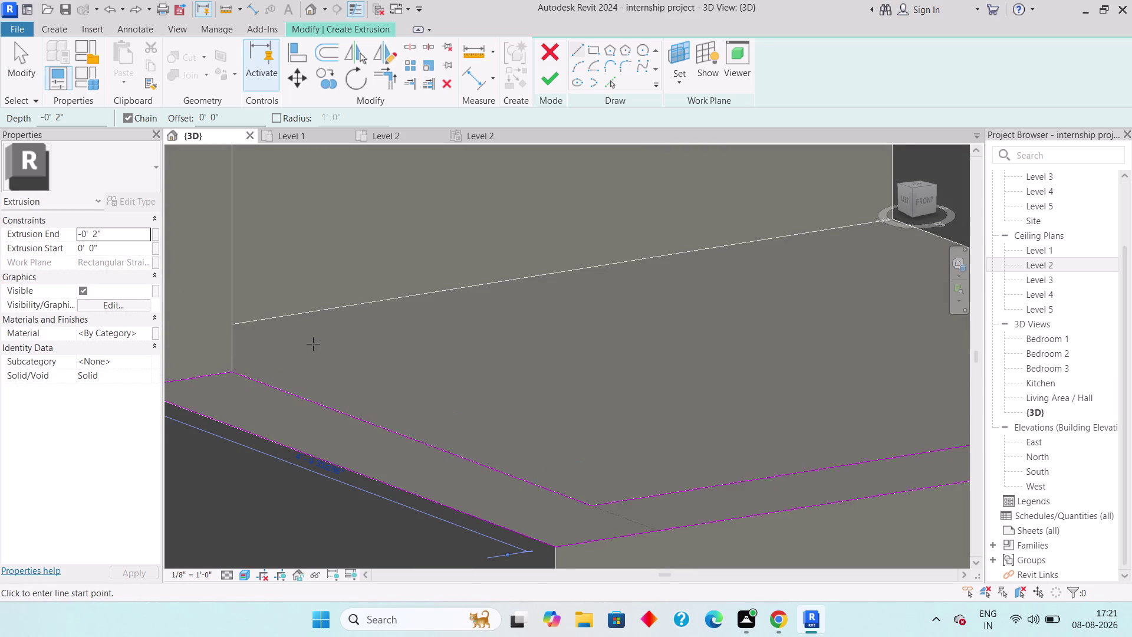
scroll(down, 3)
click(550, 89)
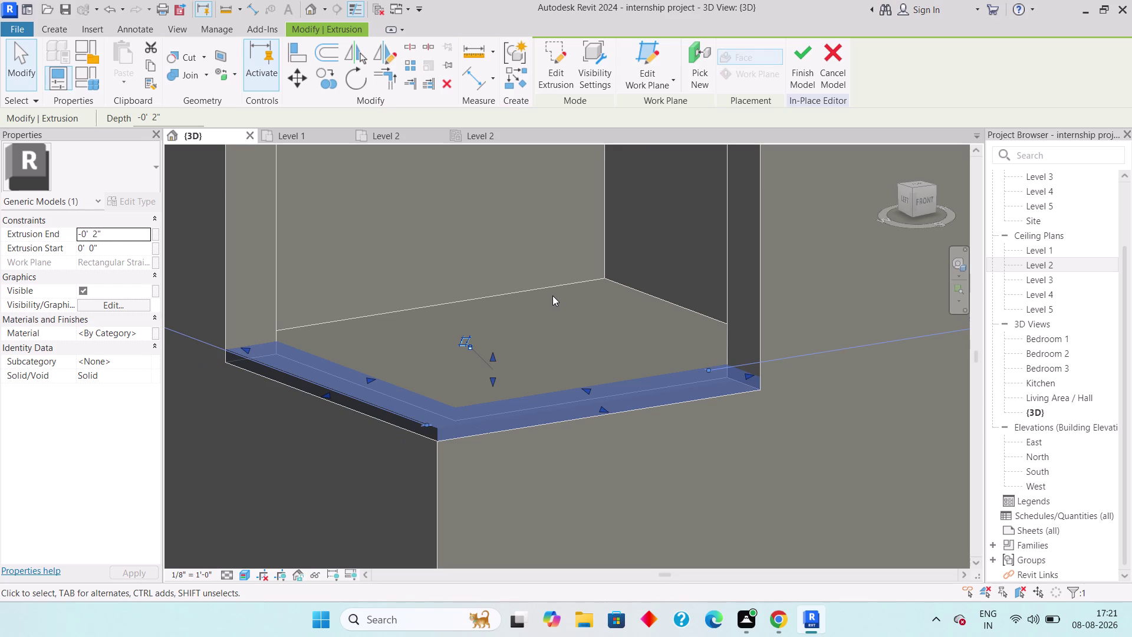
Orbit, pan and zoom the 3D view up to the head of the corner opening.
key(Escape)
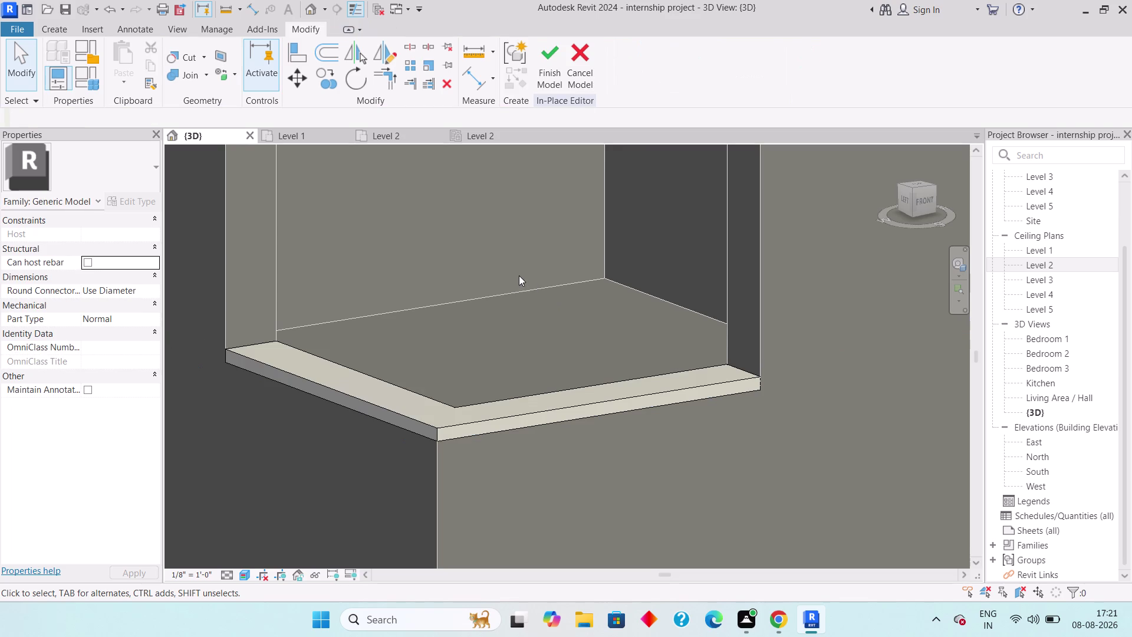
scroll(down, 3)
middle_drag(521, 265, 524, 195)
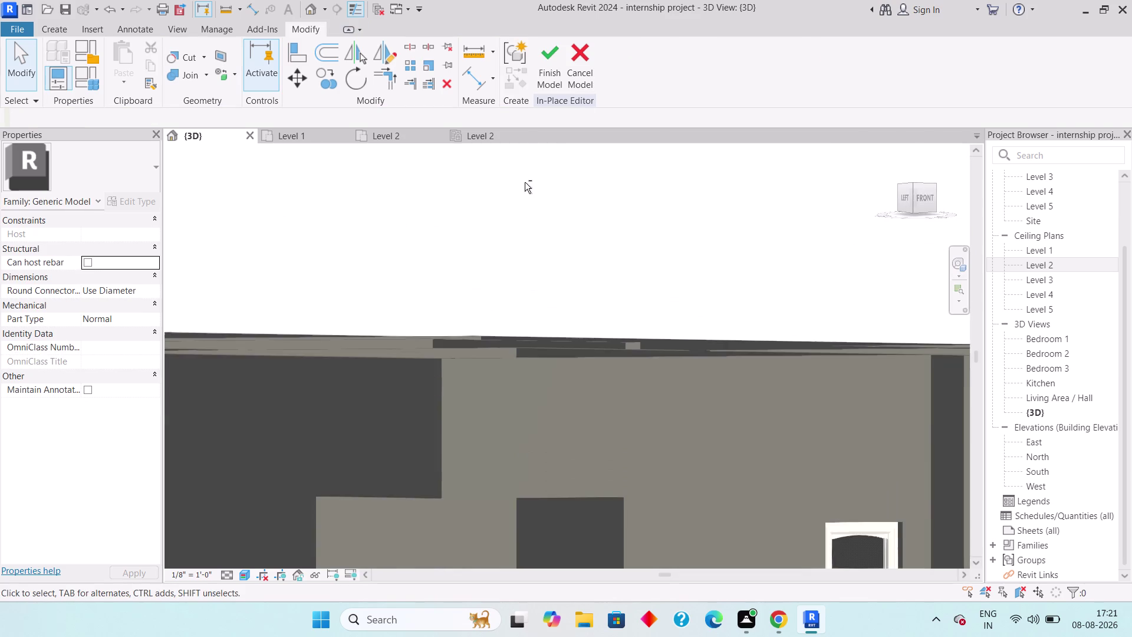
middle_click(525, 182)
middle_drag(512, 356, 532, 171)
middle_drag(519, 291, 519, 258)
middle_drag(515, 352, 517, 328)
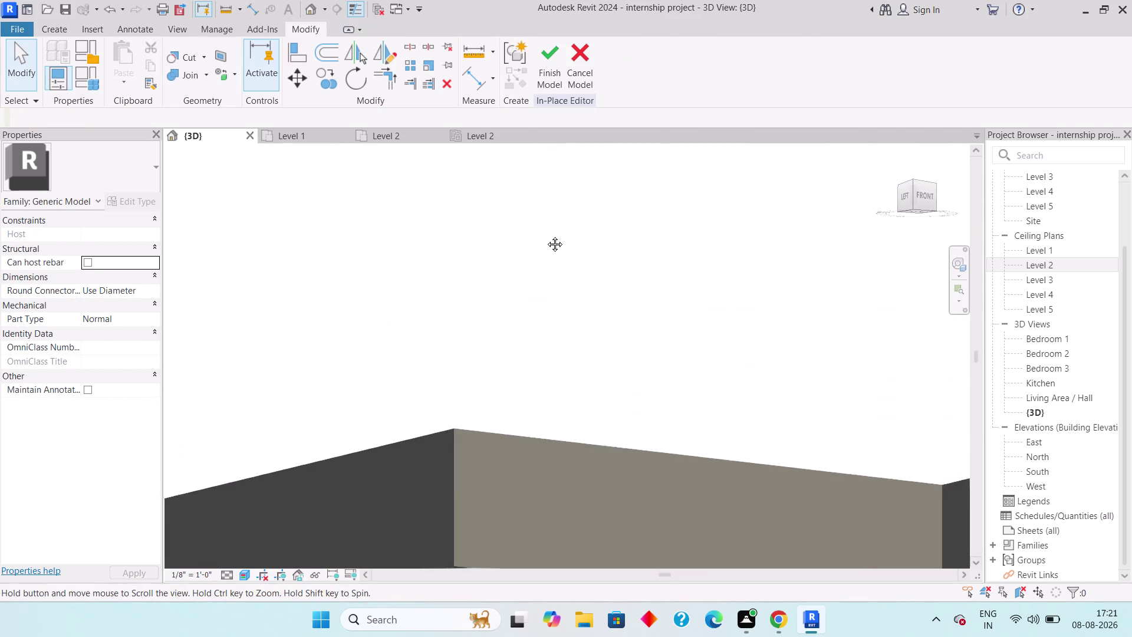
middle_drag(517, 329, 557, 193)
scroll(up, 3)
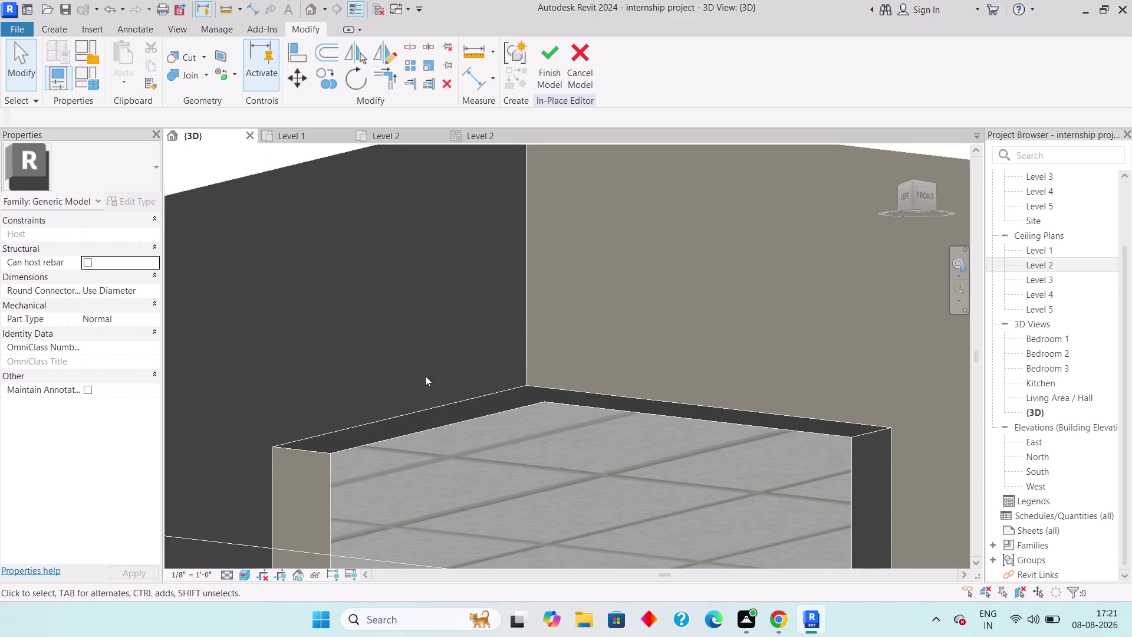
click(56, 26)
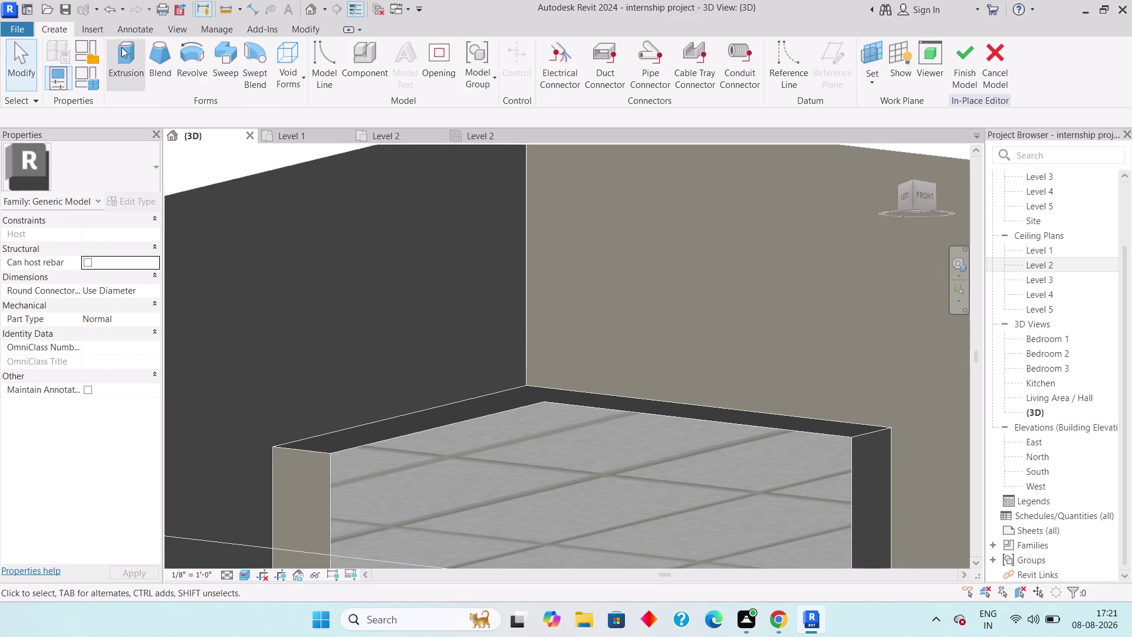
Start a head extrusion with its work plane picked on the opening's top face.
click(122, 47)
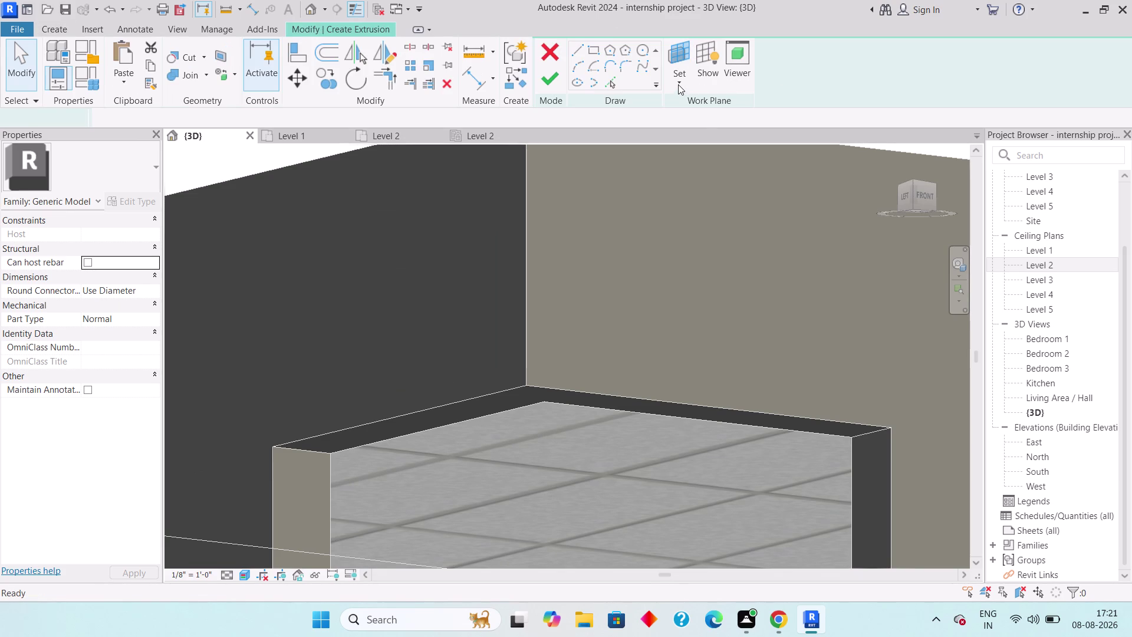
click(679, 79)
click(683, 76)
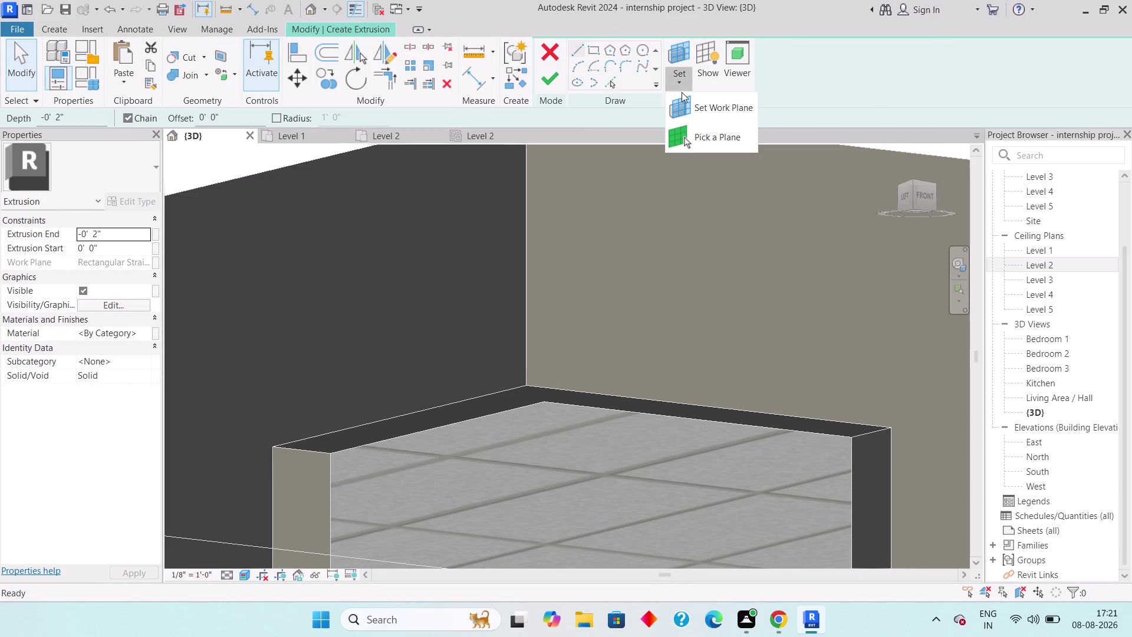
click(697, 135)
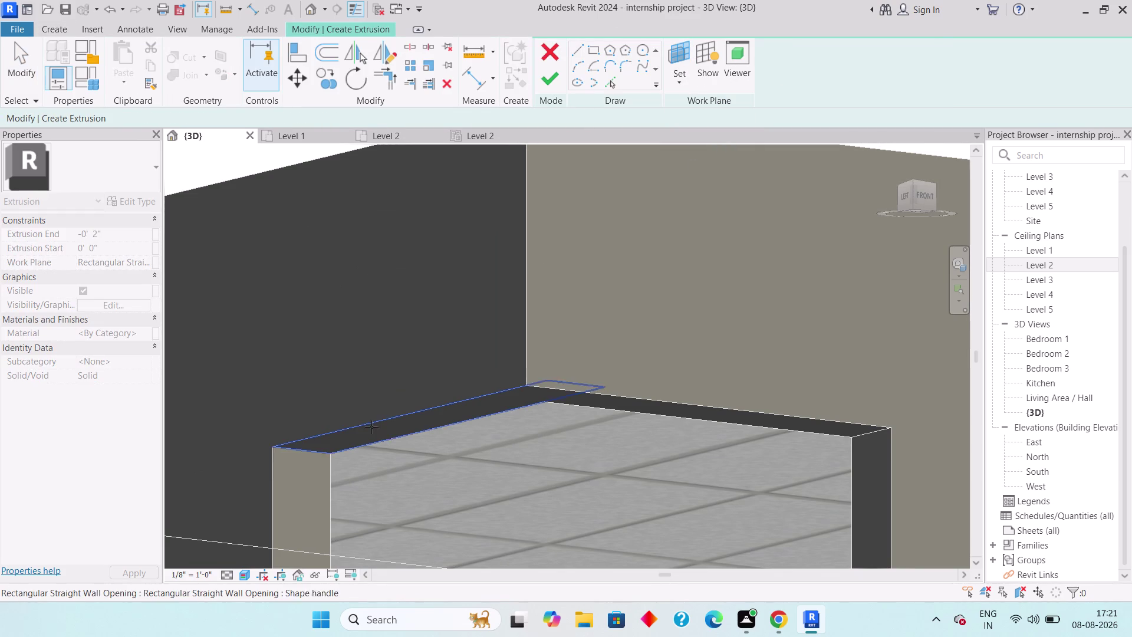
click(466, 416)
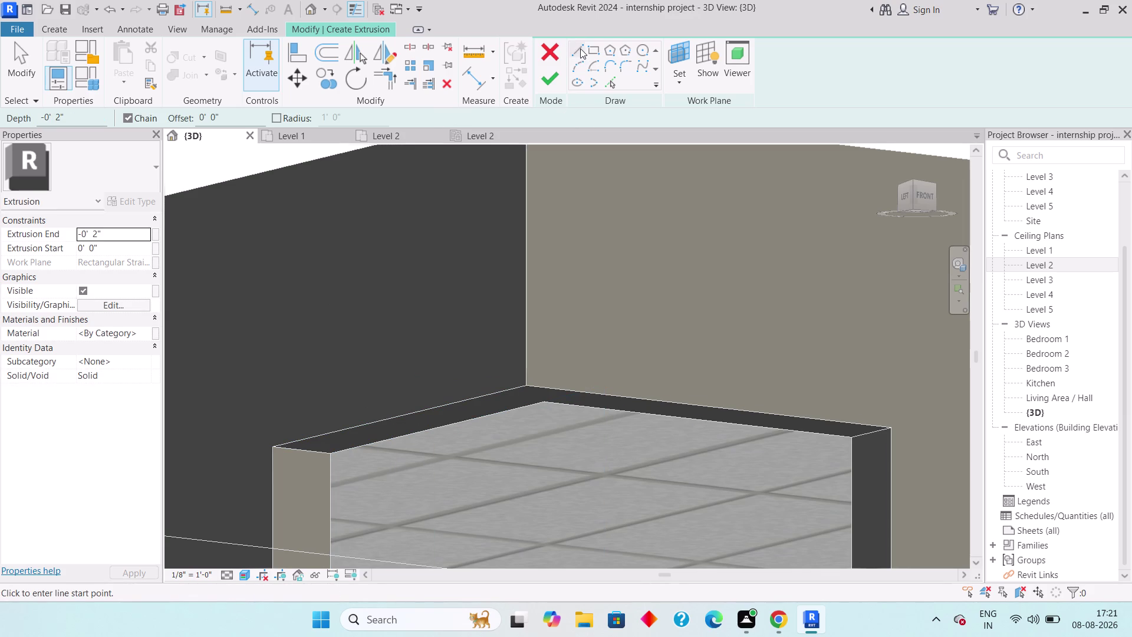
click(580, 48)
click(277, 446)
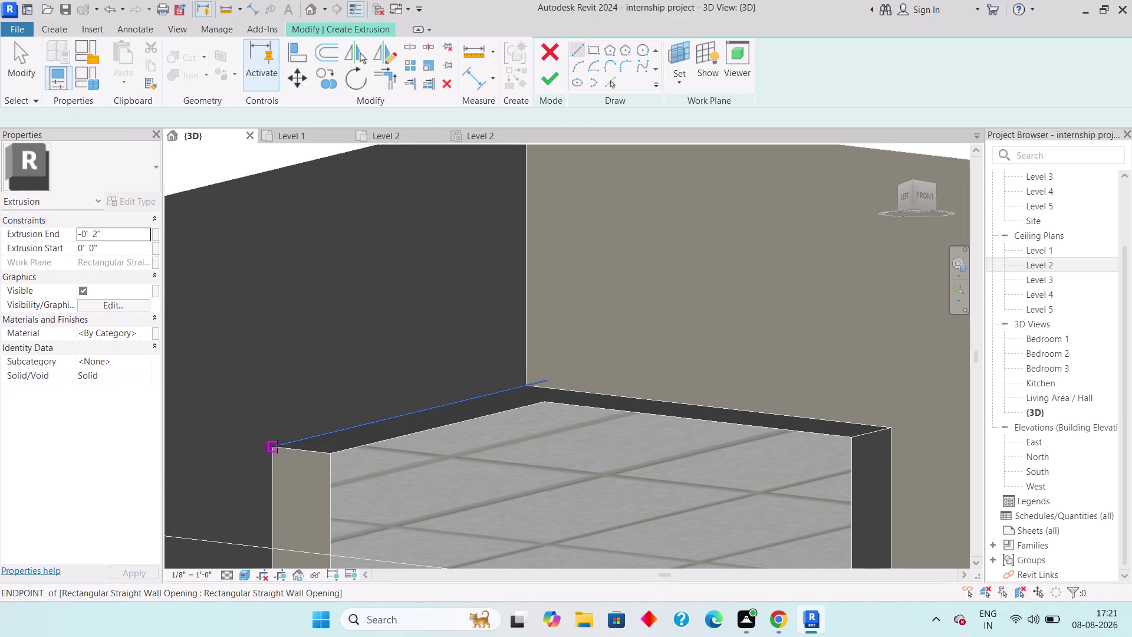
Sketch the head outline from the left corner to the right end, redoing the right return.
click(527, 387)
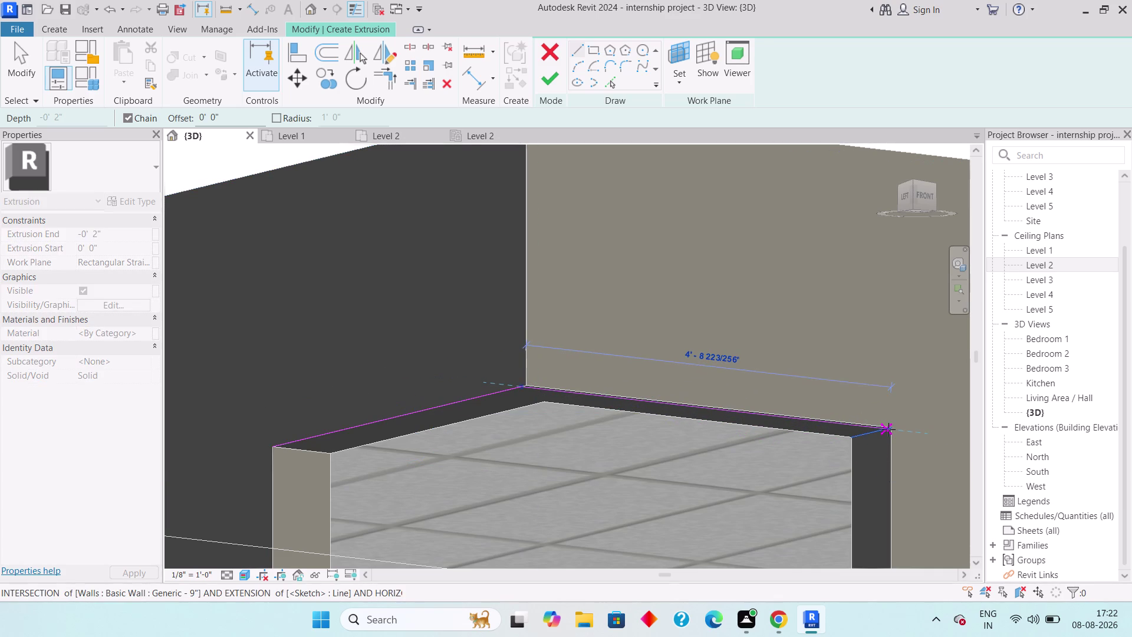
scroll(up, 3)
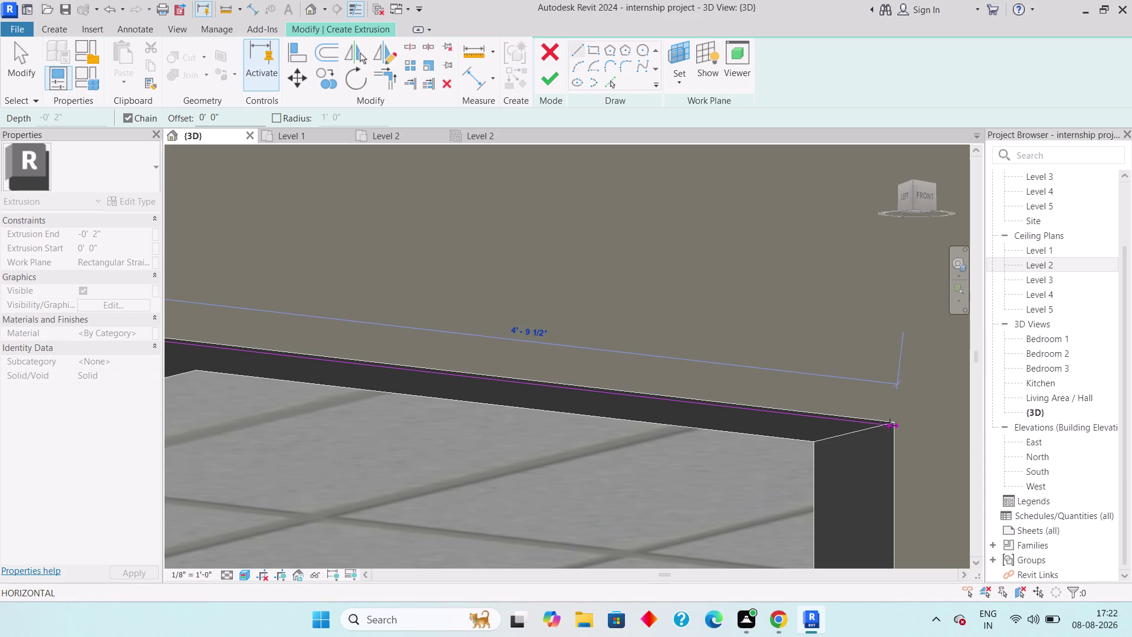
click(889, 425)
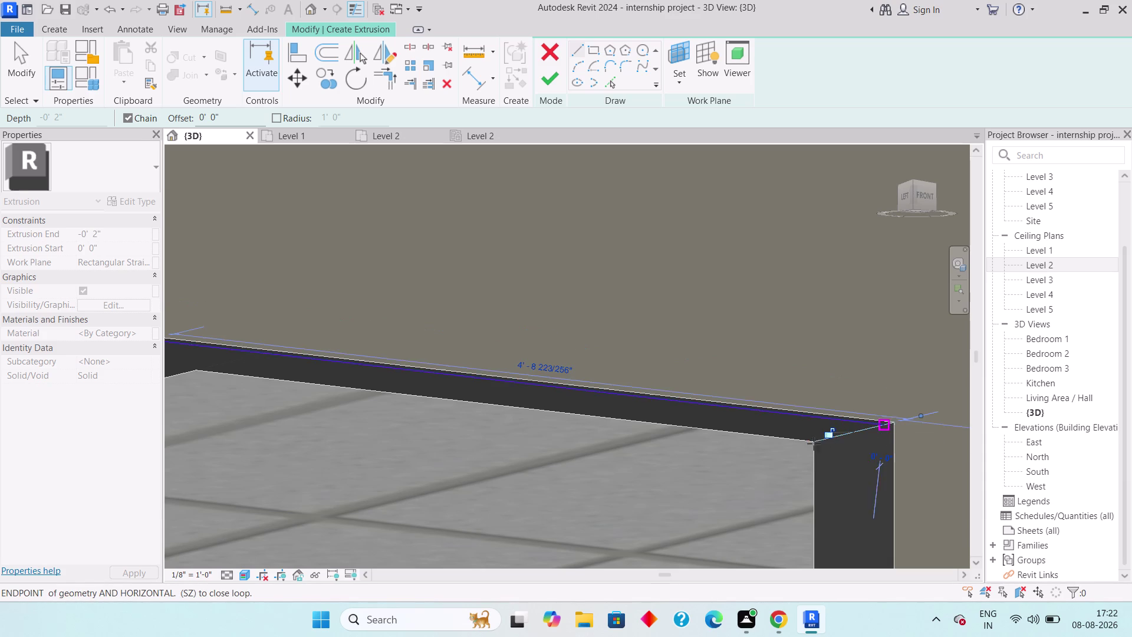
click(814, 444)
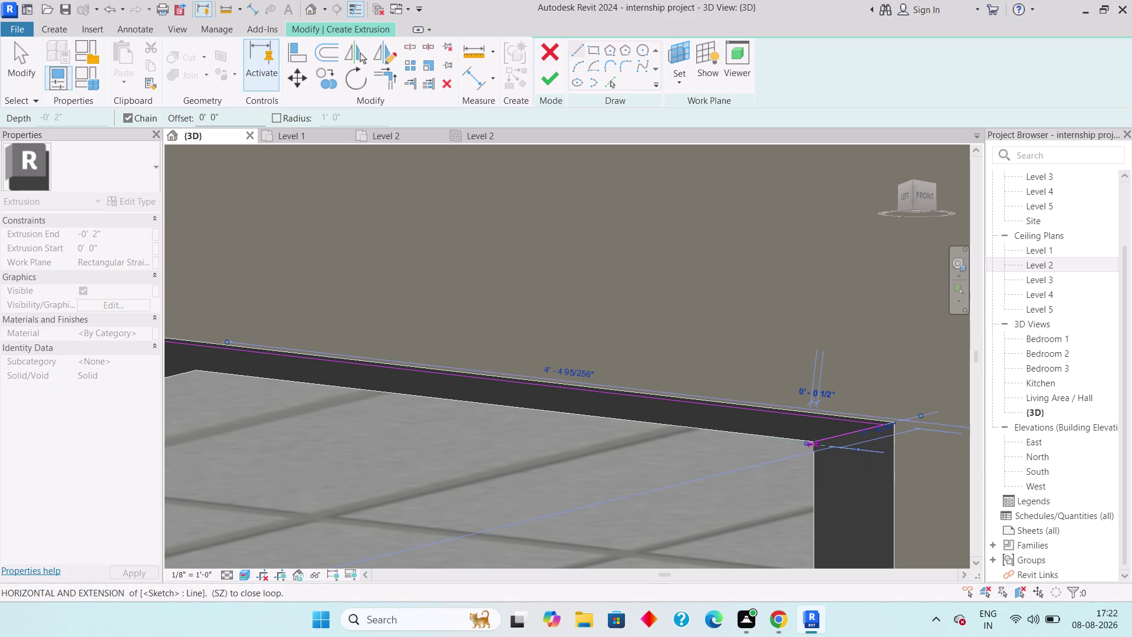
key(ctrl+z)
key(ctrl+z)
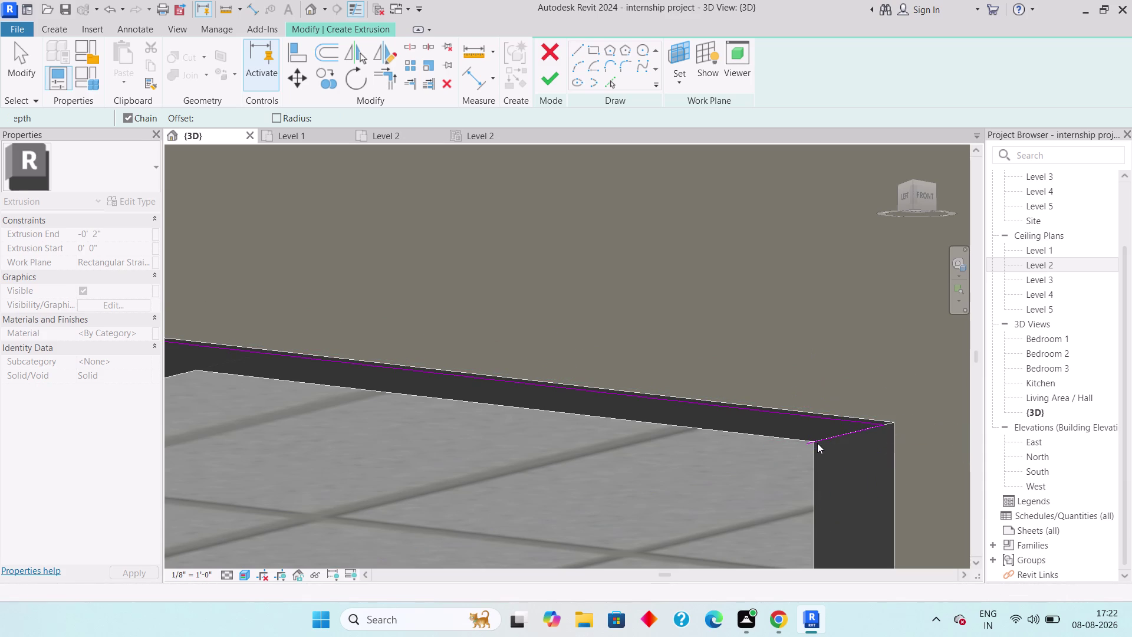
click(880, 424)
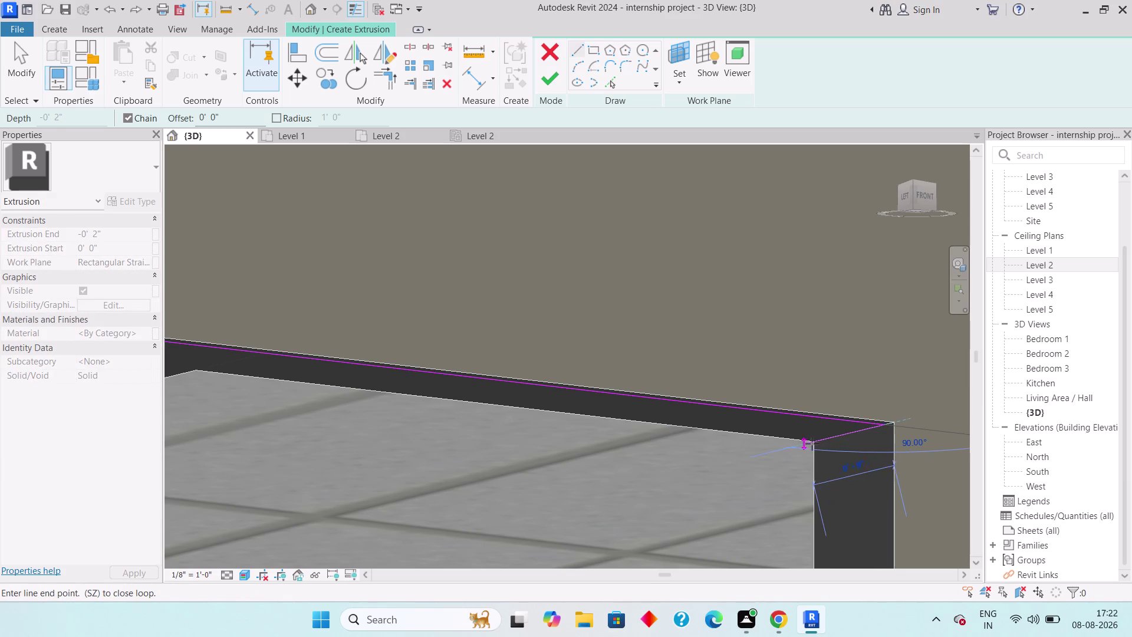
click(815, 442)
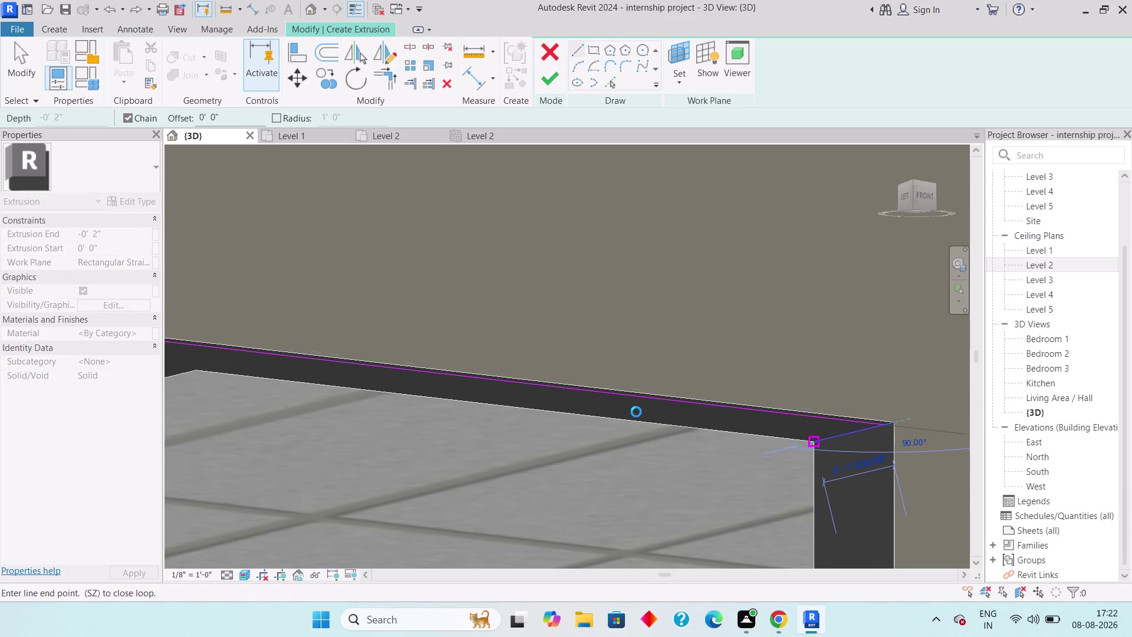
Trace the inner head edge back to the left end and finish the head extrusion.
middle_drag(636, 411, 1012, 453)
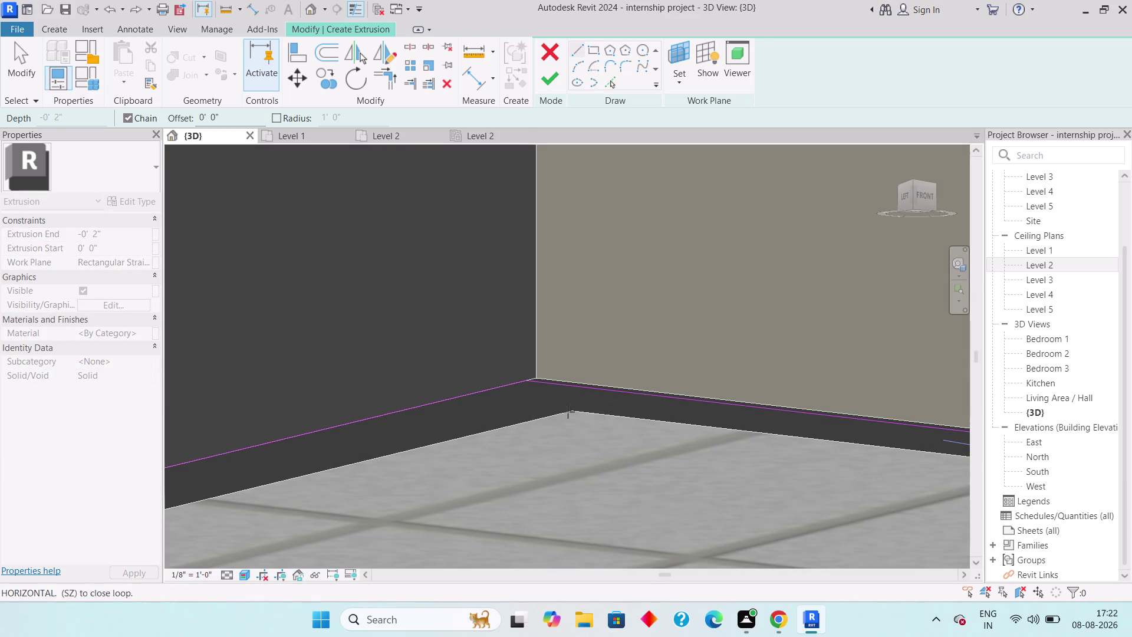
click(571, 411)
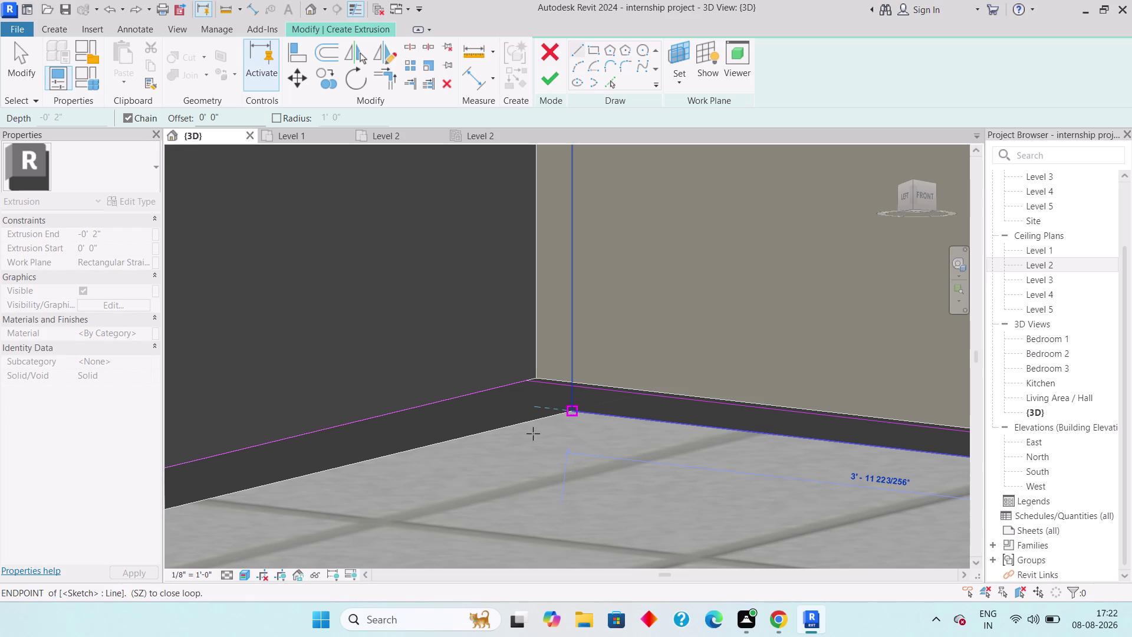
middle_drag(464, 460, 753, 290)
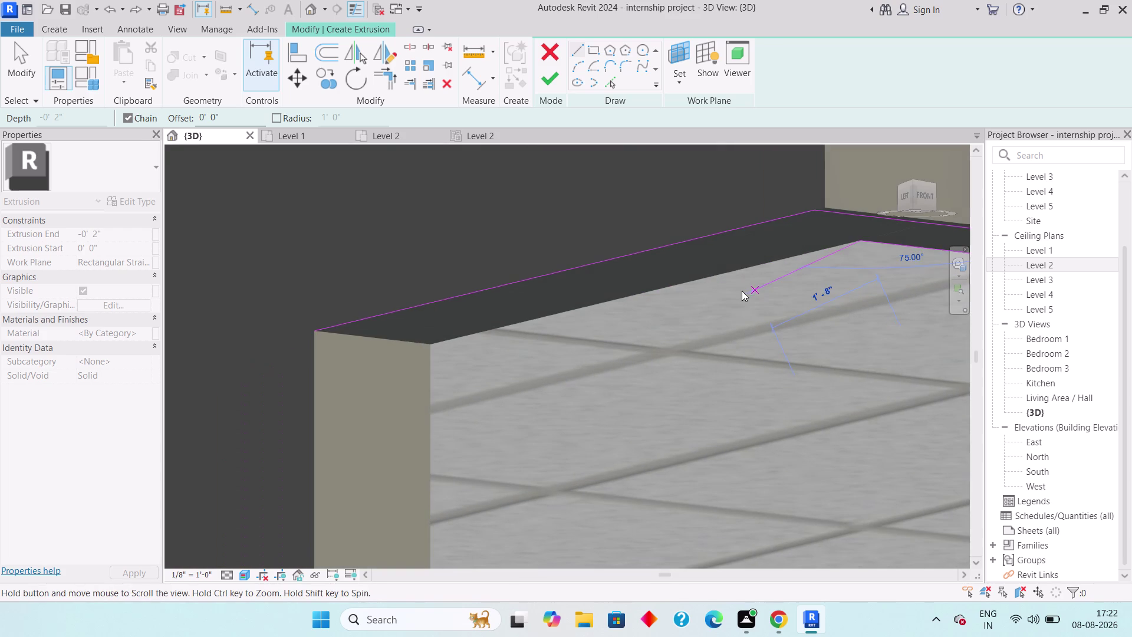
click(435, 344)
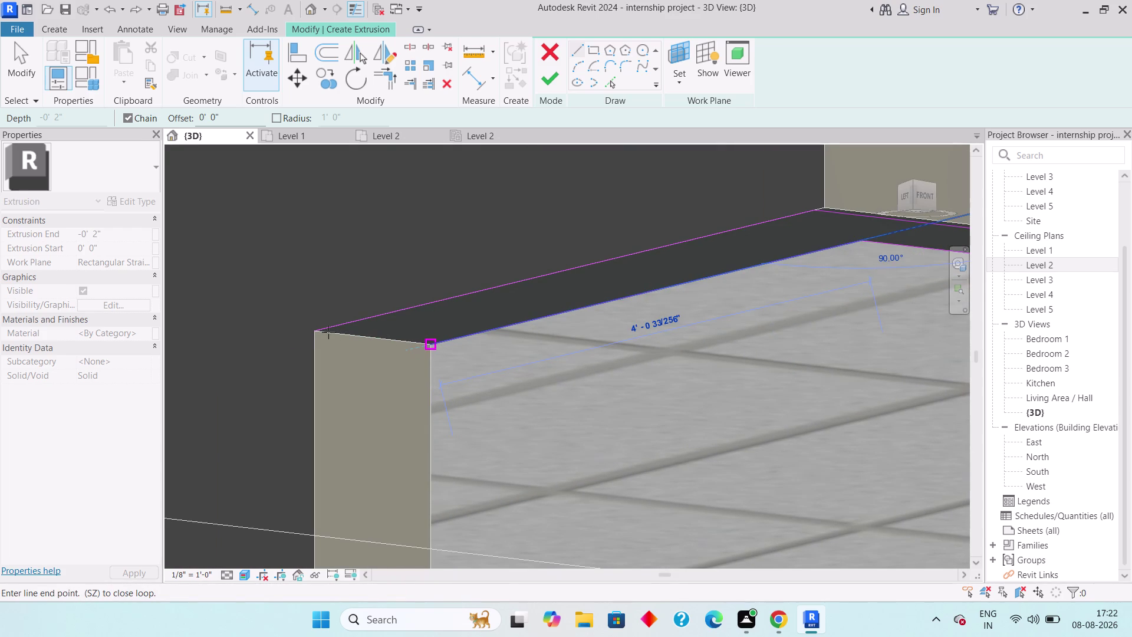
click(321, 331)
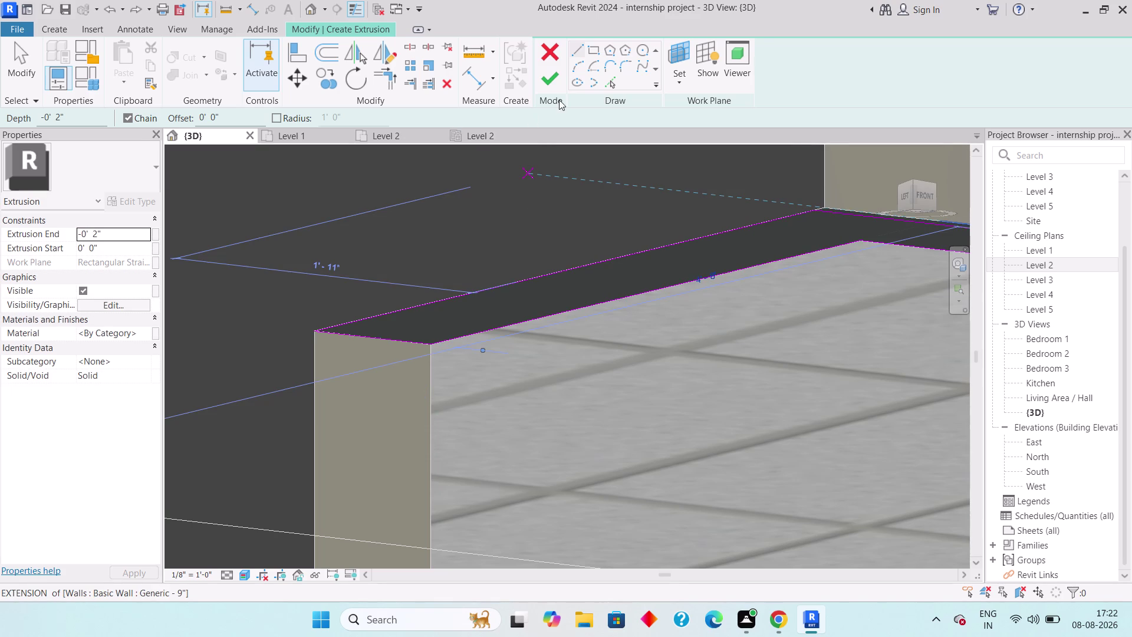
click(545, 80)
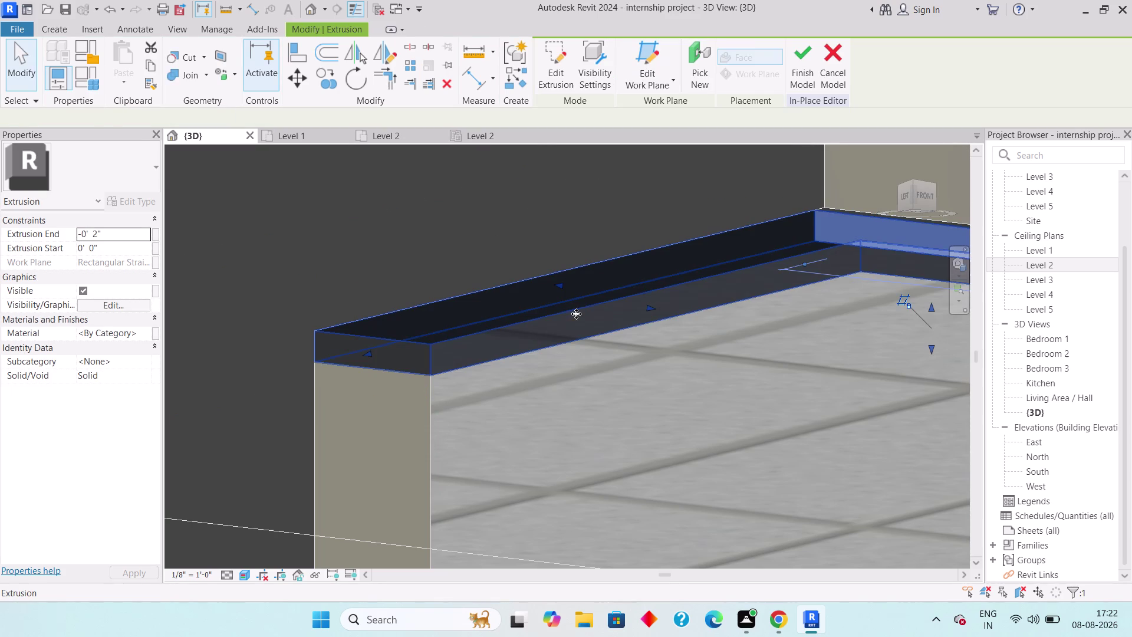
key(Escape)
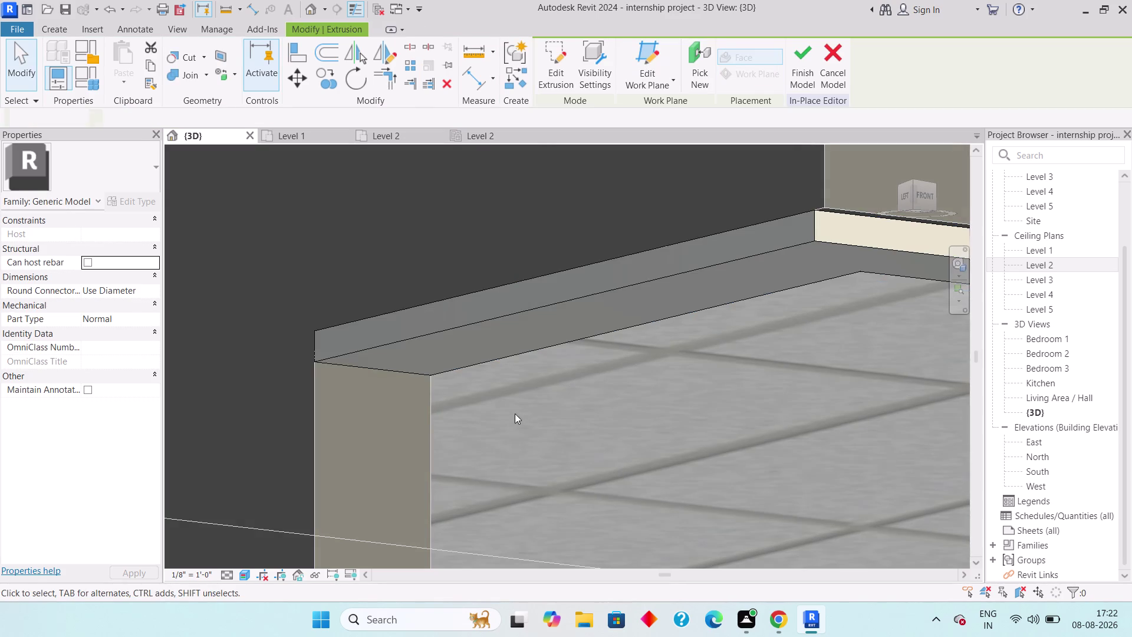
Orbit and pan to view the corner window from outside and check the head piece.
scroll(down, 3)
middle_drag(474, 375, 471, 390)
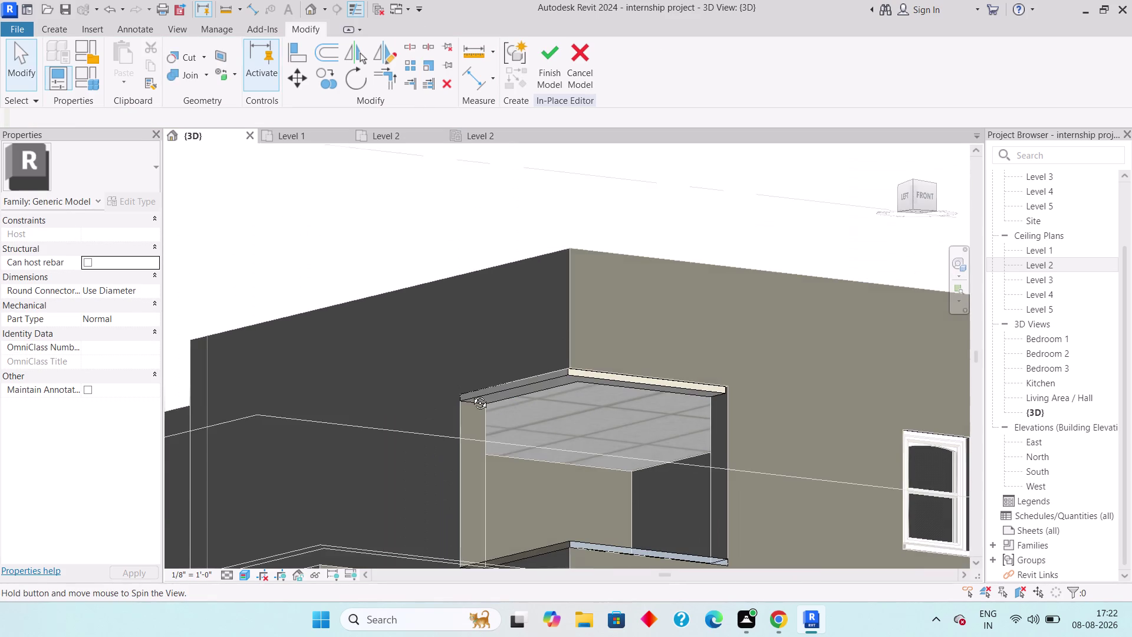
middle_drag(471, 390, 472, 425)
middle_drag(457, 374, 441, 521)
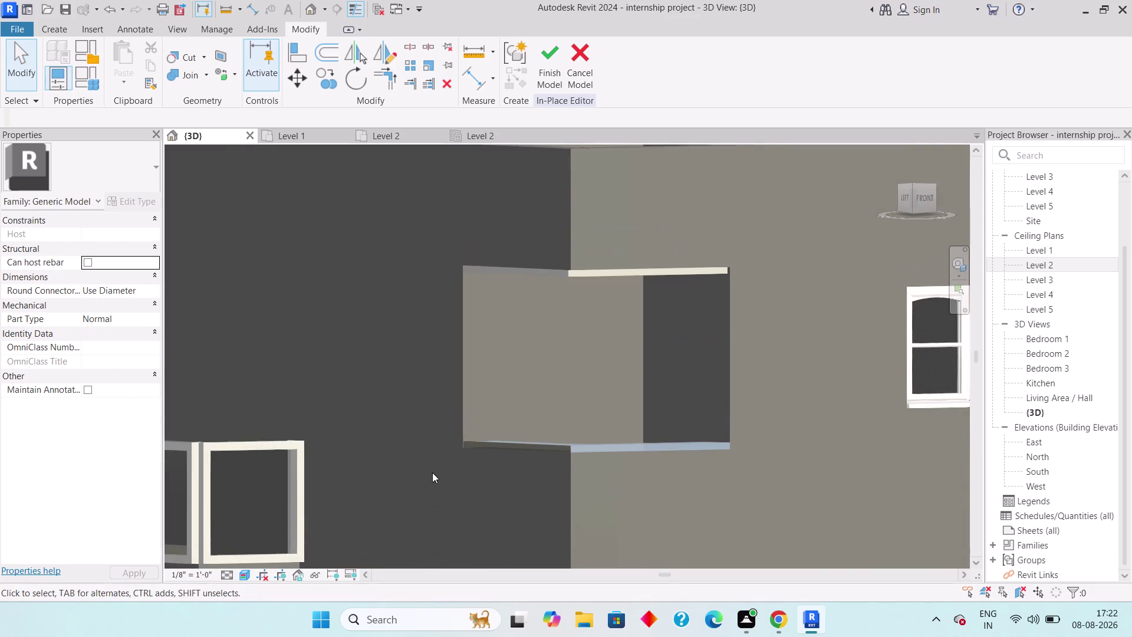
middle_drag(422, 392, 422, 399)
middle_drag(423, 405, 413, 476)
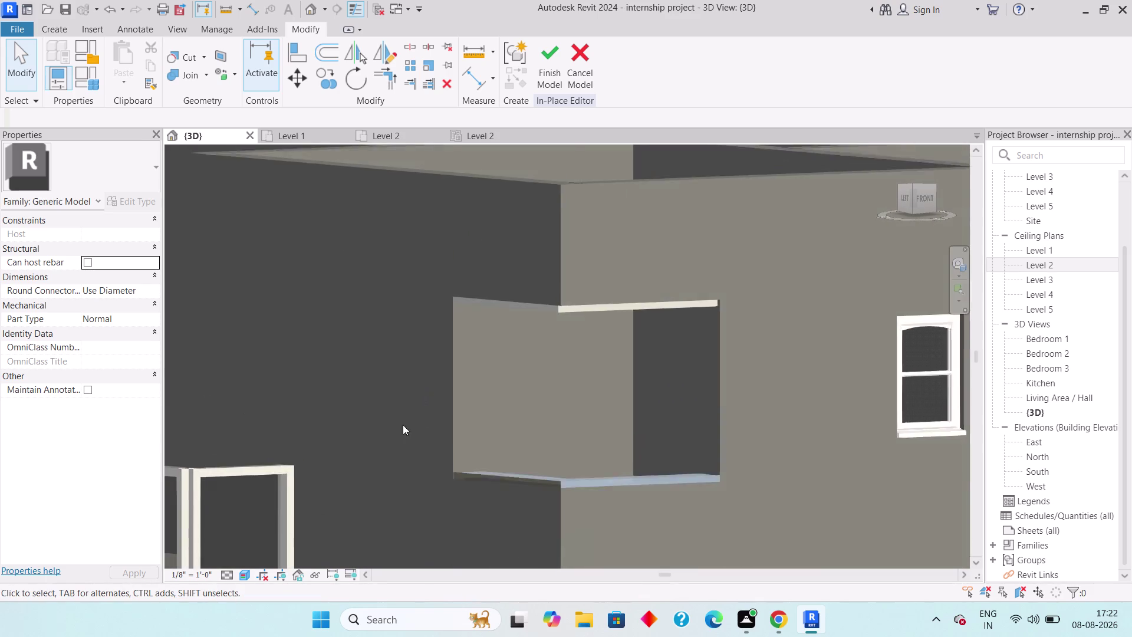
scroll(up, 3)
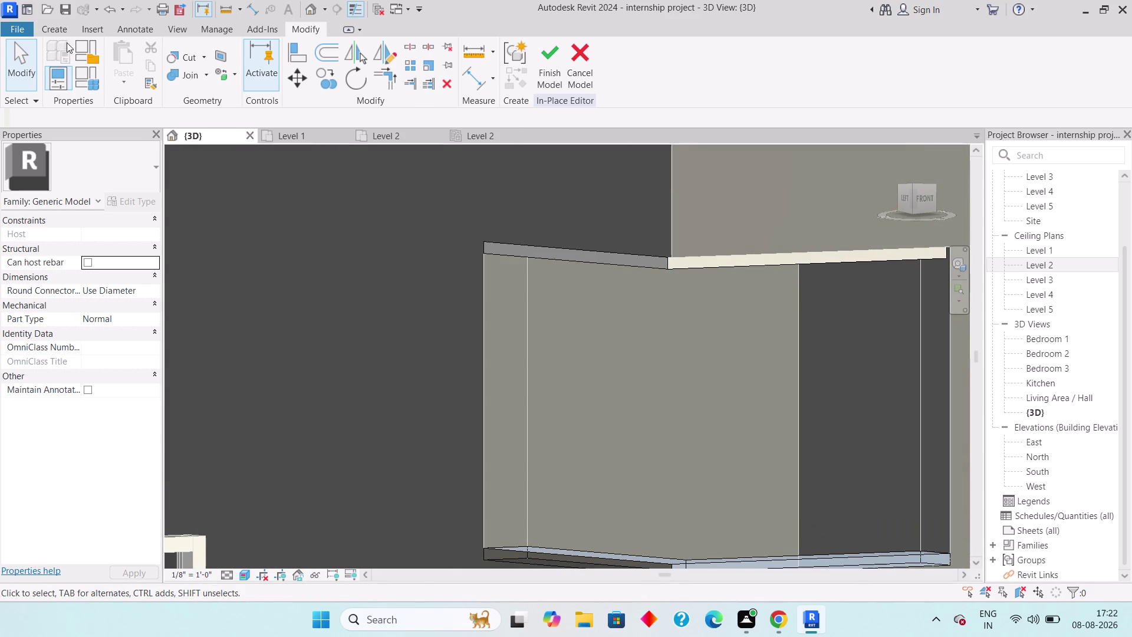
click(52, 27)
Extrude a rectangle on the corner wall face as a 2-inch-deep left jamb.
click(142, 74)
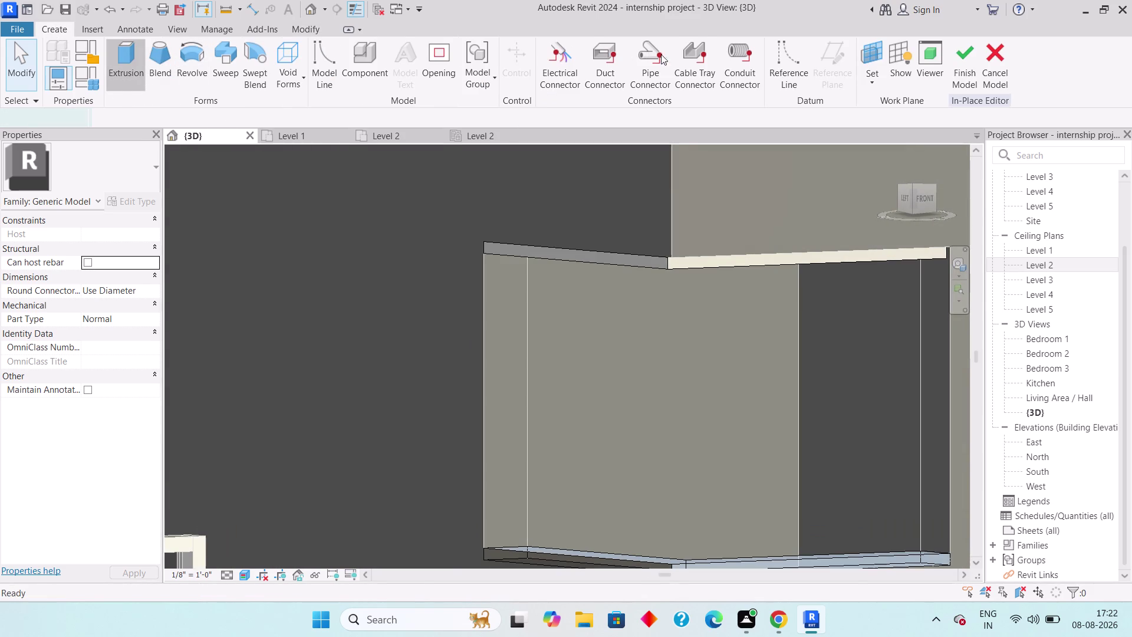
click(677, 83)
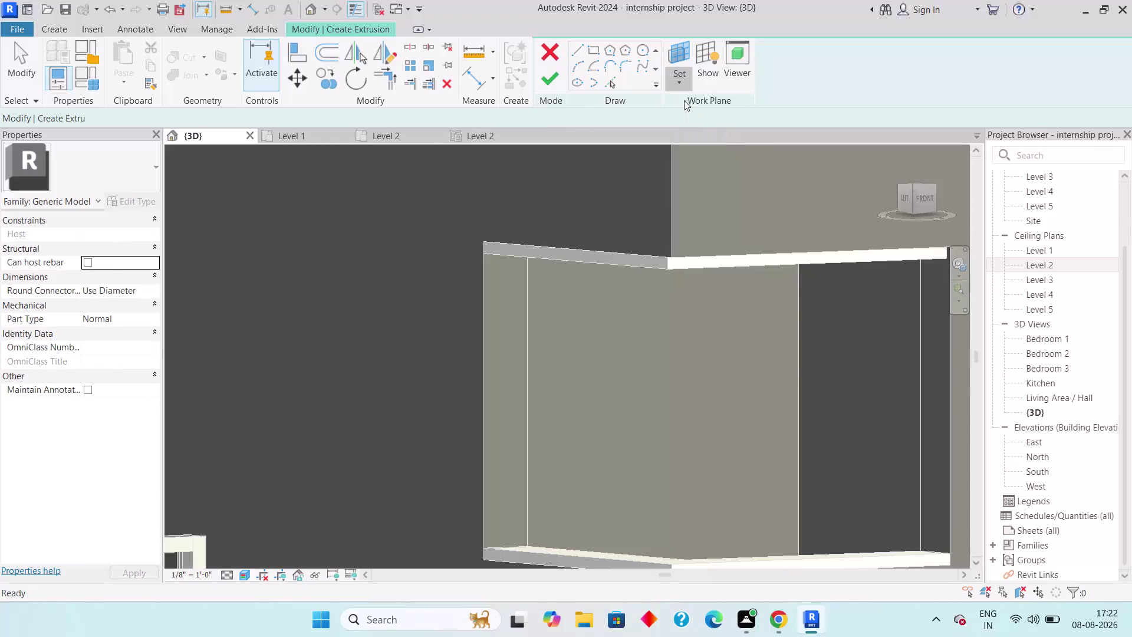
click(678, 79)
click(707, 137)
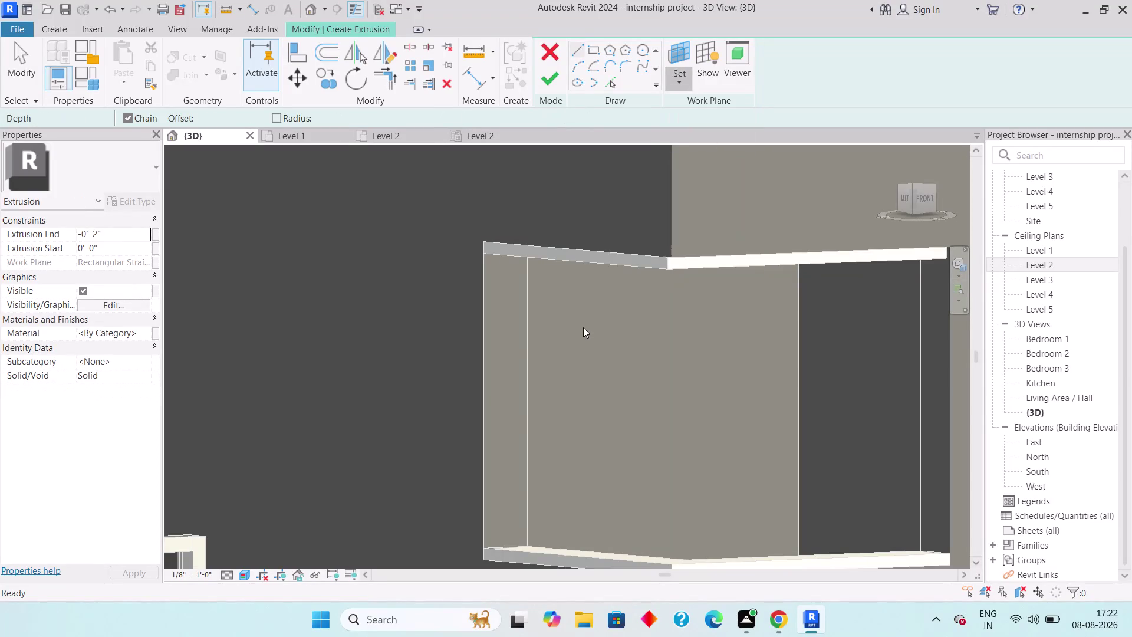
click(522, 347)
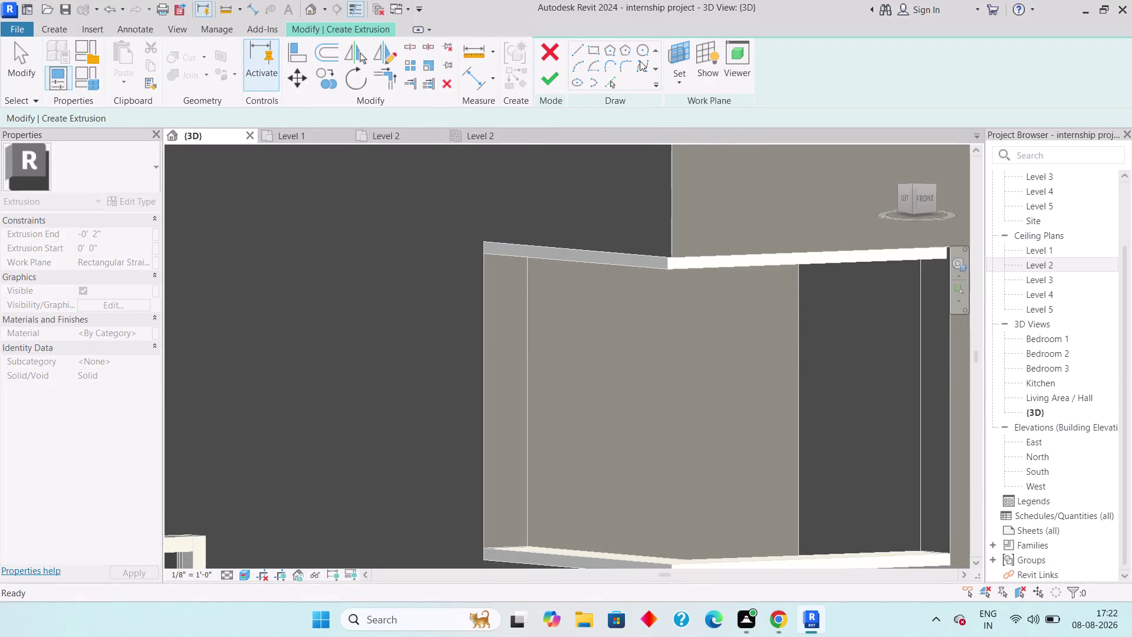
click(594, 47)
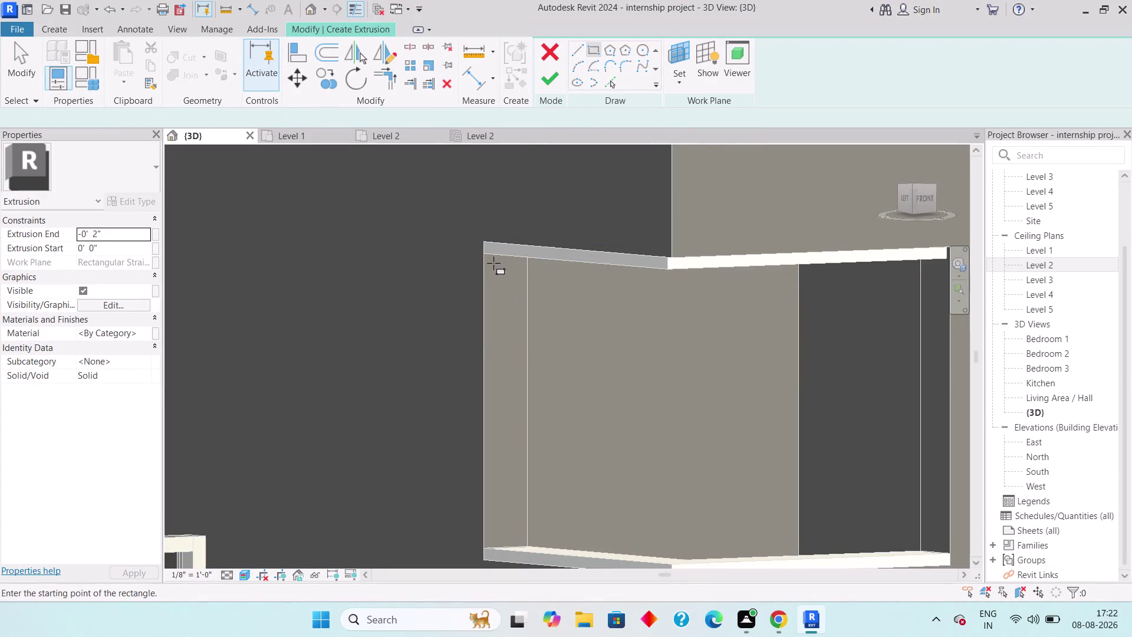
click(486, 254)
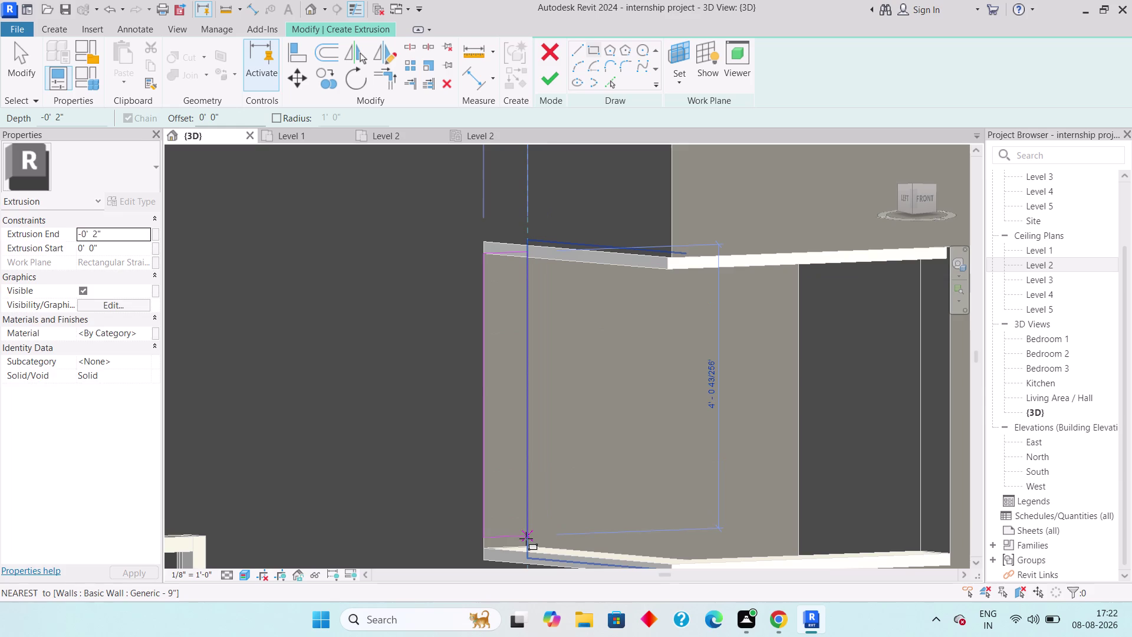
click(525, 542)
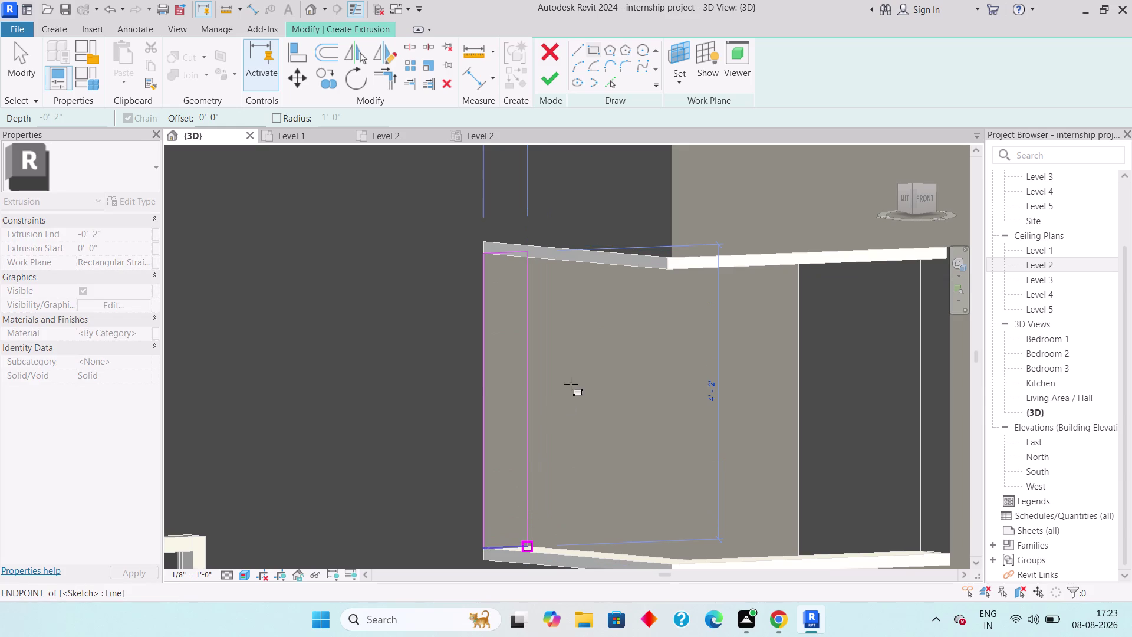
click(549, 82)
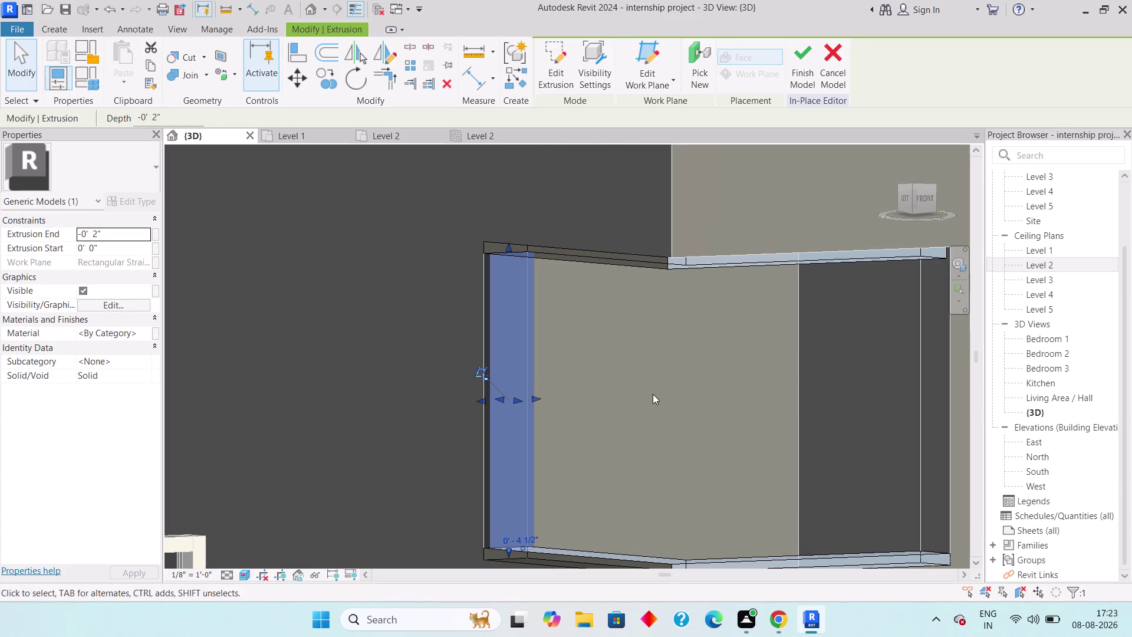
middle_drag(653, 394, 504, 372)
key(Escape)
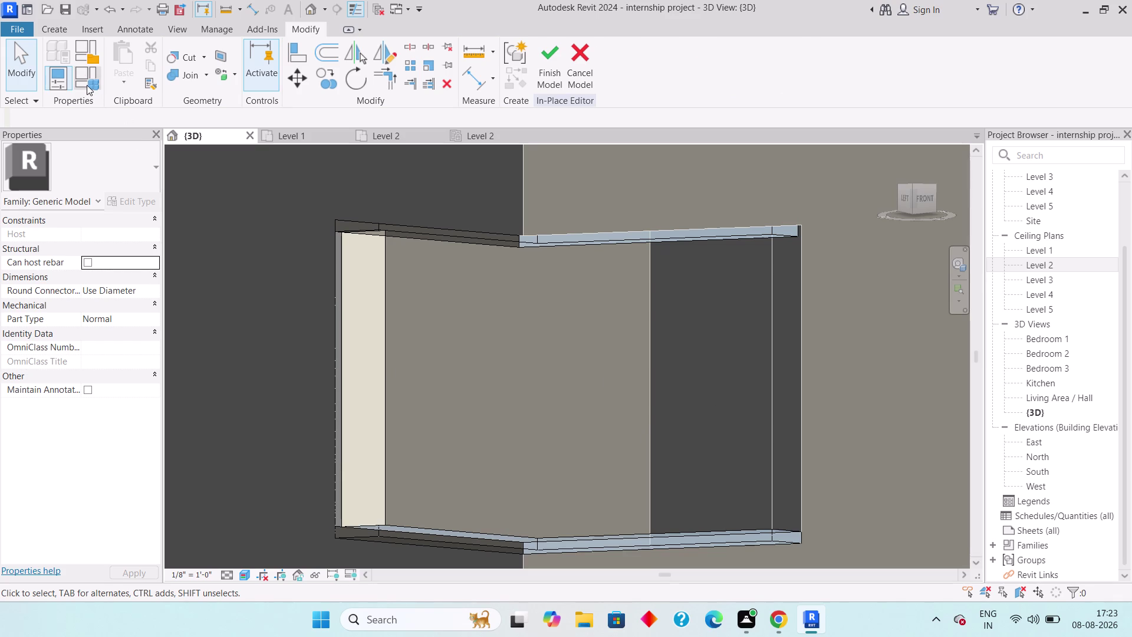
Extrude a rectangle picked on the opening's right face as the matching right jamb.
click(42, 23)
click(131, 50)
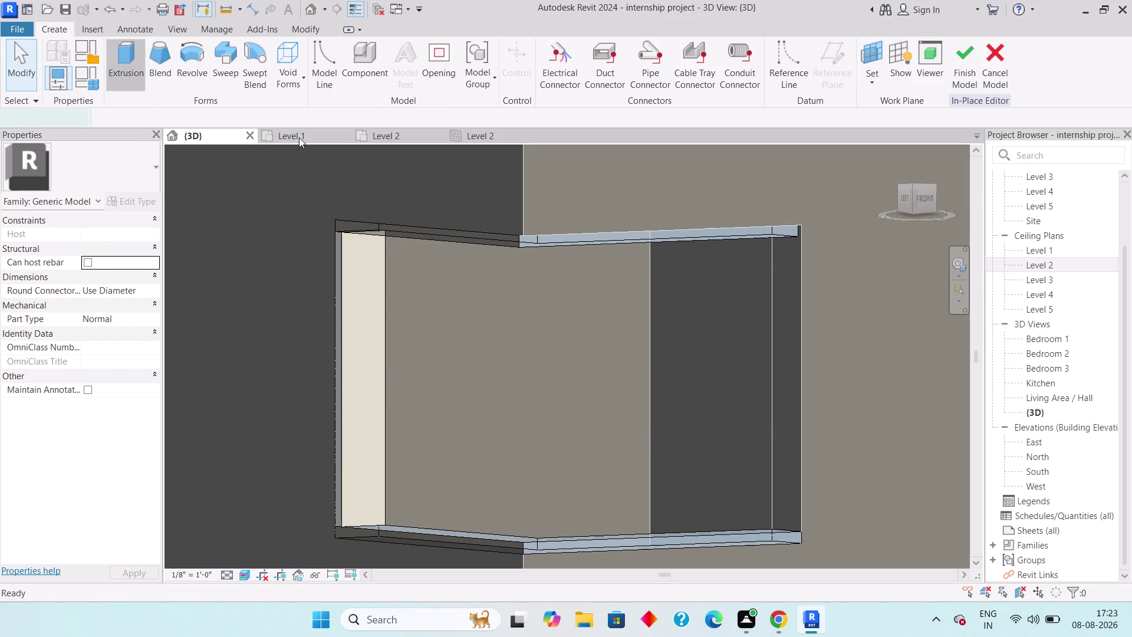
click(675, 79)
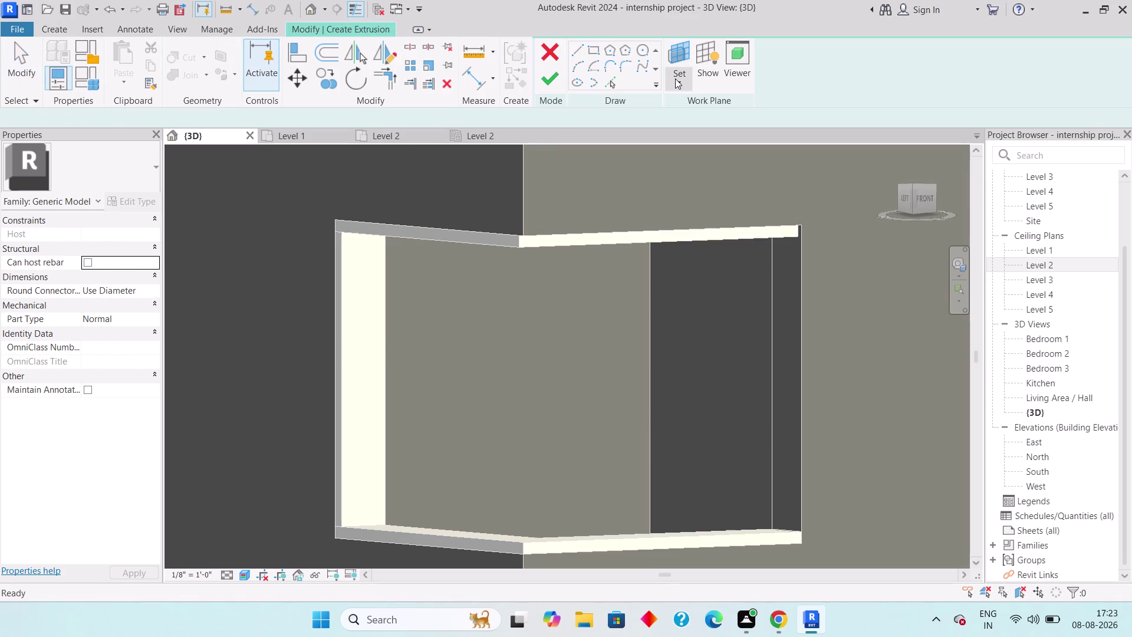
click(725, 139)
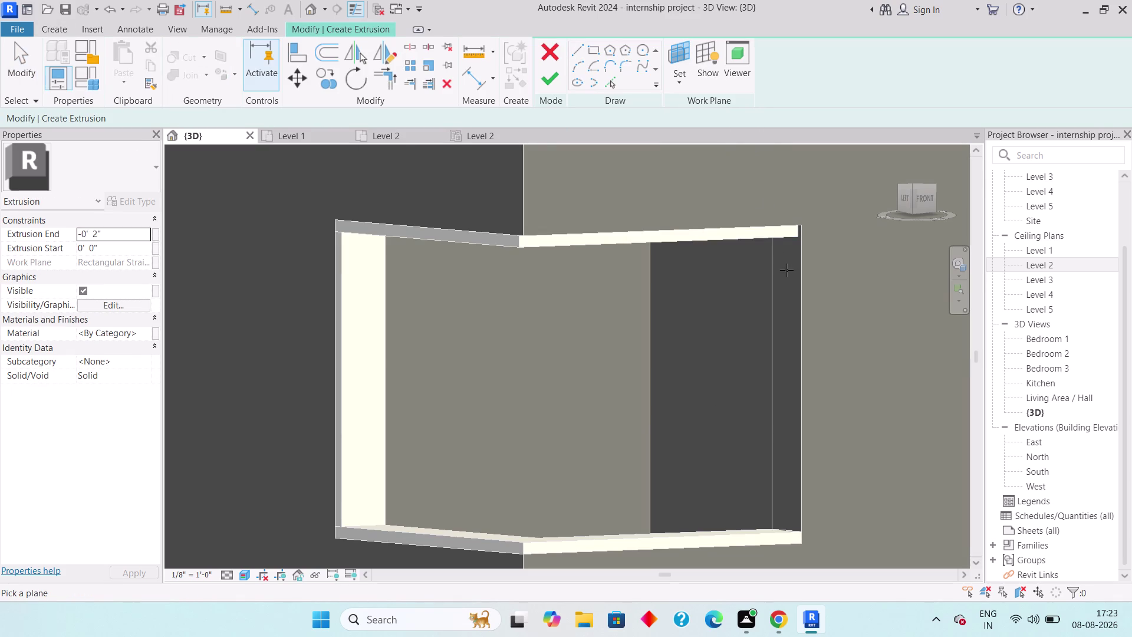
click(777, 257)
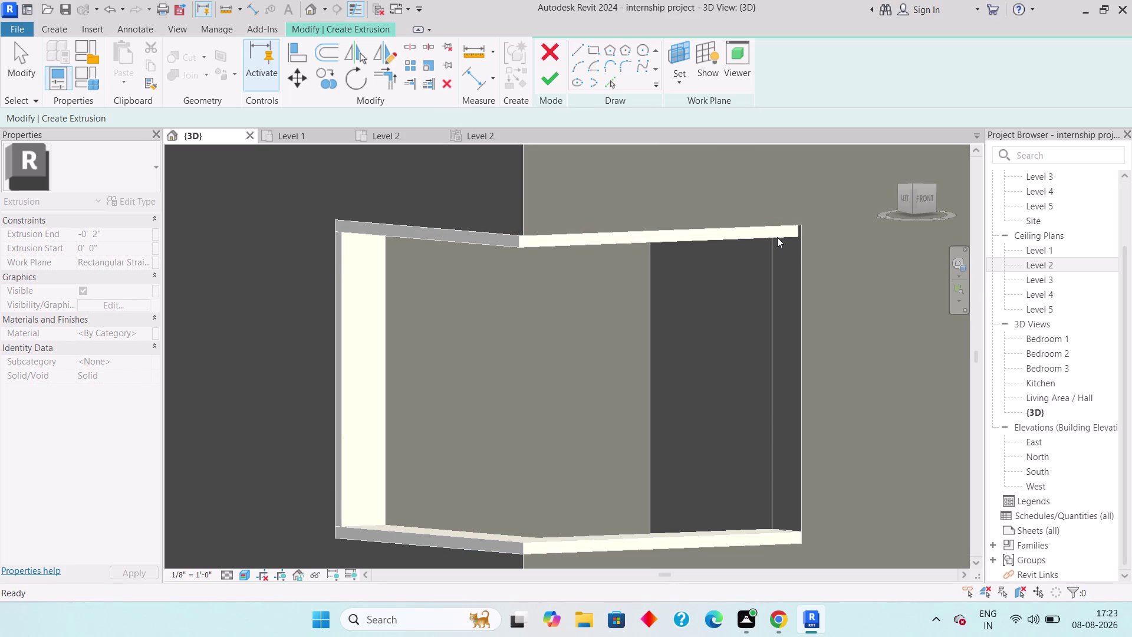
click(592, 53)
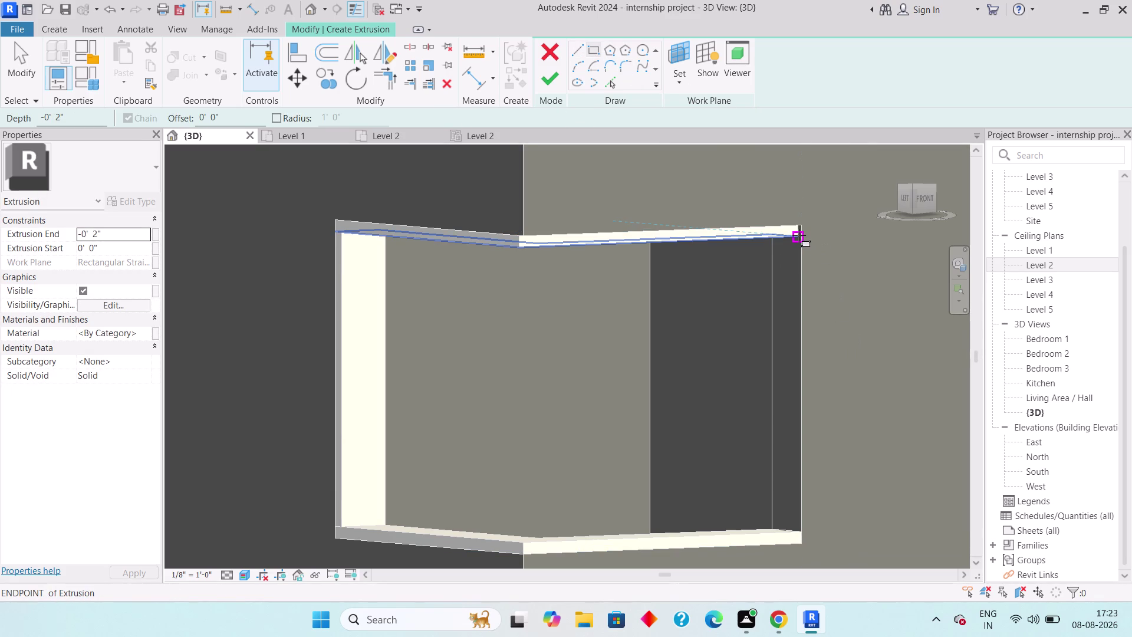
click(799, 235)
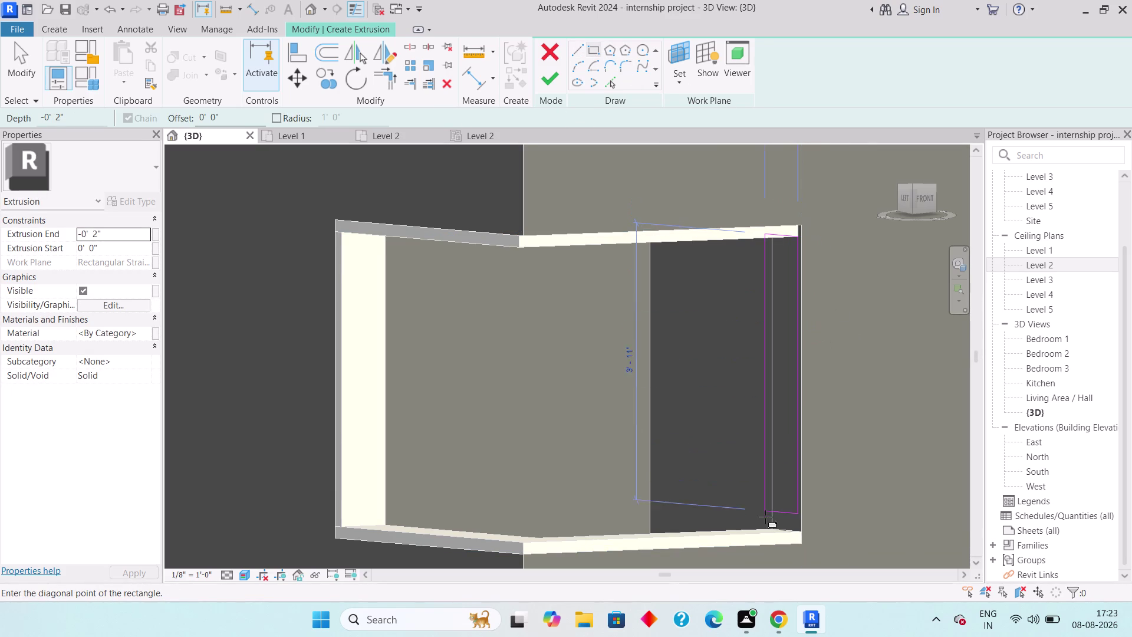
click(771, 524)
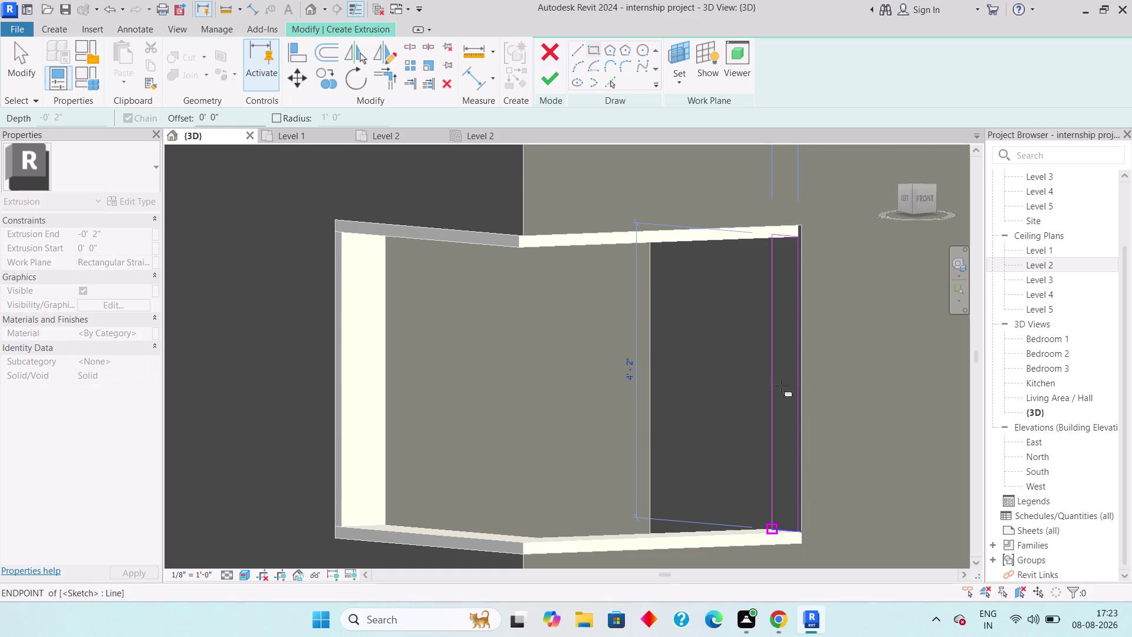
click(545, 83)
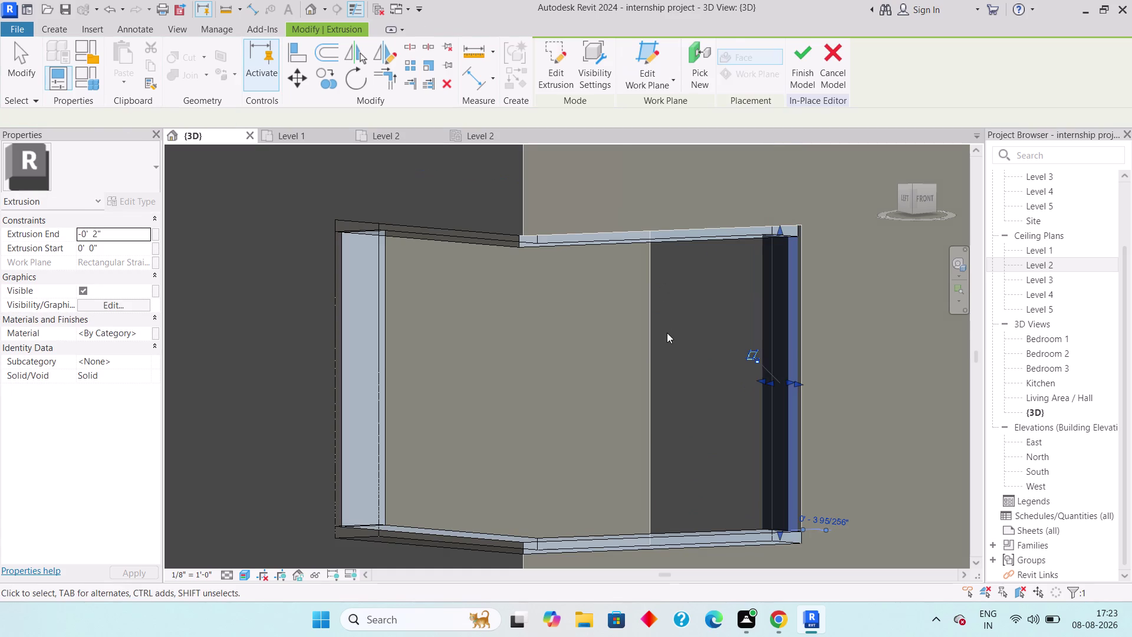
key(Escape)
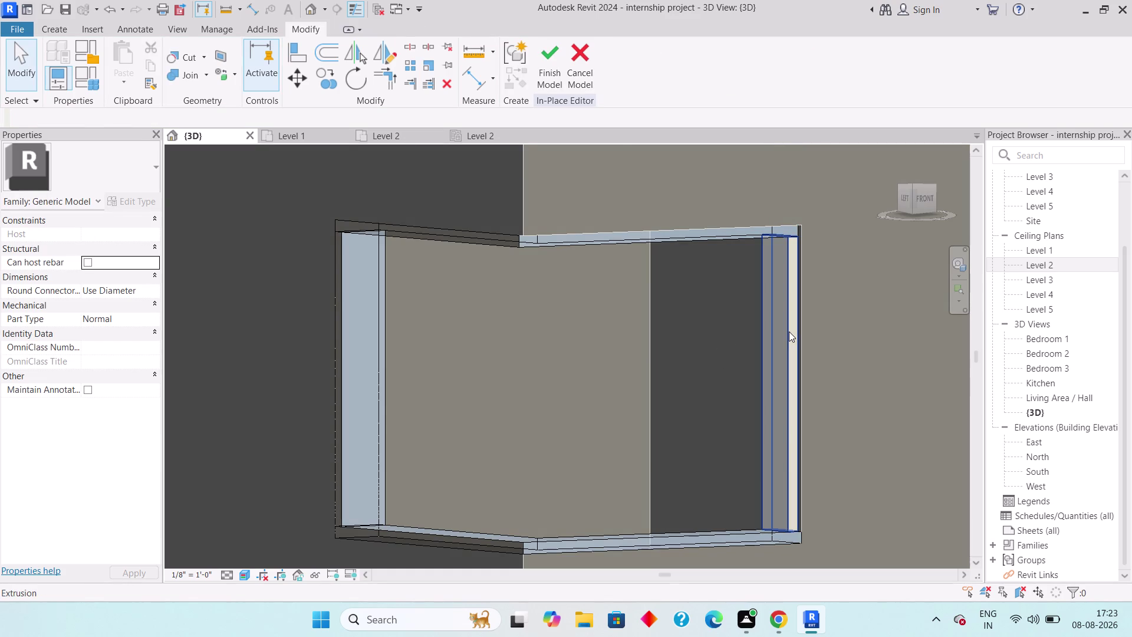
Pan and orbit along the building to bring the next upper wall opening into view.
scroll(down, 3)
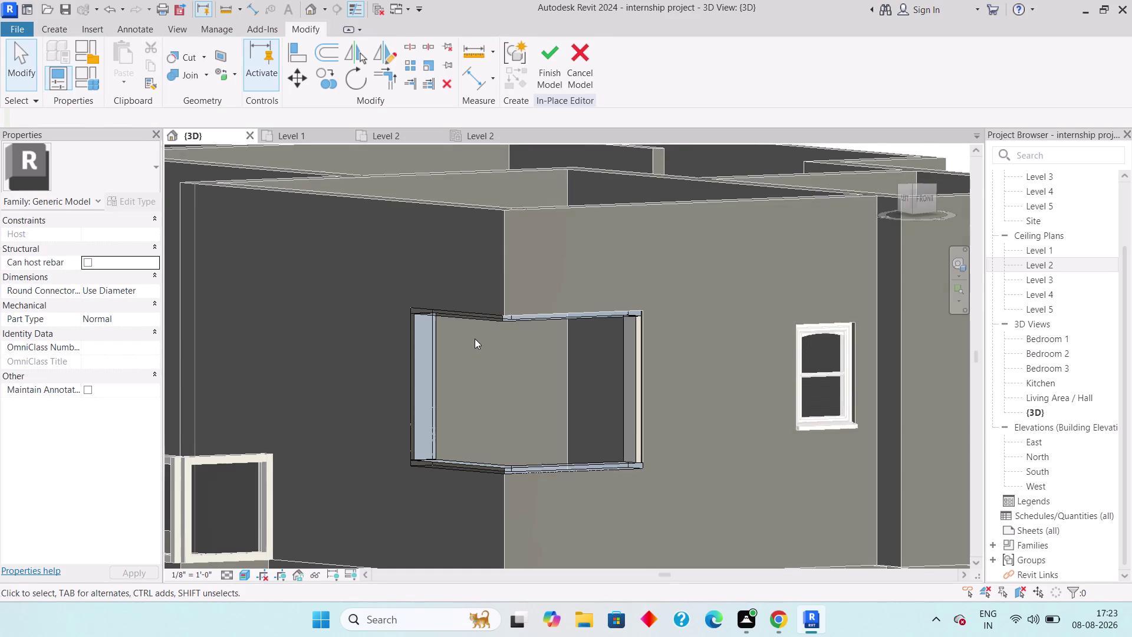
middle_drag(474, 317, 469, 365)
middle_drag(459, 302, 896, 547)
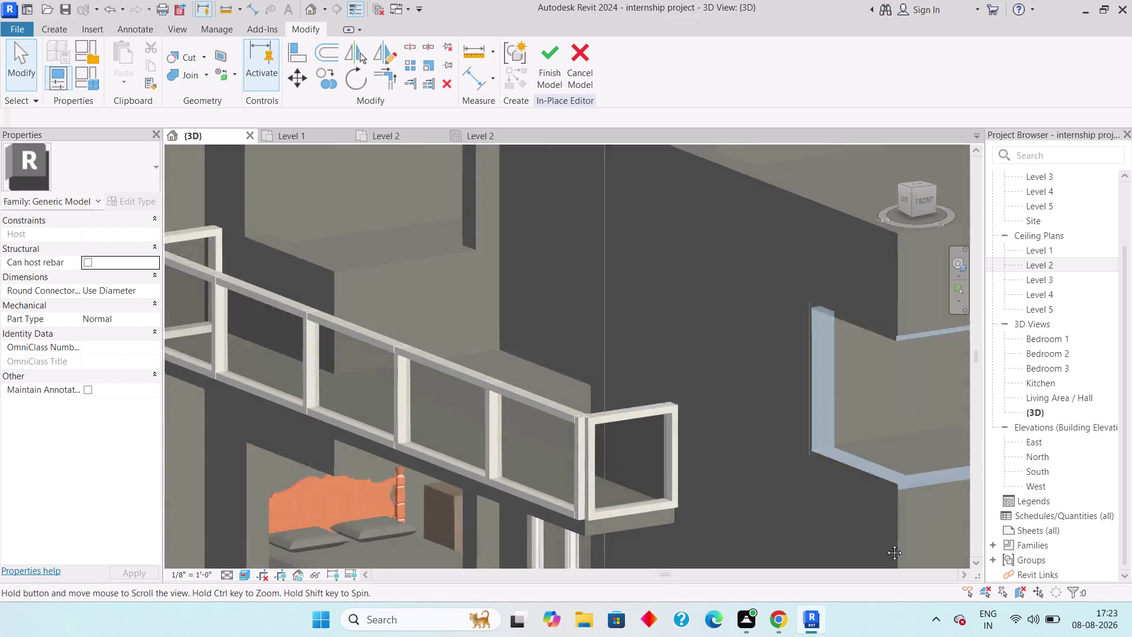
middle_drag(895, 547, 1028, 578)
middle_drag(583, 303, 565, 345)
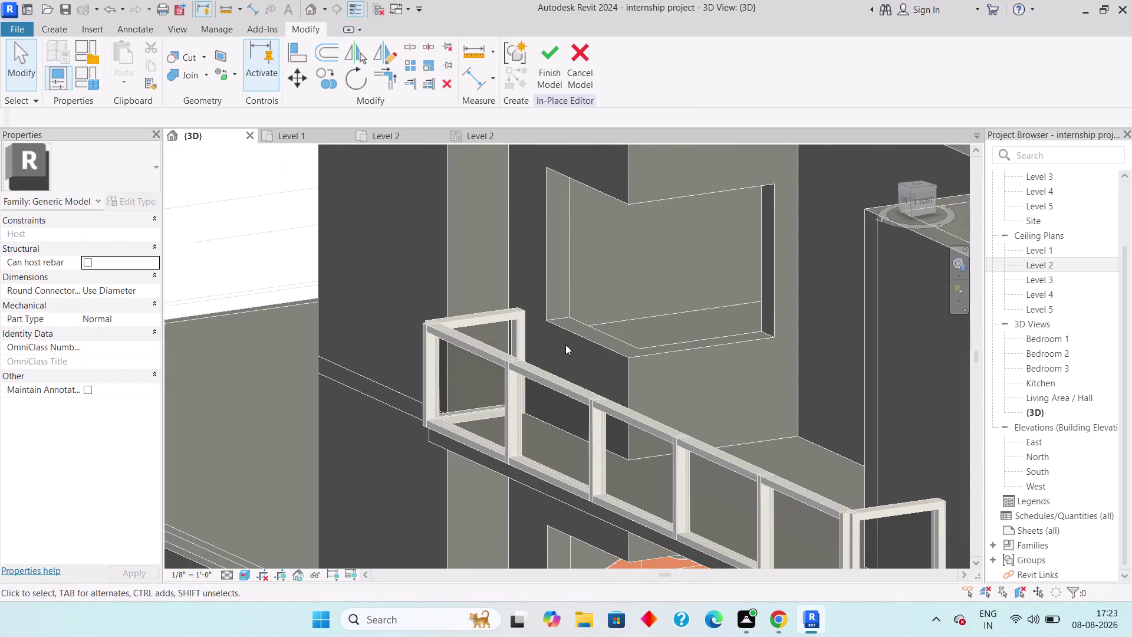
click(58, 32)
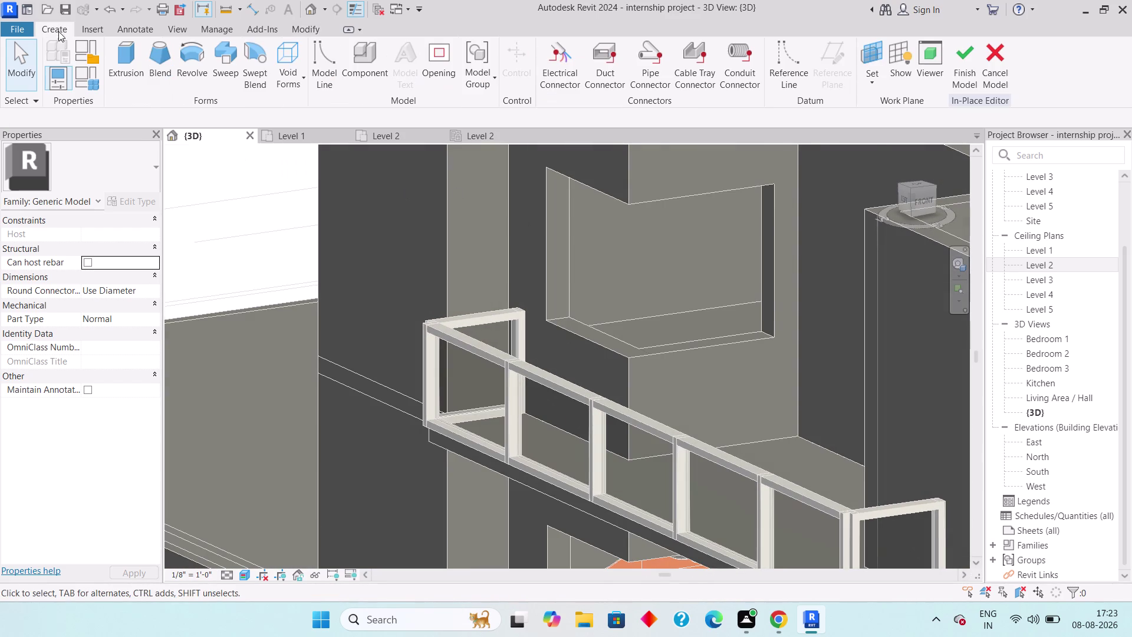
Start a sill extrusion with its work plane picked on the opening's bottom face.
click(120, 63)
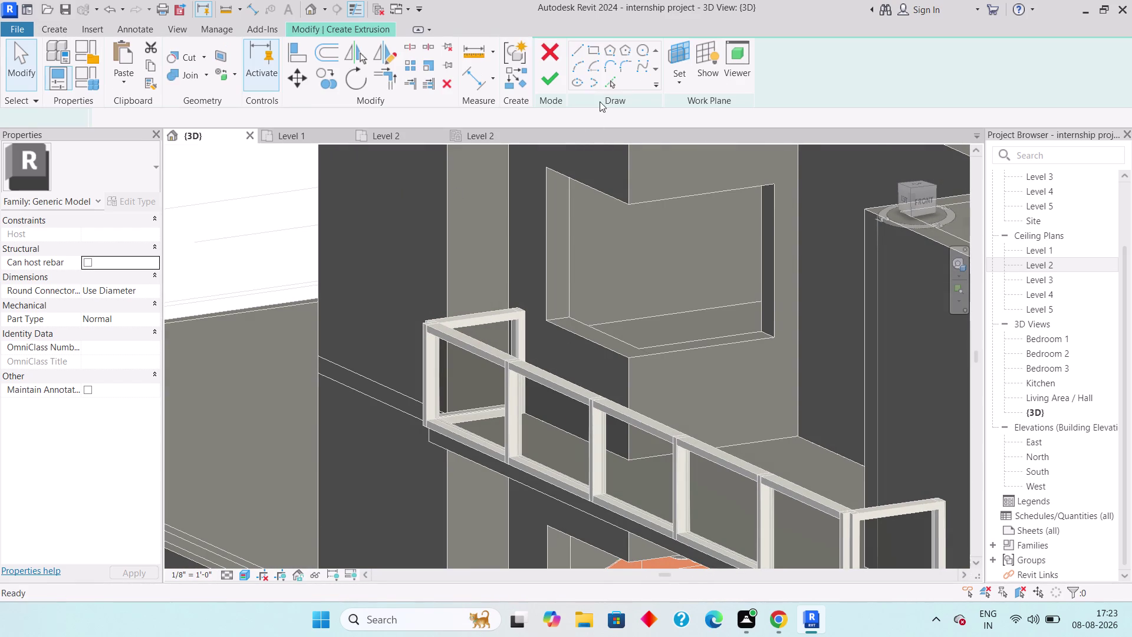
click(669, 77)
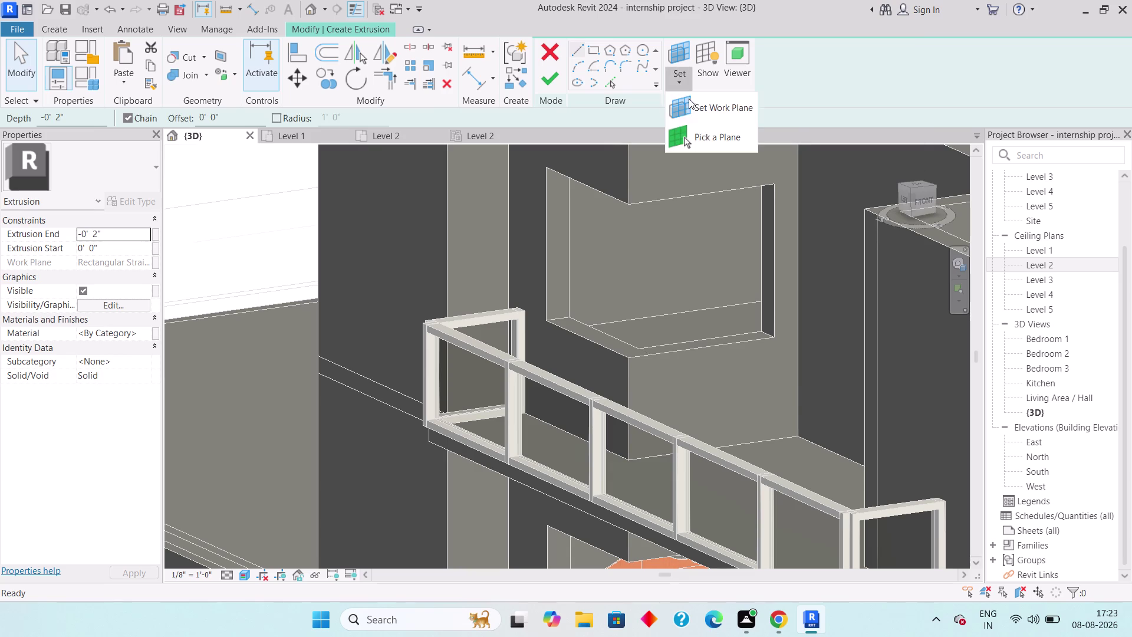
click(683, 133)
scroll(up, 3)
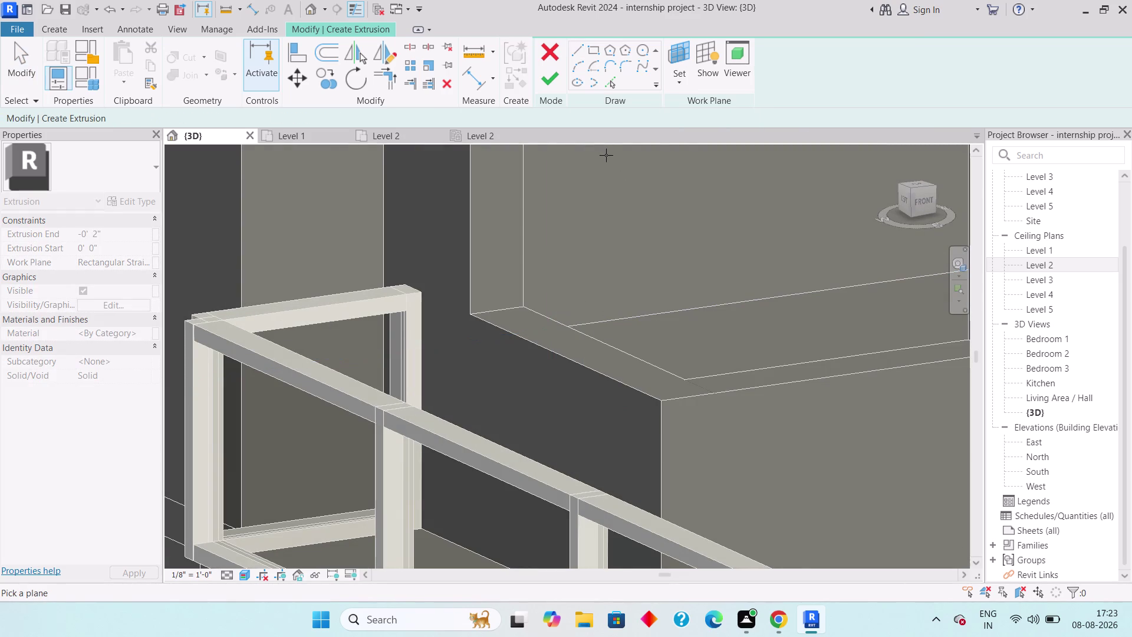
click(682, 75)
click(695, 135)
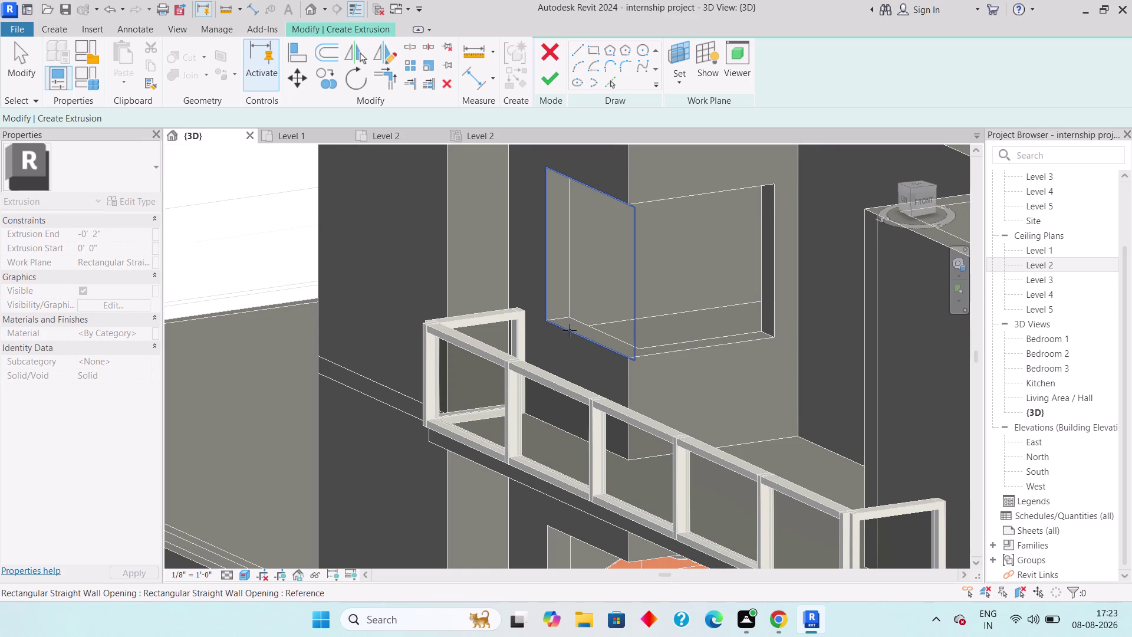
scroll(up, 3)
click(602, 335)
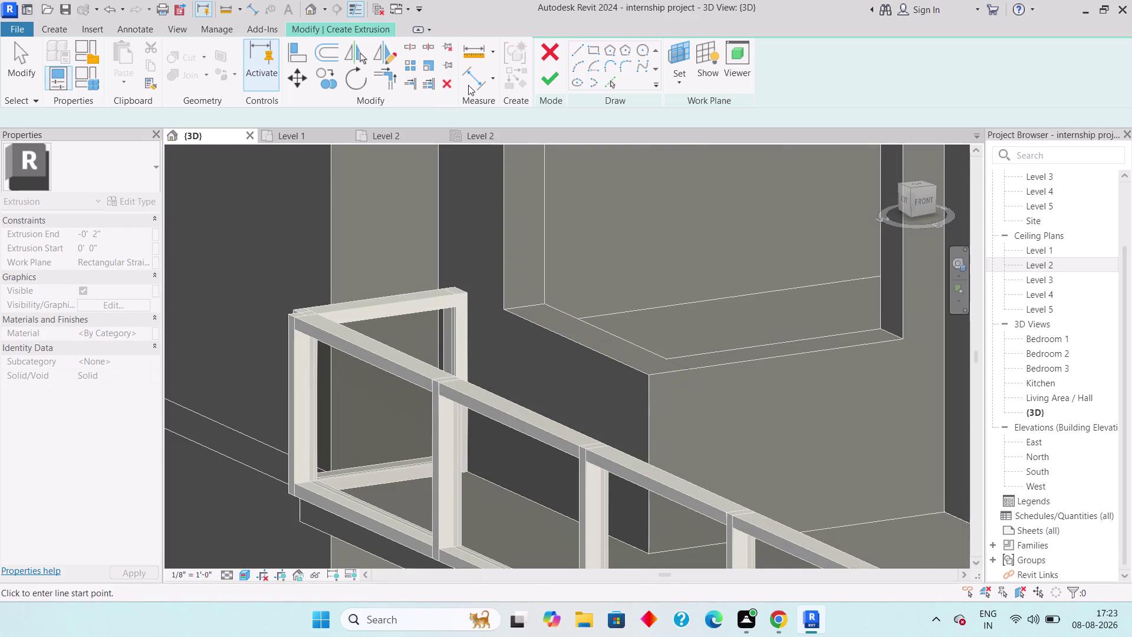
click(581, 45)
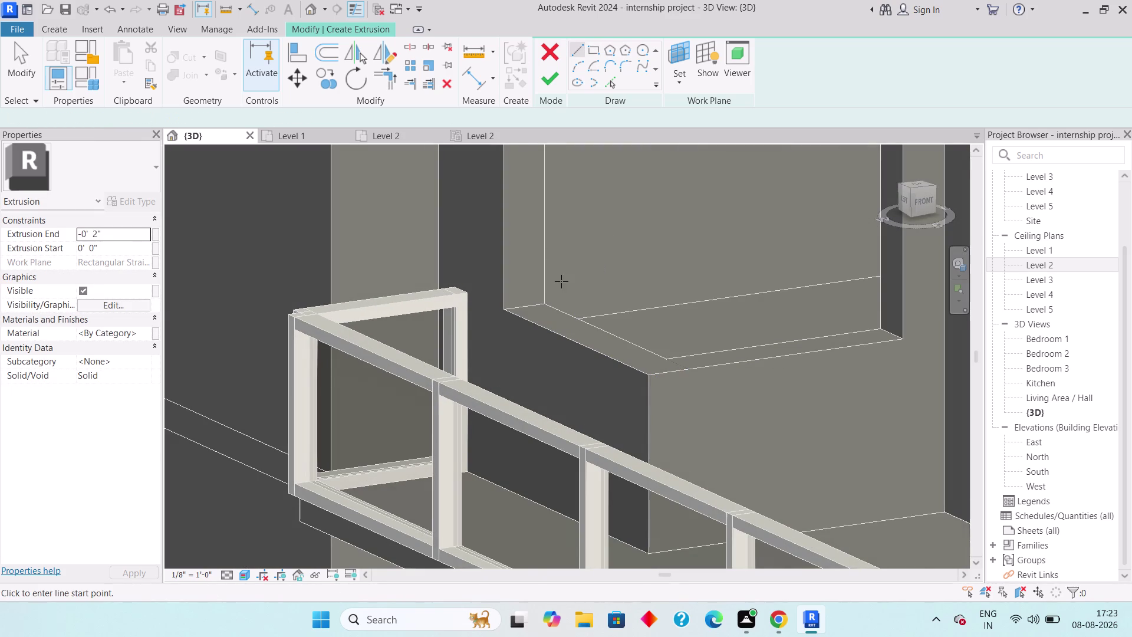
scroll(up, 3)
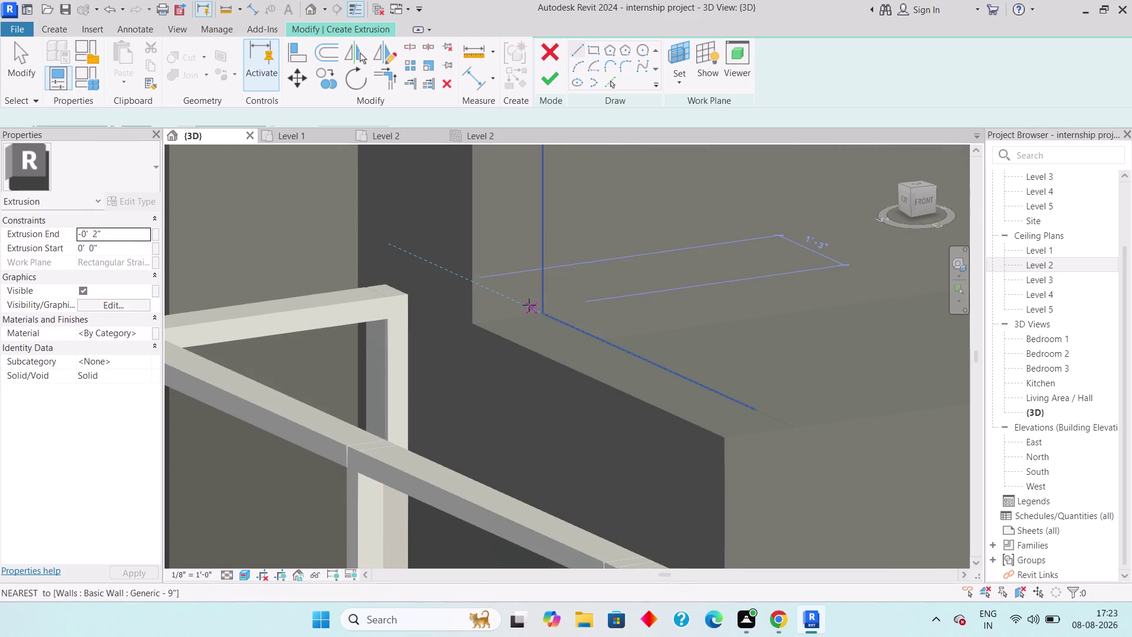
Sketch the L-shaped outline along inner and outer sill edges and finish the extrusion.
click(543, 313)
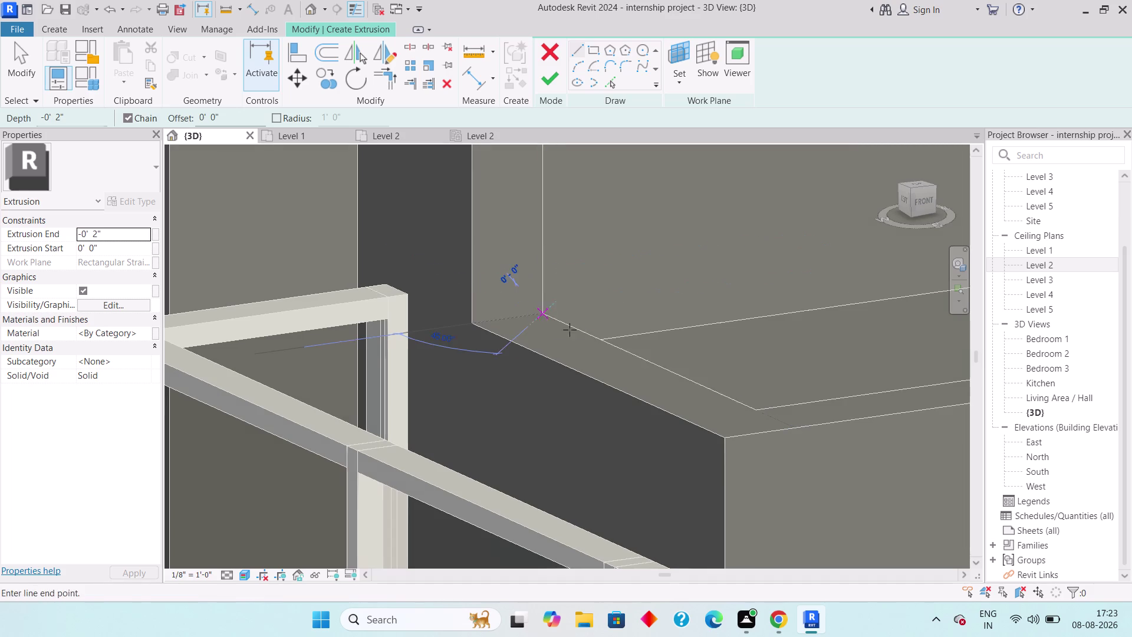
click(754, 408)
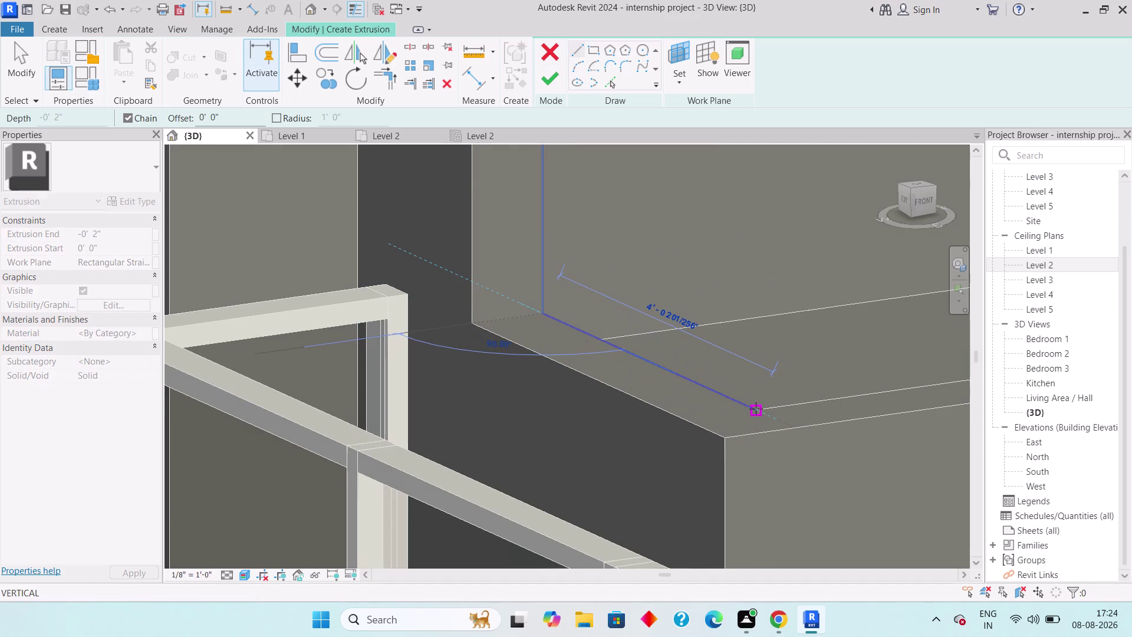
middle_drag(797, 383, 473, 388)
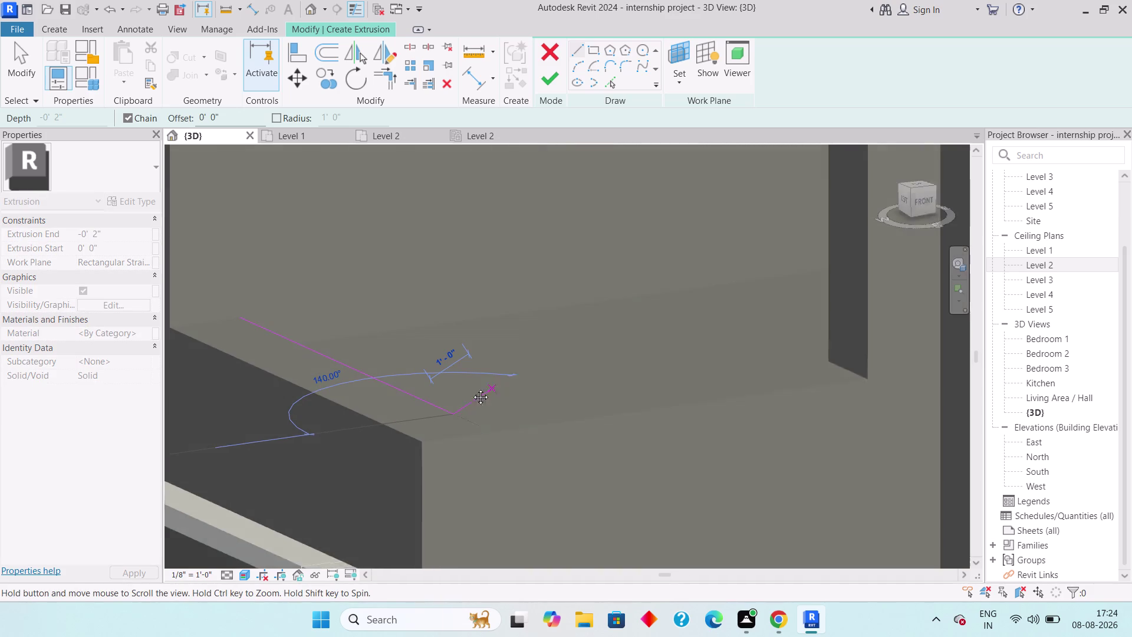
middle_drag(472, 388, 462, 388)
click(799, 362)
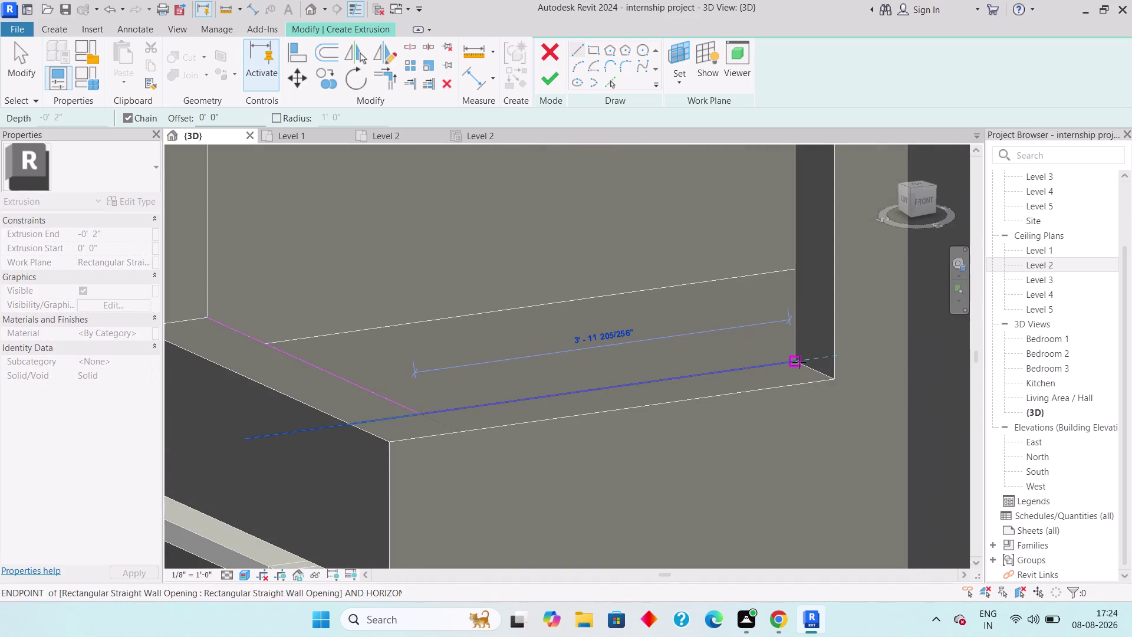
click(834, 377)
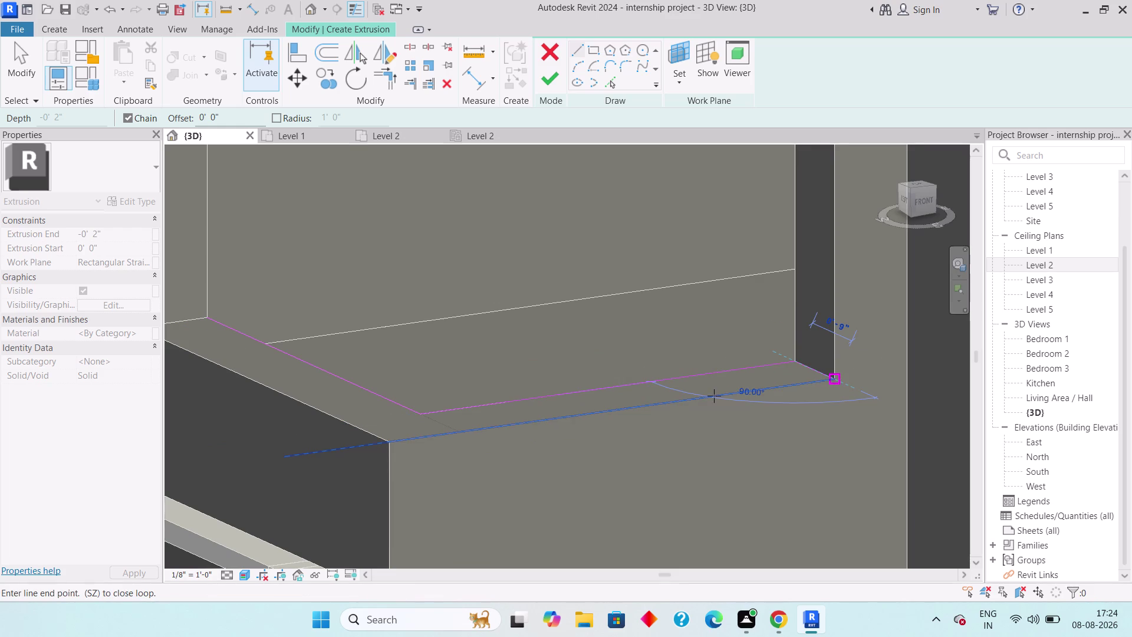
click(389, 442)
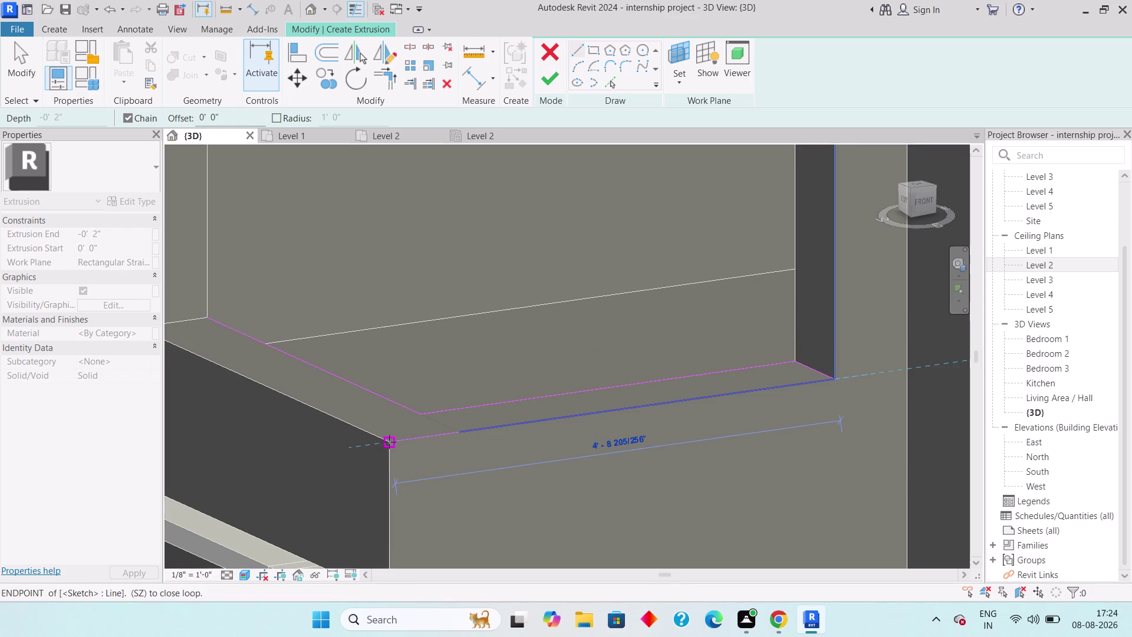
middle_drag(352, 392, 599, 478)
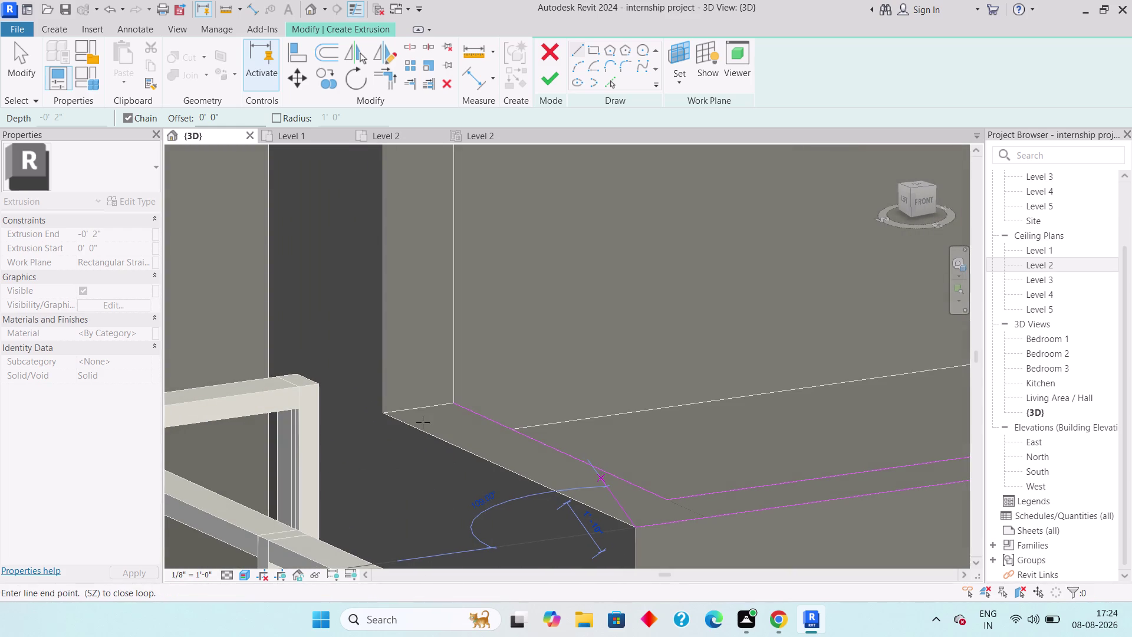
click(386, 410)
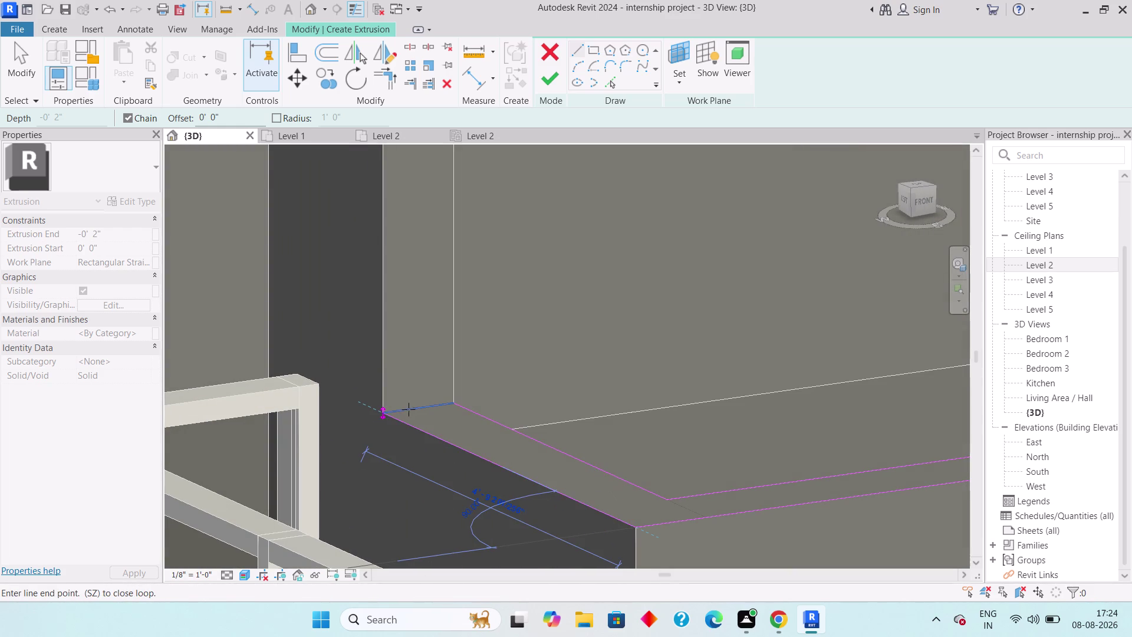
click(456, 401)
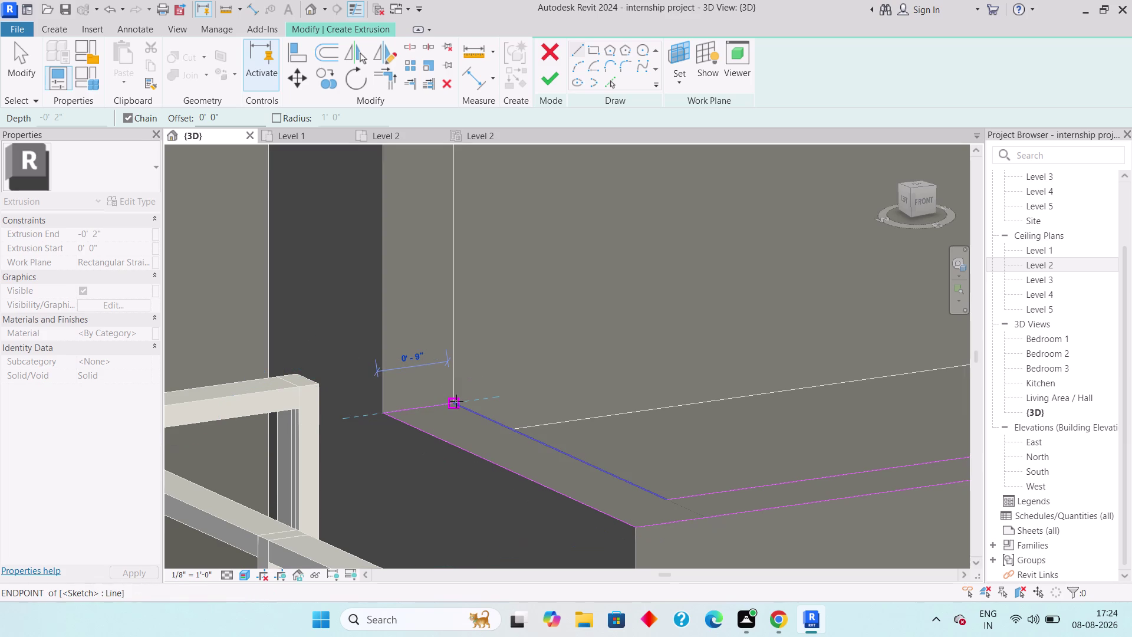
scroll(down, 3)
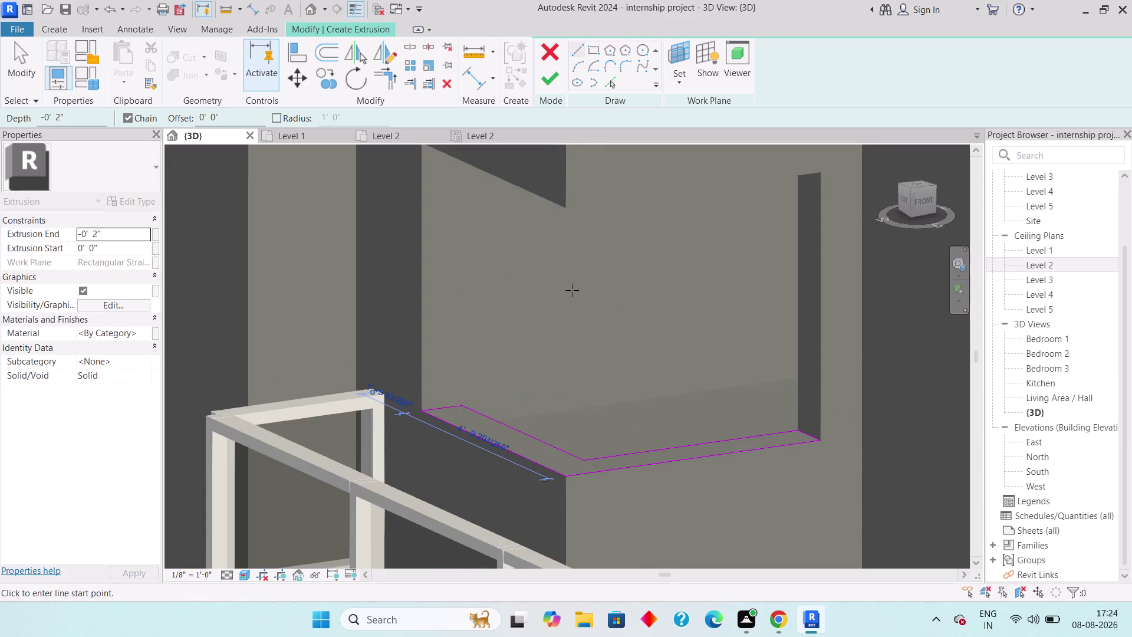
key(Escape)
click(551, 84)
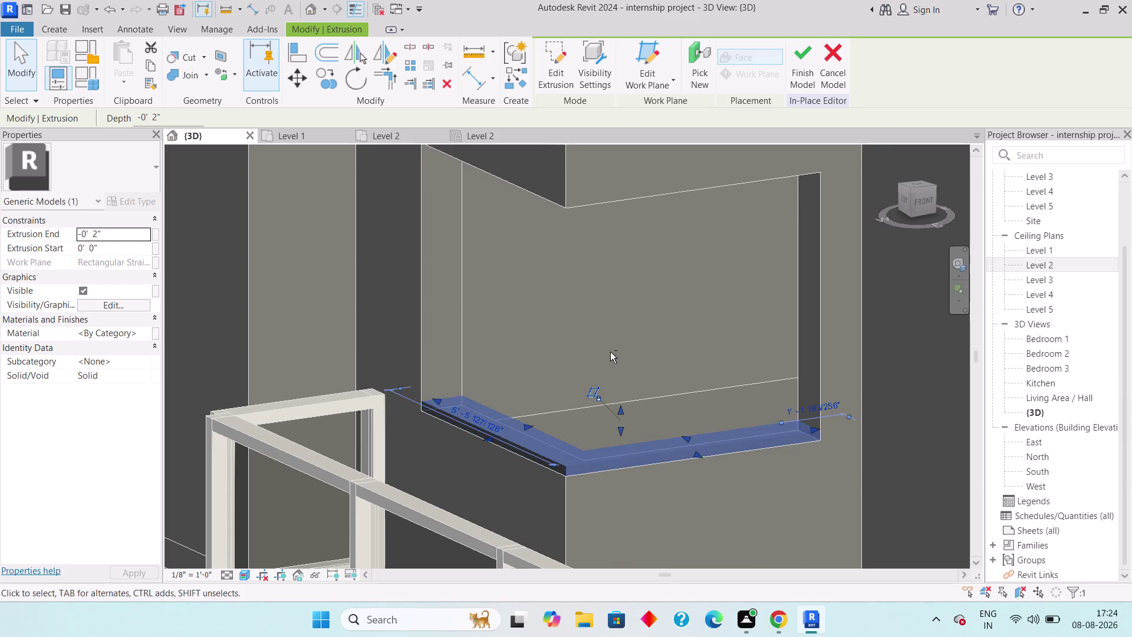
Orbit the view to look up at the opening's top face.
middle_drag(610, 352, 613, 252)
middle_drag(614, 271, 603, 502)
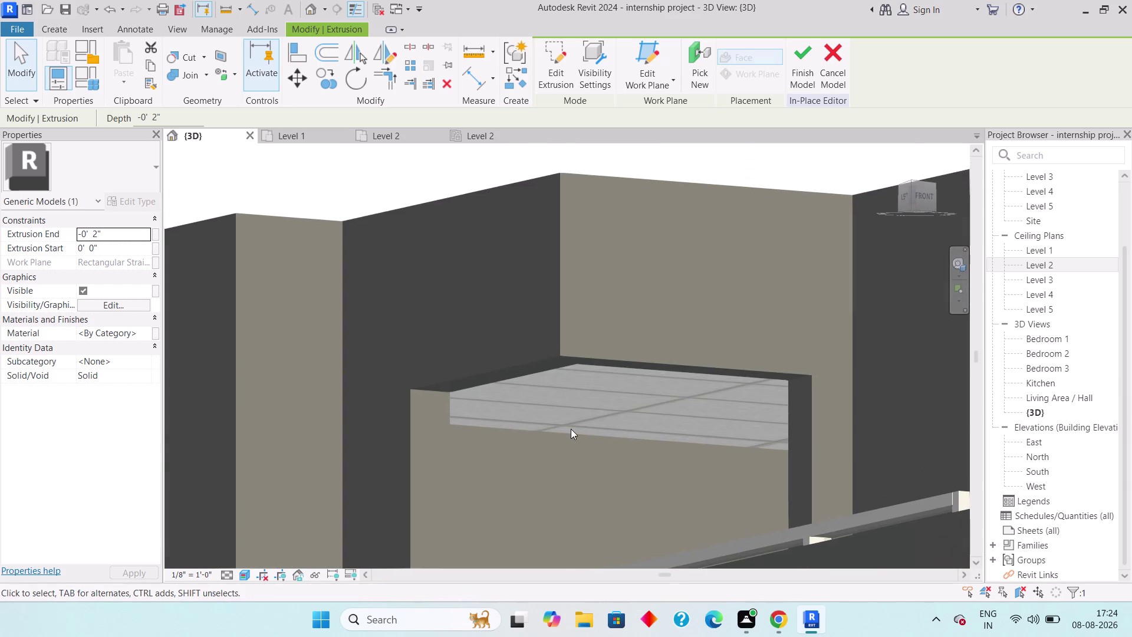
middle_drag(554, 455, 566, 449)
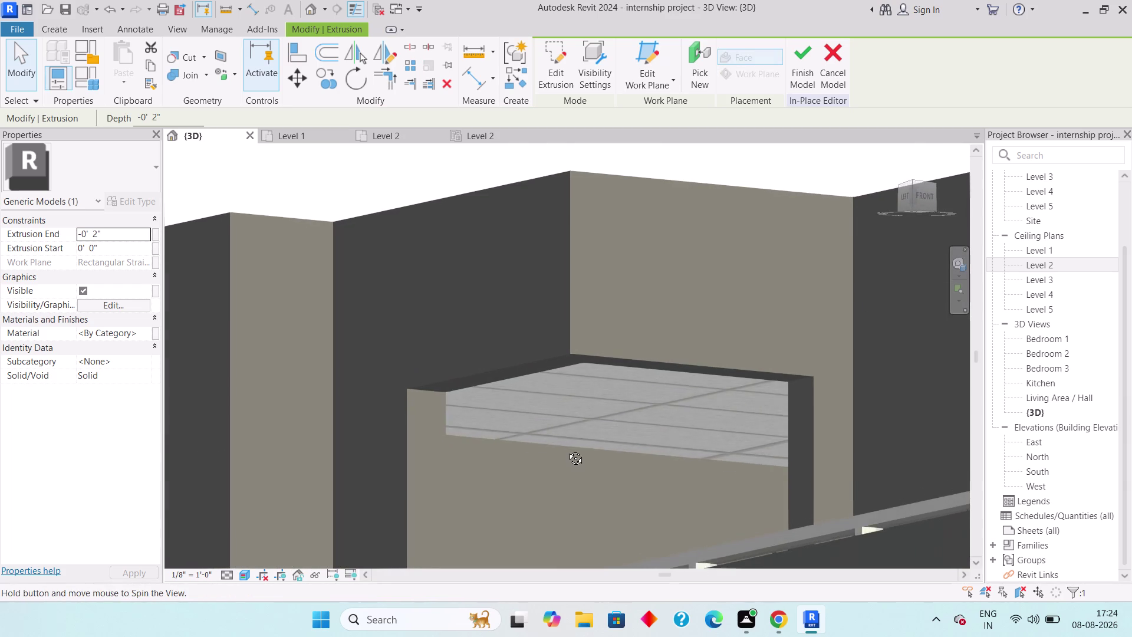
middle_drag(566, 449, 577, 438)
key(Escape)
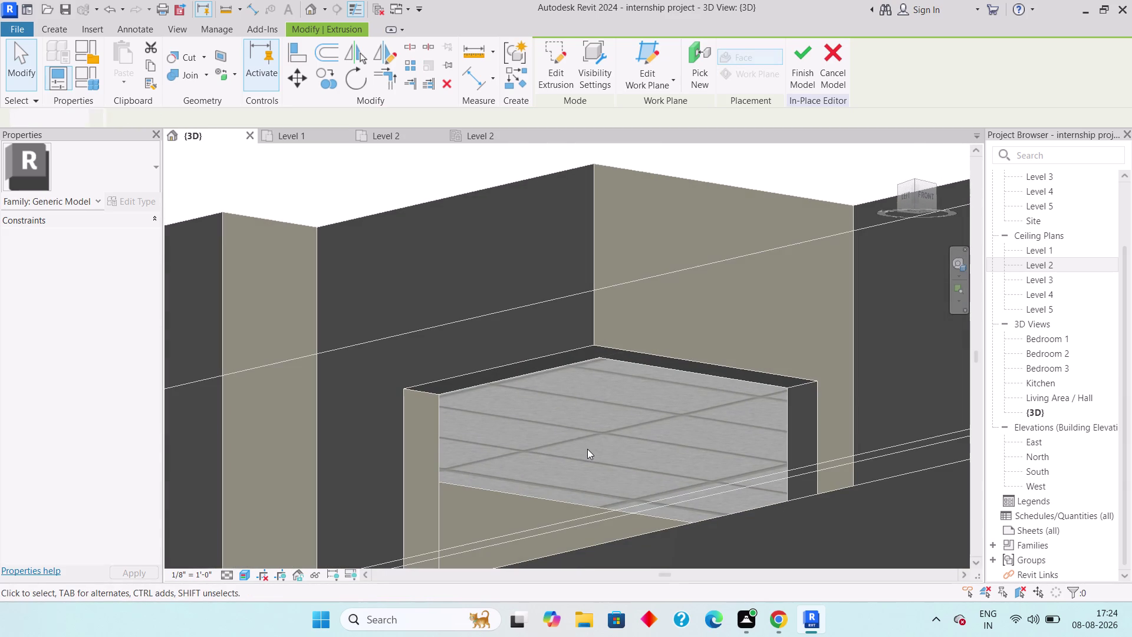
click(57, 25)
Start a new extrusion with the opening's top face as its work plane.
click(125, 51)
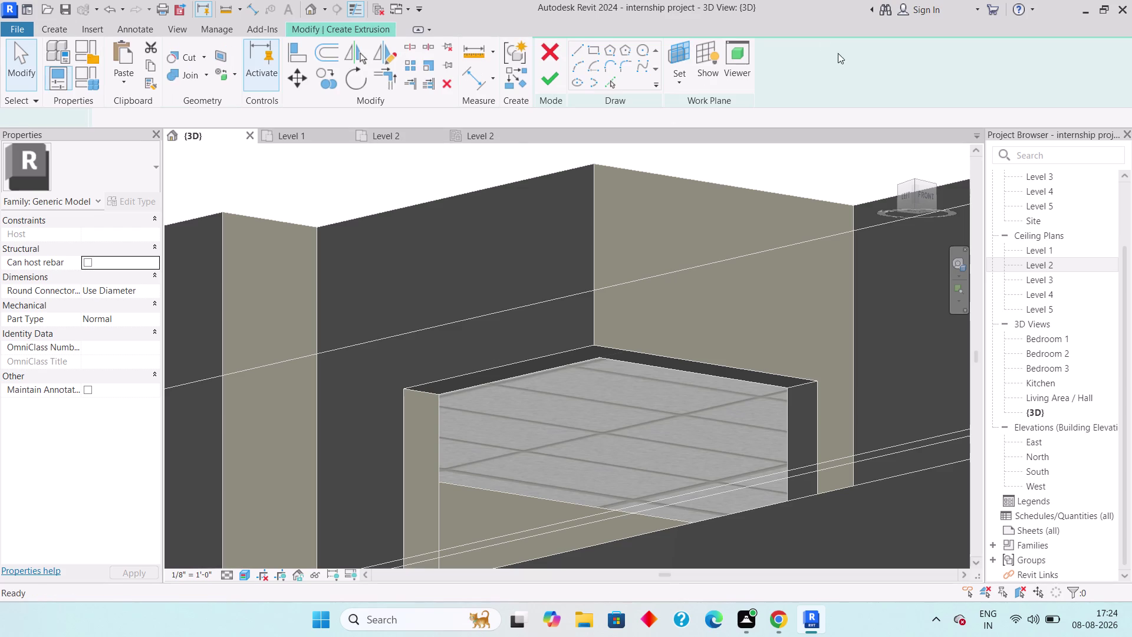
click(673, 77)
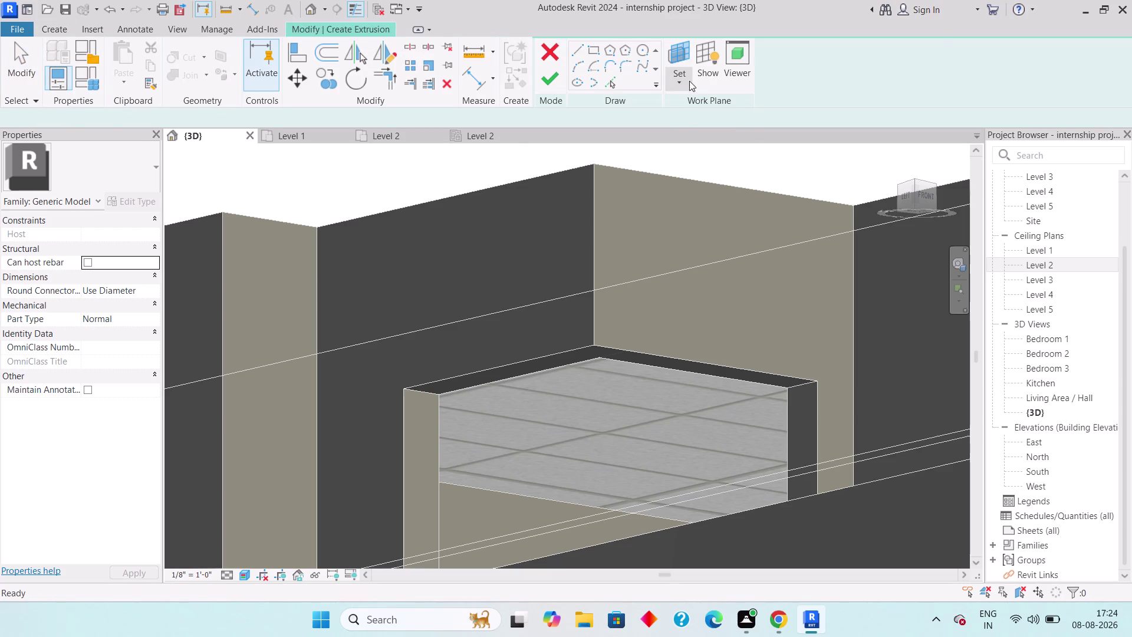
click(686, 79)
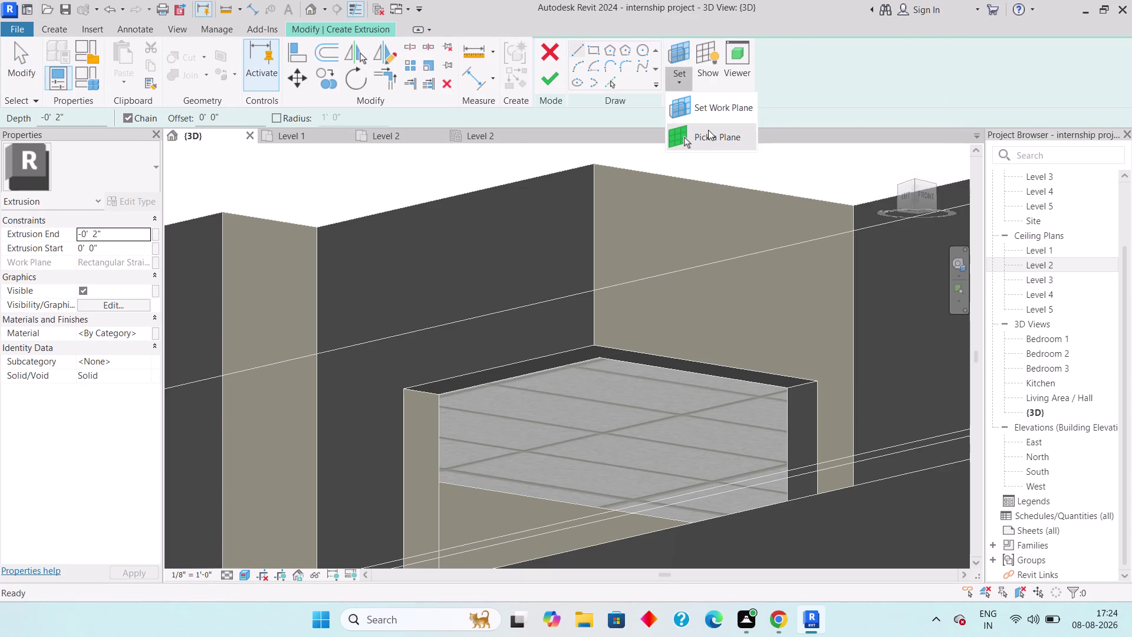
click(707, 133)
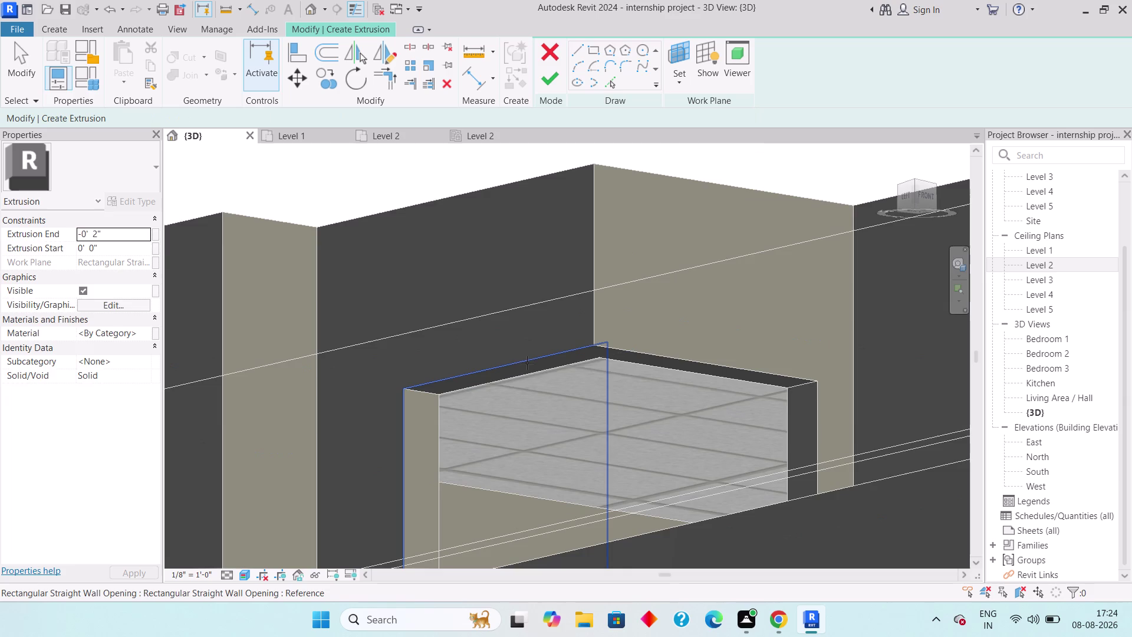
scroll(up, 3)
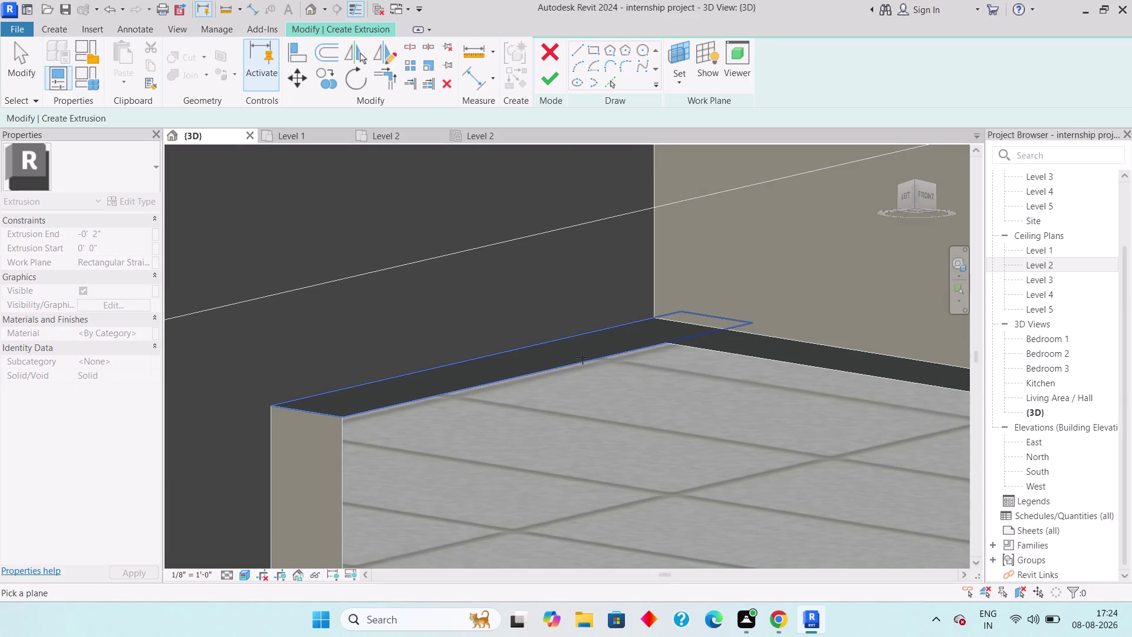
click(582, 357)
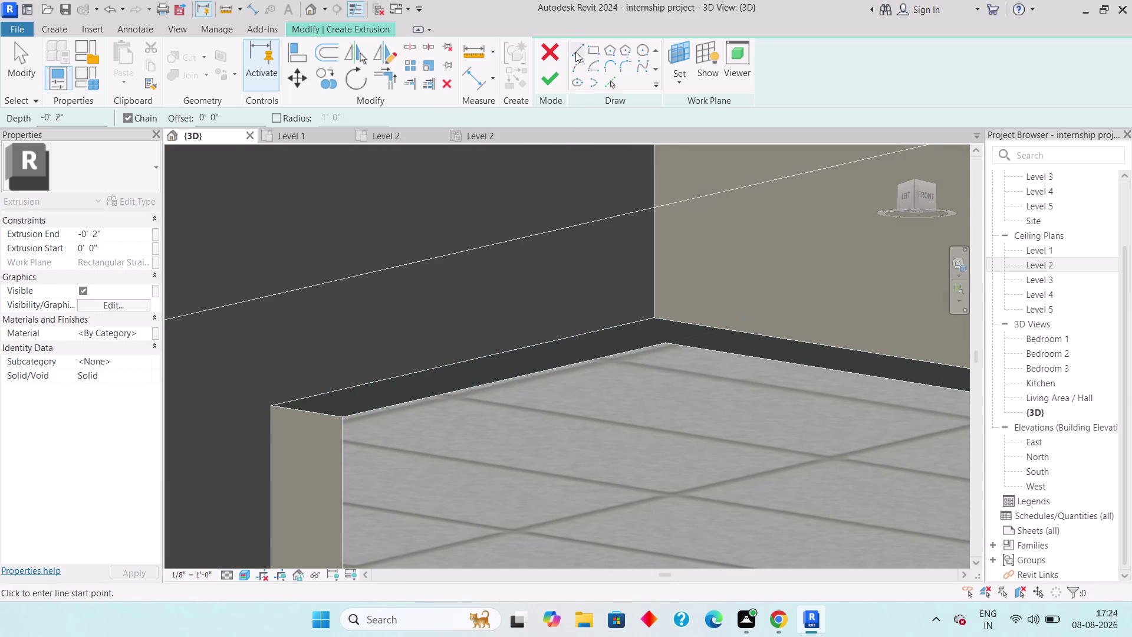
Sketch the L-shaped head outline along both arms of the corner opening's top.
click(574, 51)
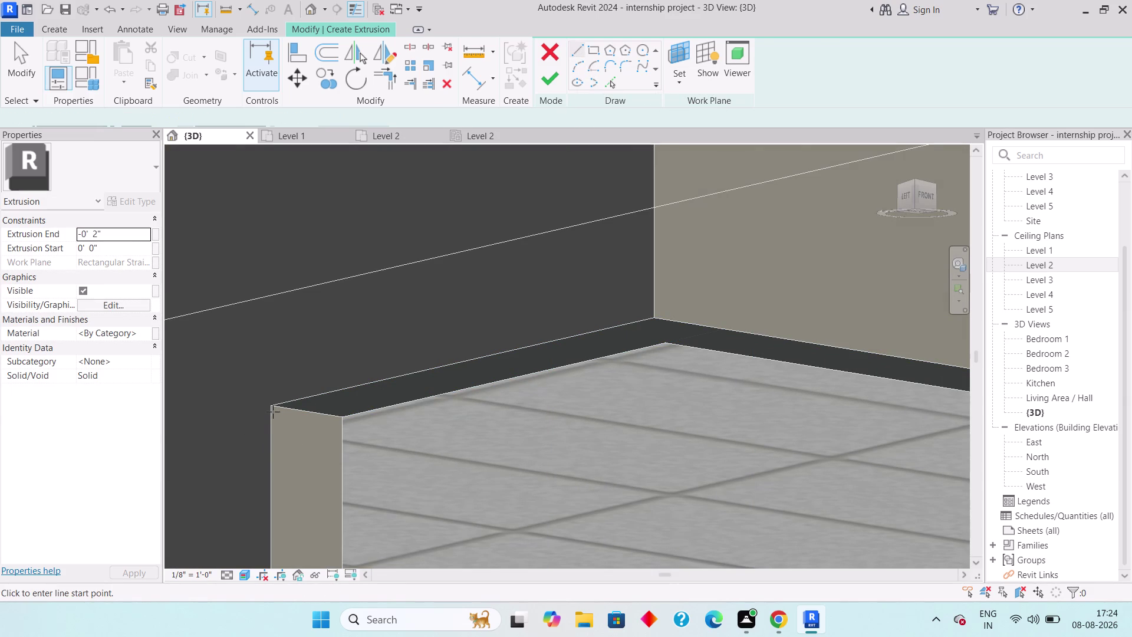
click(276, 405)
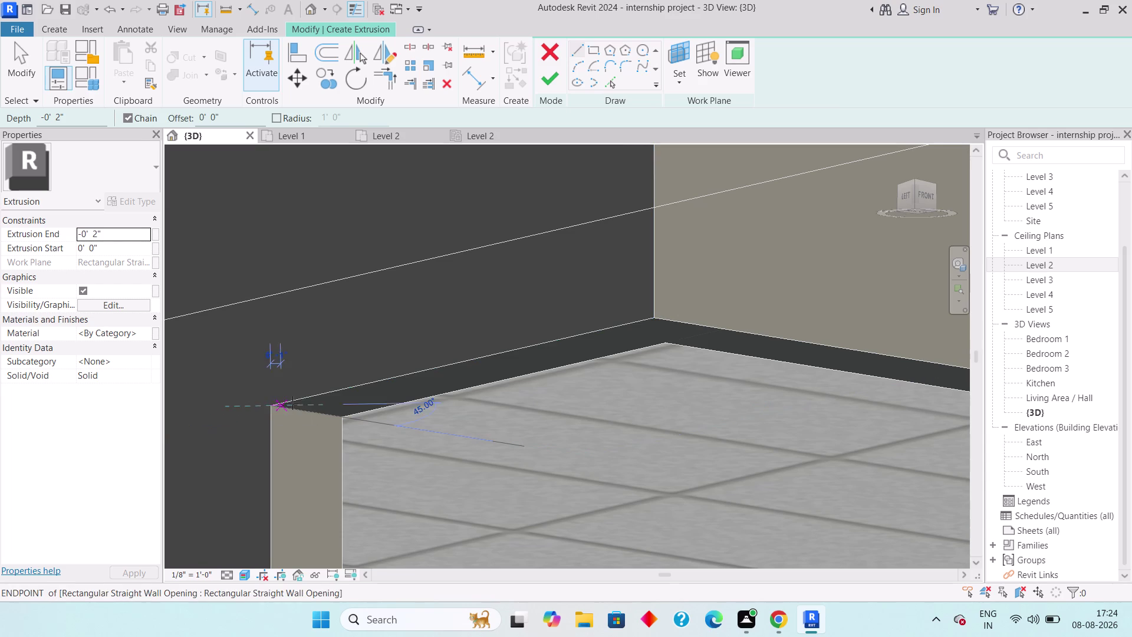
click(650, 317)
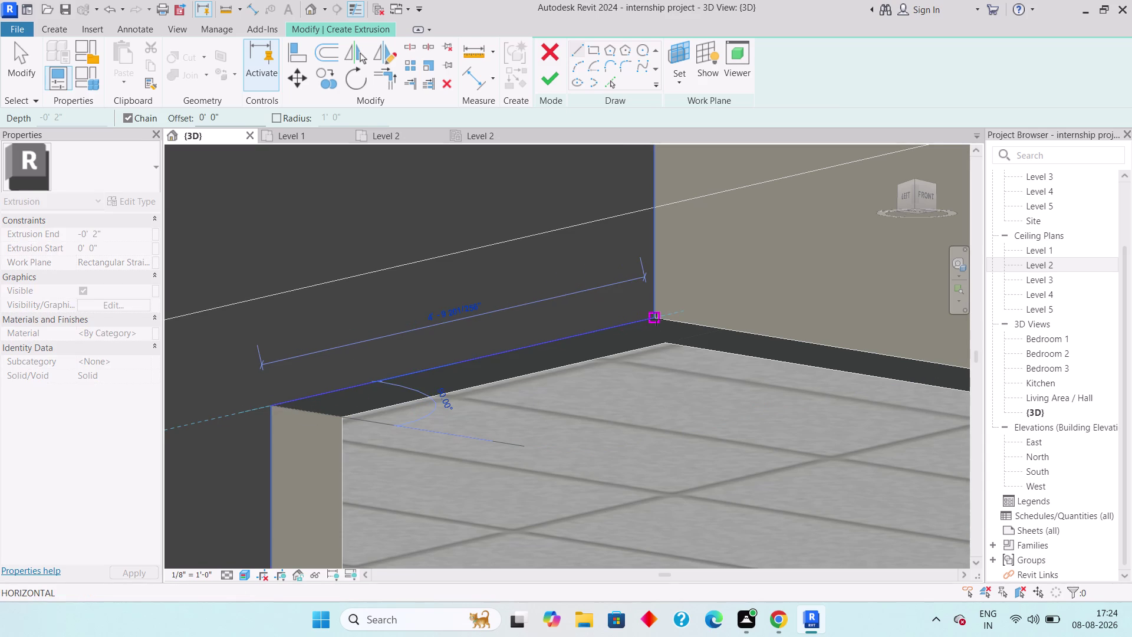
middle_drag(728, 355, 508, 336)
scroll(down, 3)
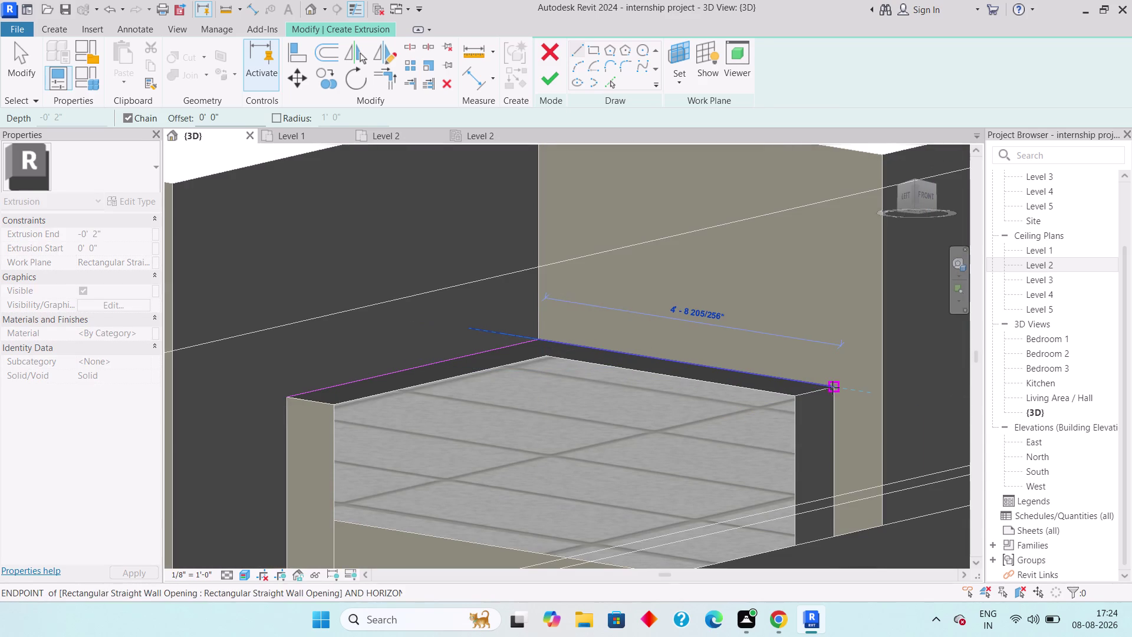
click(832, 387)
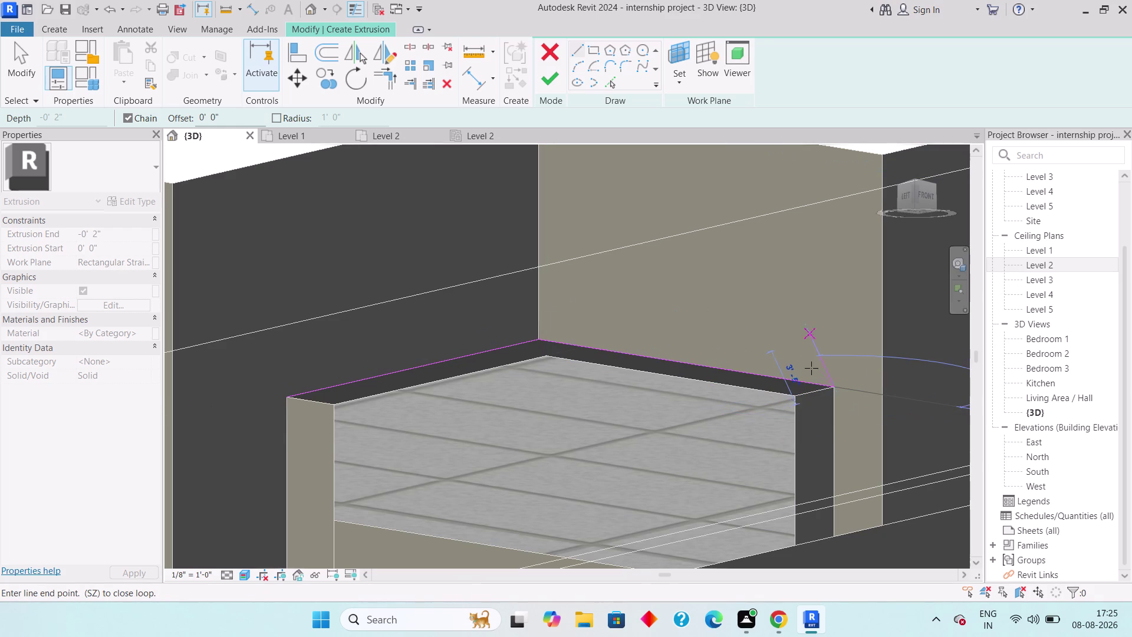
scroll(up, 3)
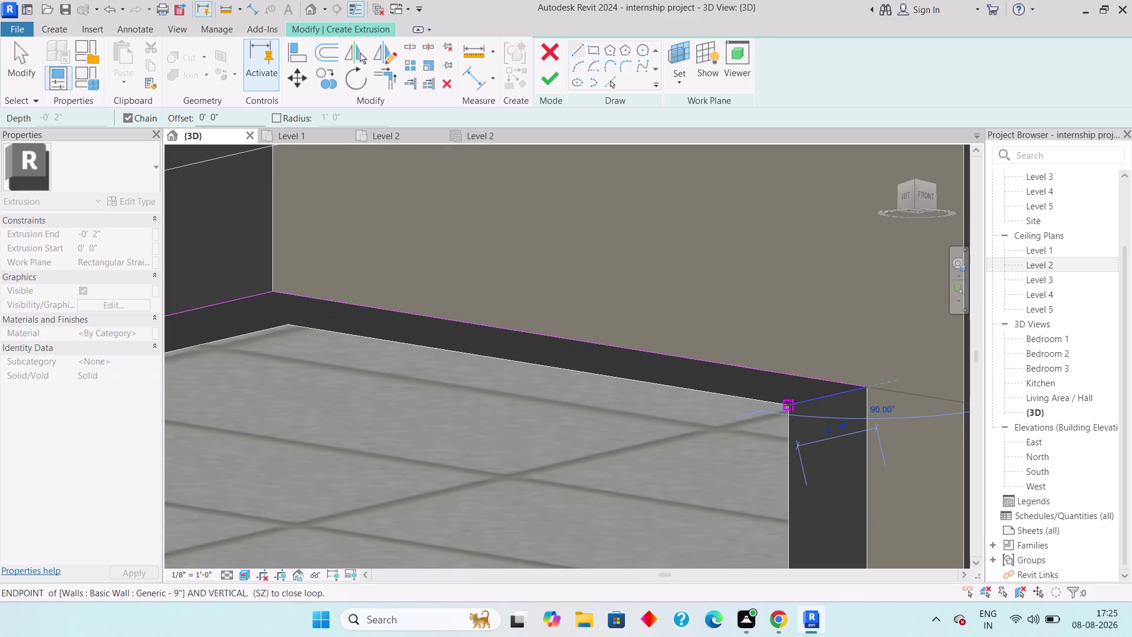
click(791, 405)
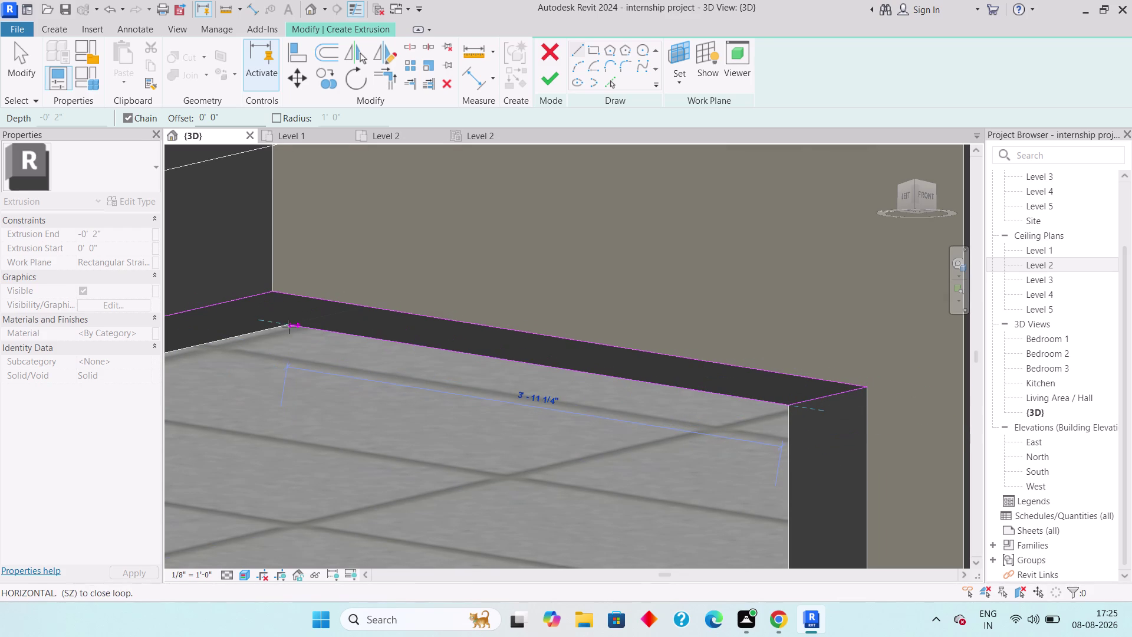
click(286, 324)
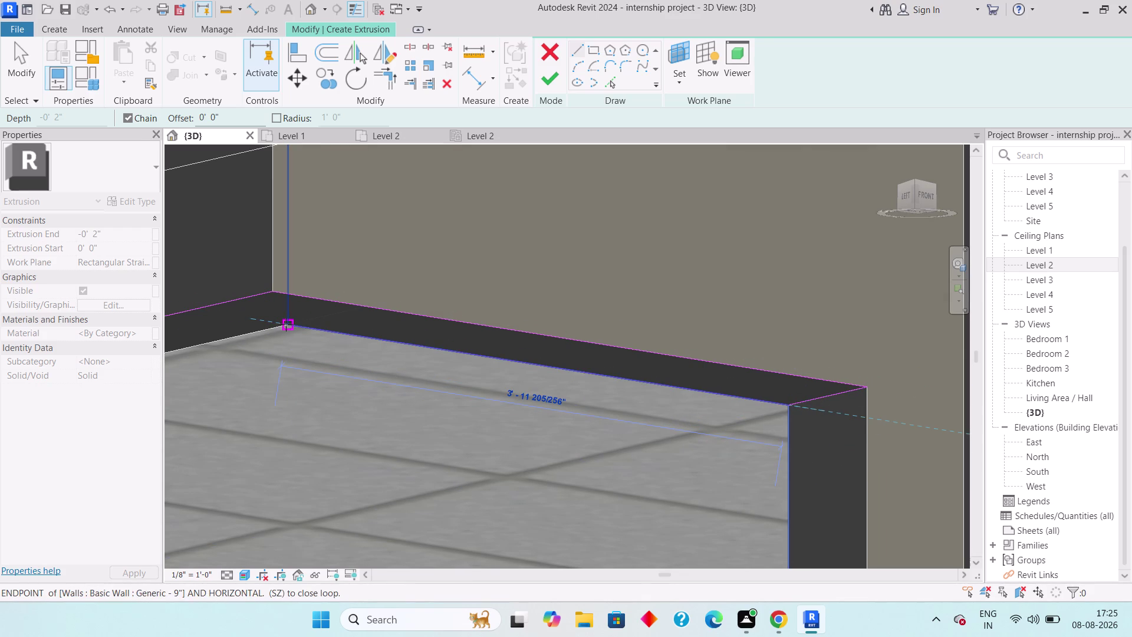
middle_drag(271, 341, 834, 267)
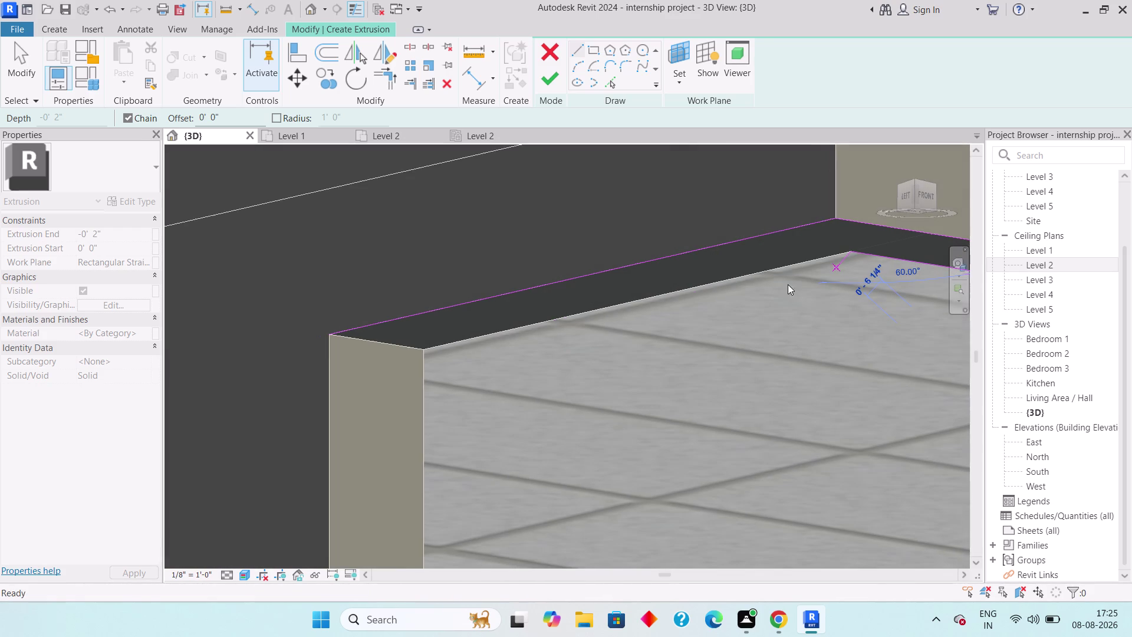
click(423, 349)
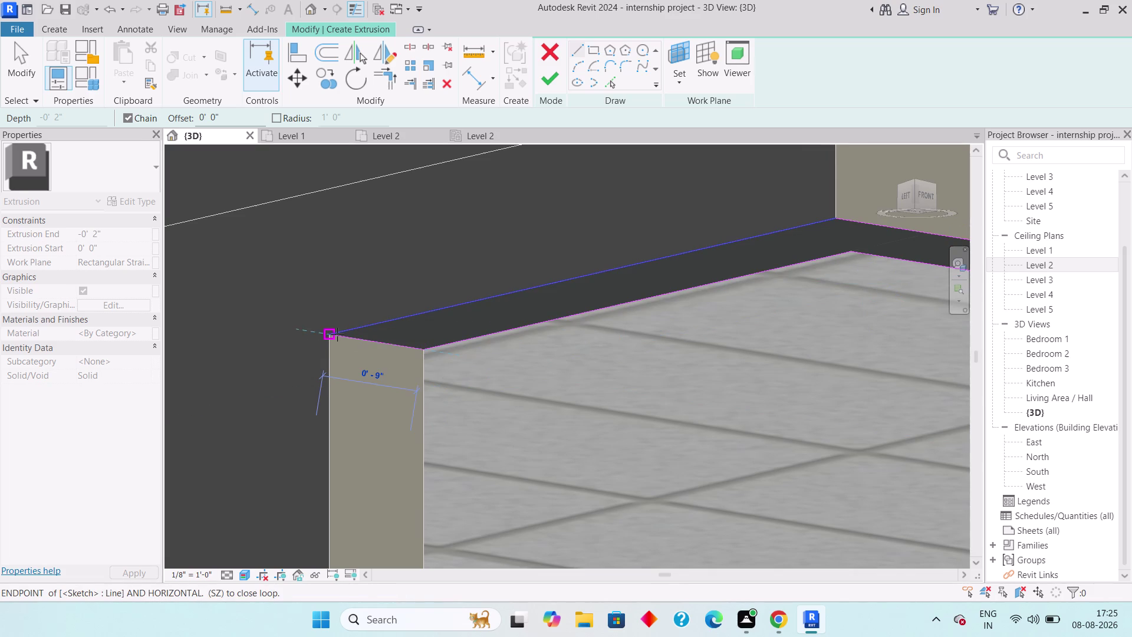
click(337, 334)
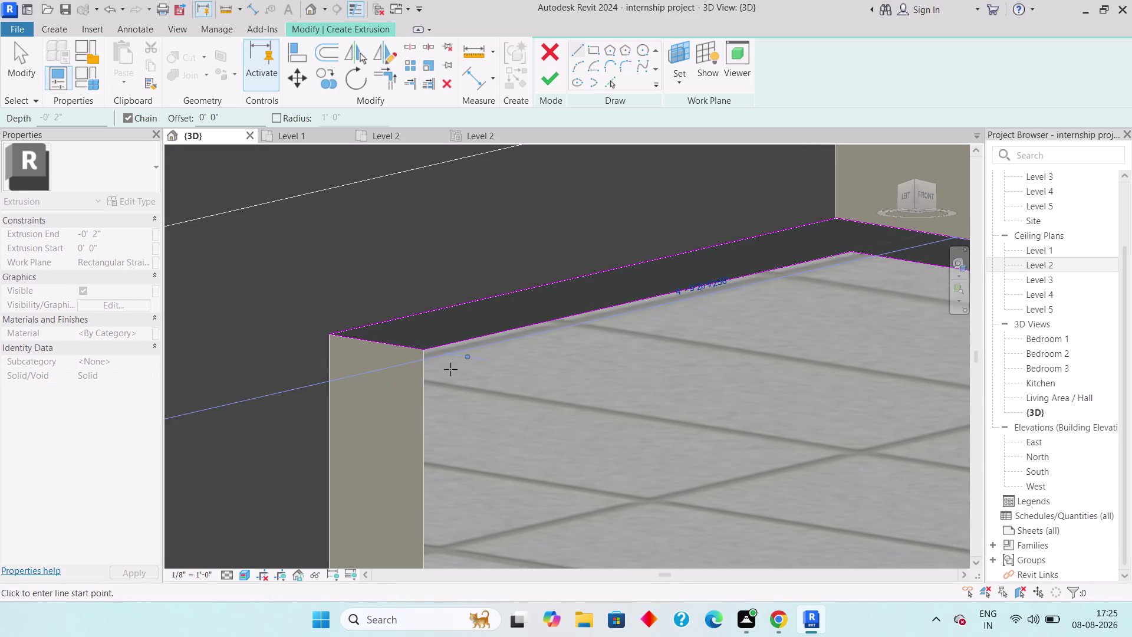
Finish the 2-inch head extrusion and begin another extrusion.
click(547, 78)
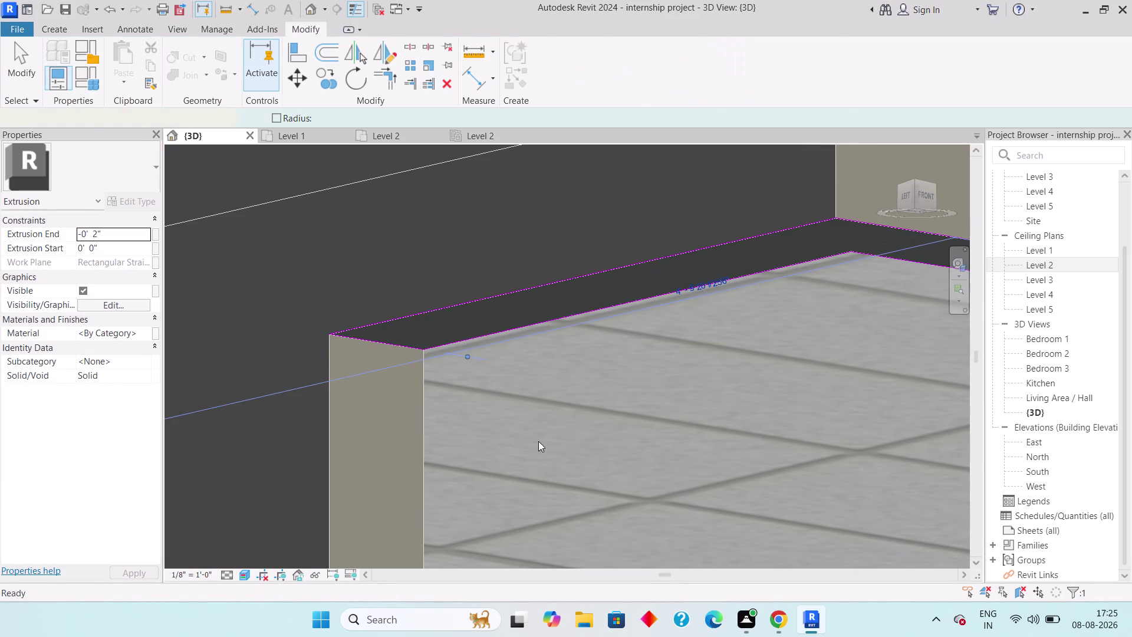
scroll(down, 3)
middle_drag(548, 482, 341, 336)
scroll(down, 3)
scroll(down, 3)
middle_drag(542, 321, 560, 397)
key(Escape)
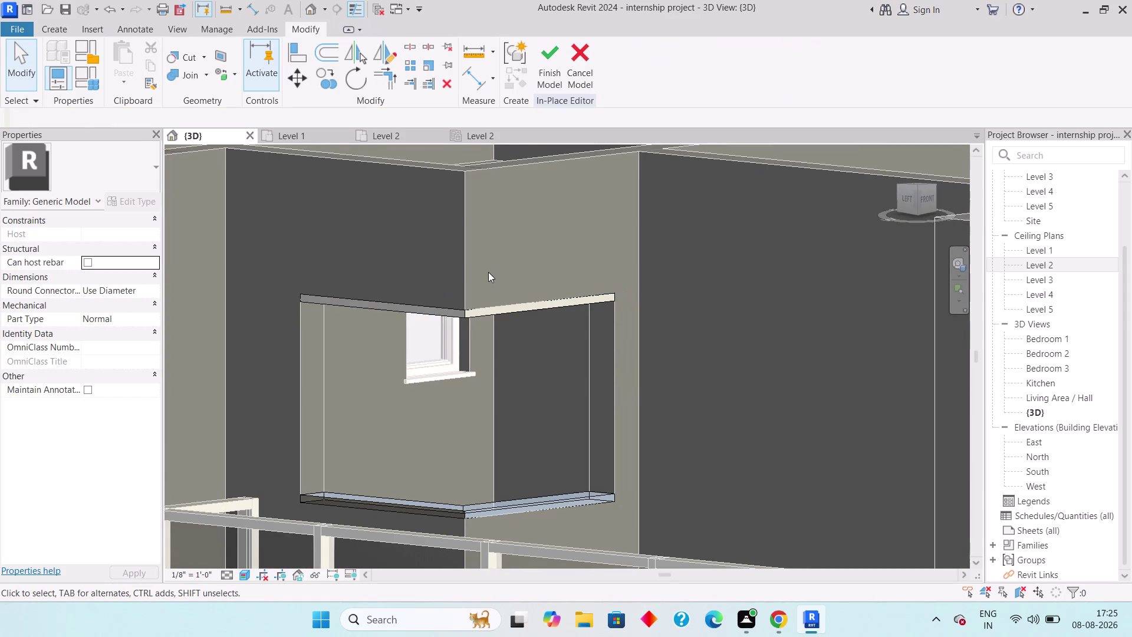
click(43, 30)
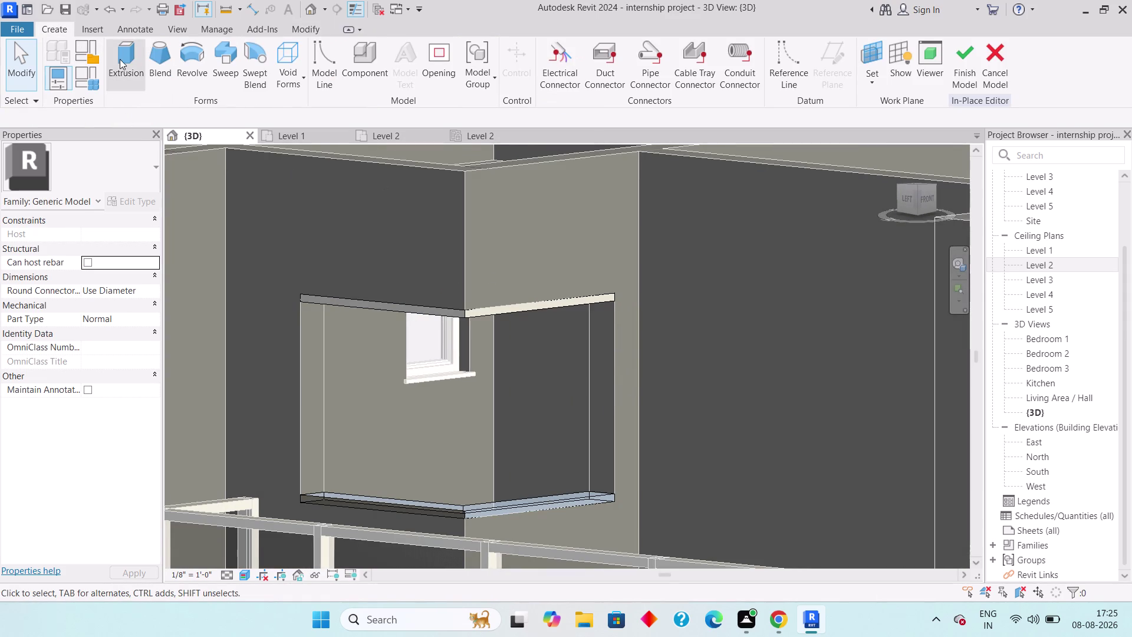
click(121, 59)
Set the extrusion's work plane to the opening's right side face.
click(683, 79)
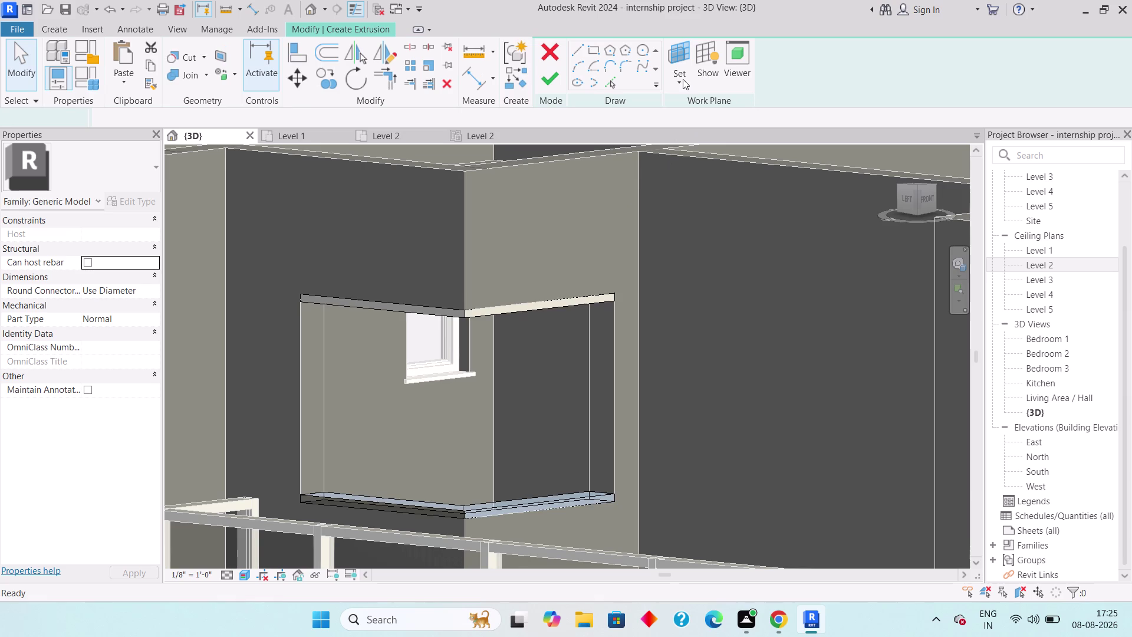
click(678, 74)
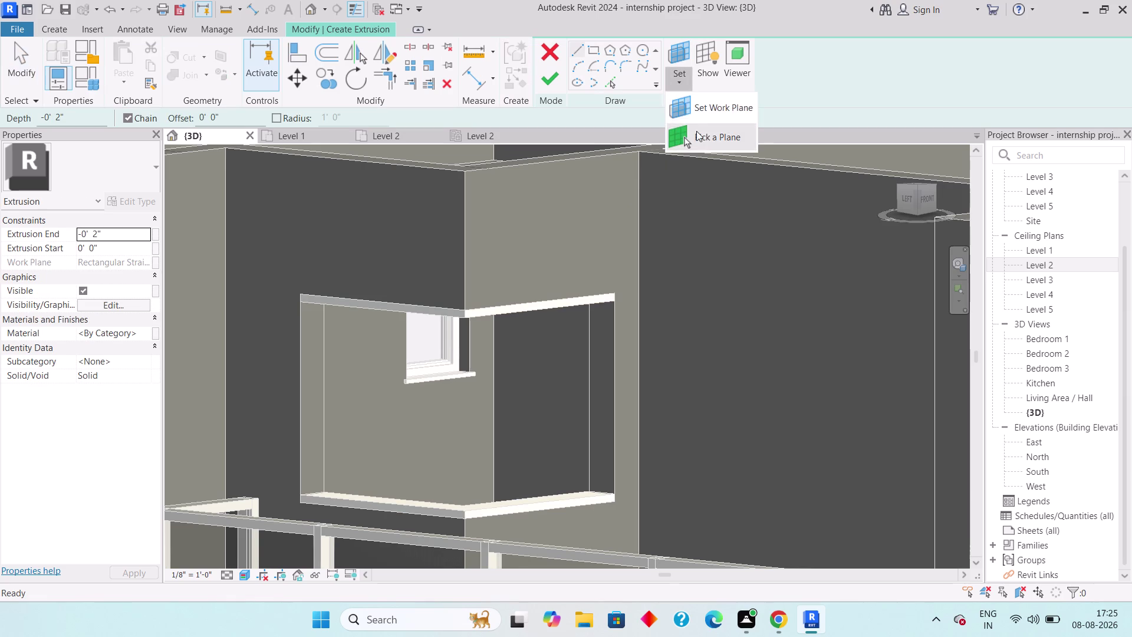
click(698, 131)
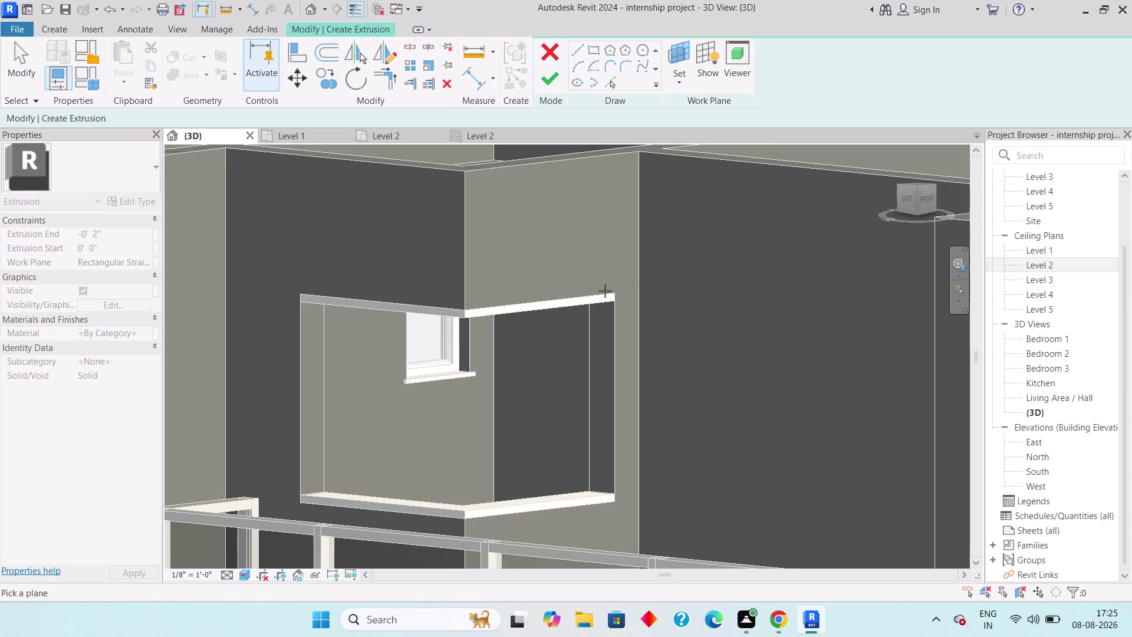
scroll(up, 3)
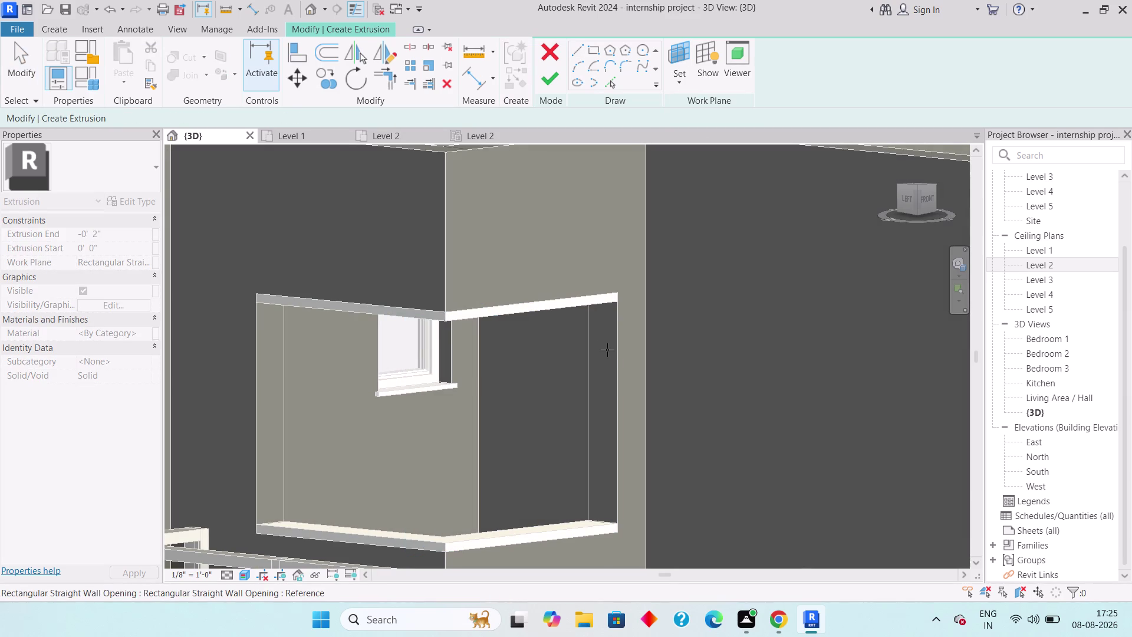
click(593, 329)
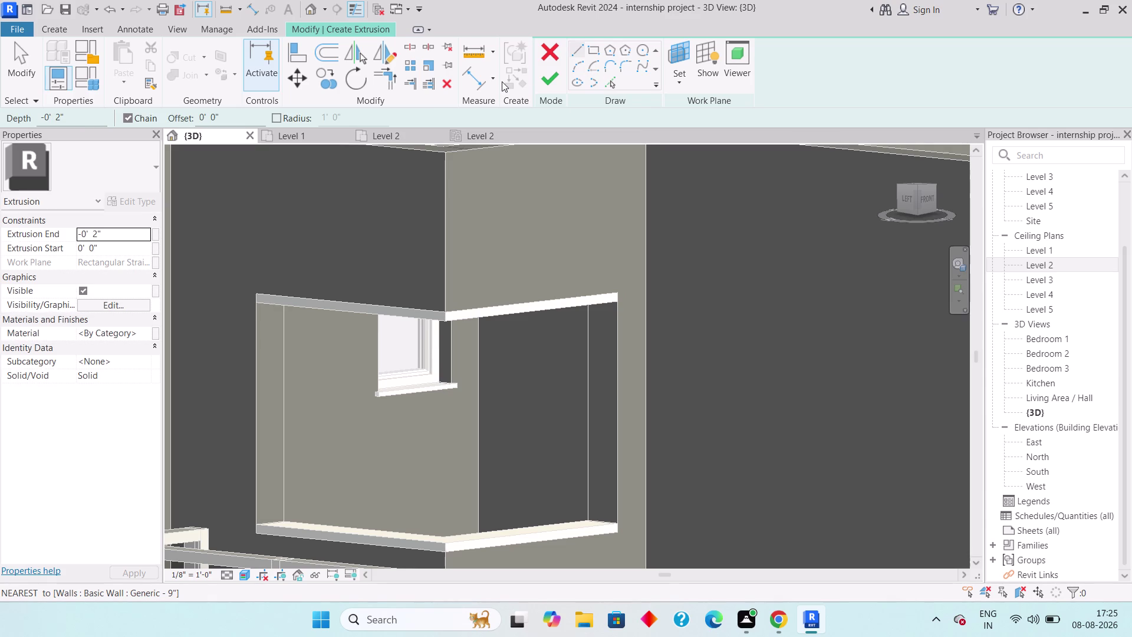
Draw the right jamb rectangle from head corner to sill and finish it.
click(592, 46)
scroll(up, 3)
scroll(up, 3)
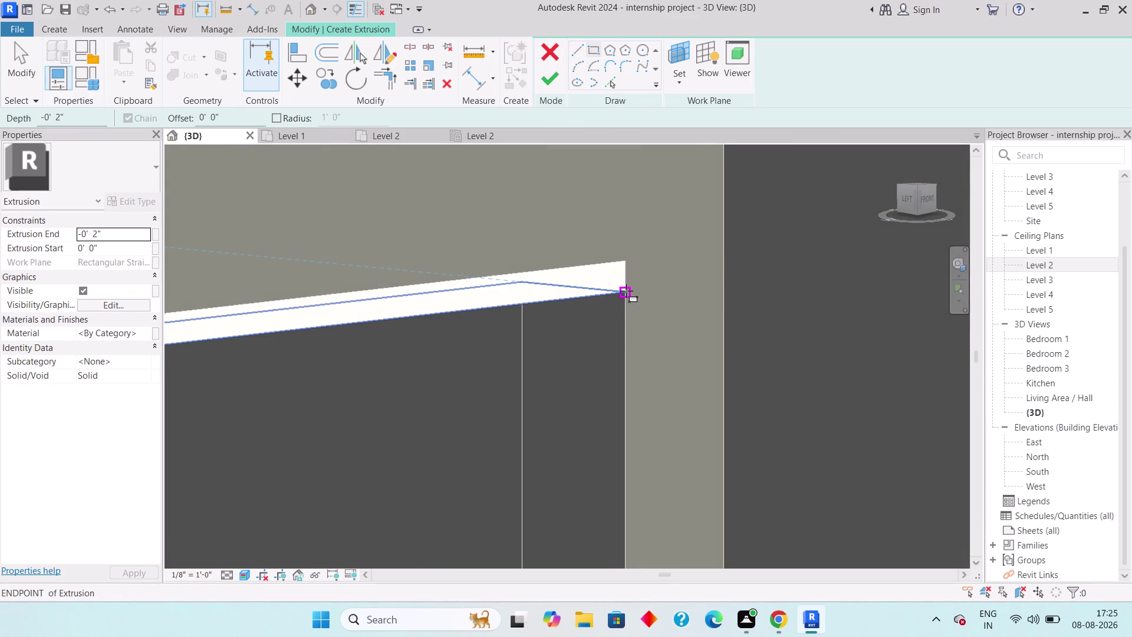
click(626, 290)
scroll(down, 3)
middle_drag(584, 365, 660, 179)
scroll(down, 3)
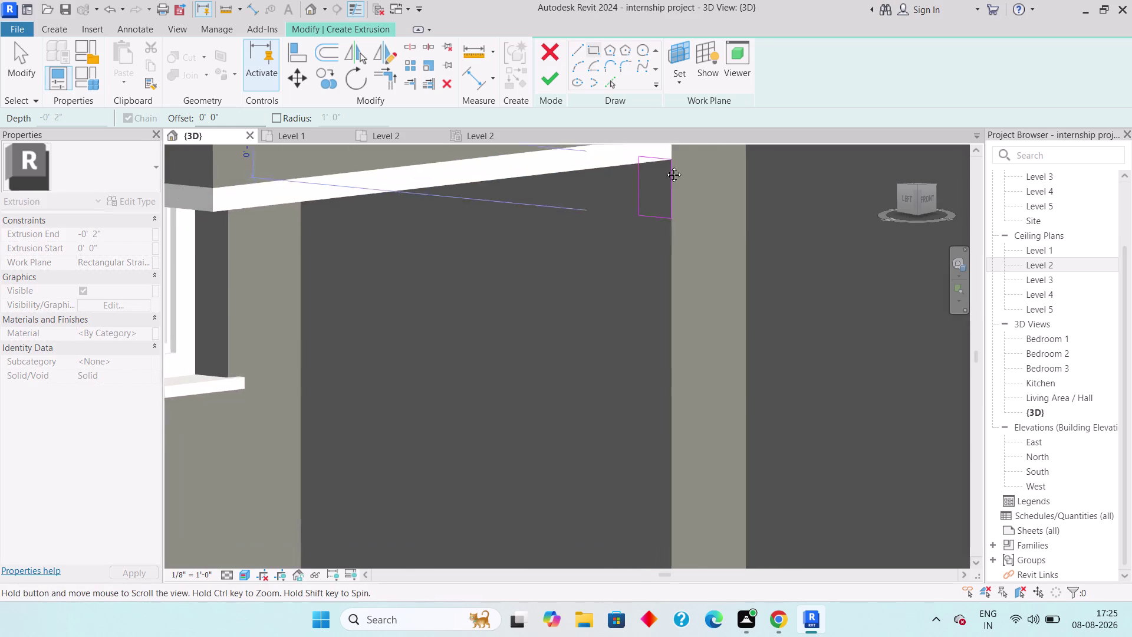
middle_drag(661, 179, 663, 170)
scroll(down, 3)
scroll(down, 3)
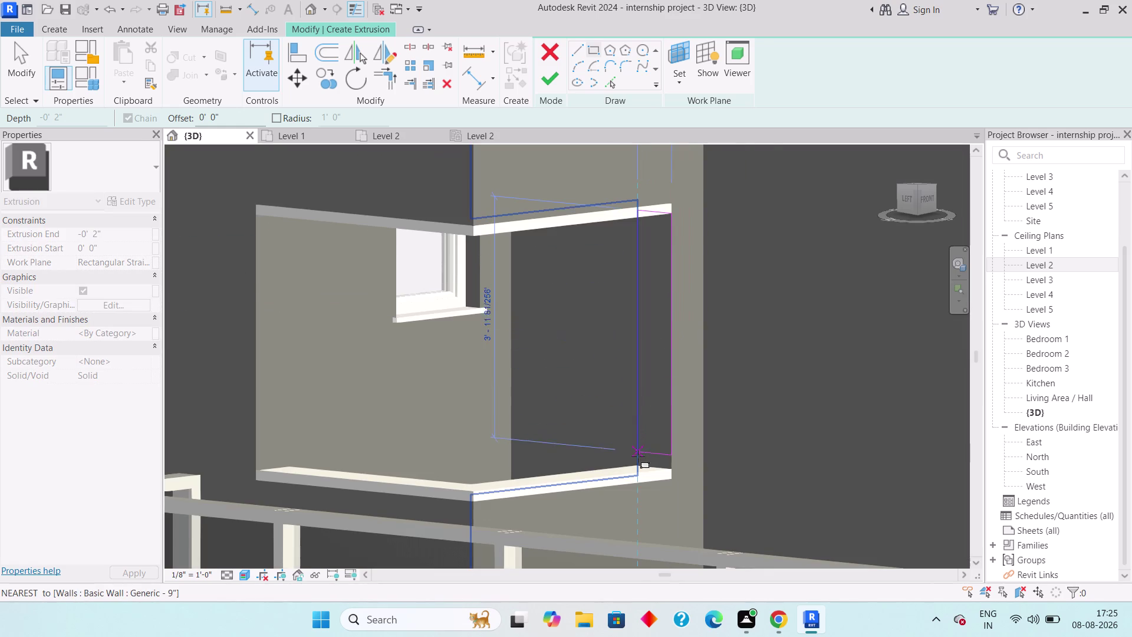
click(637, 460)
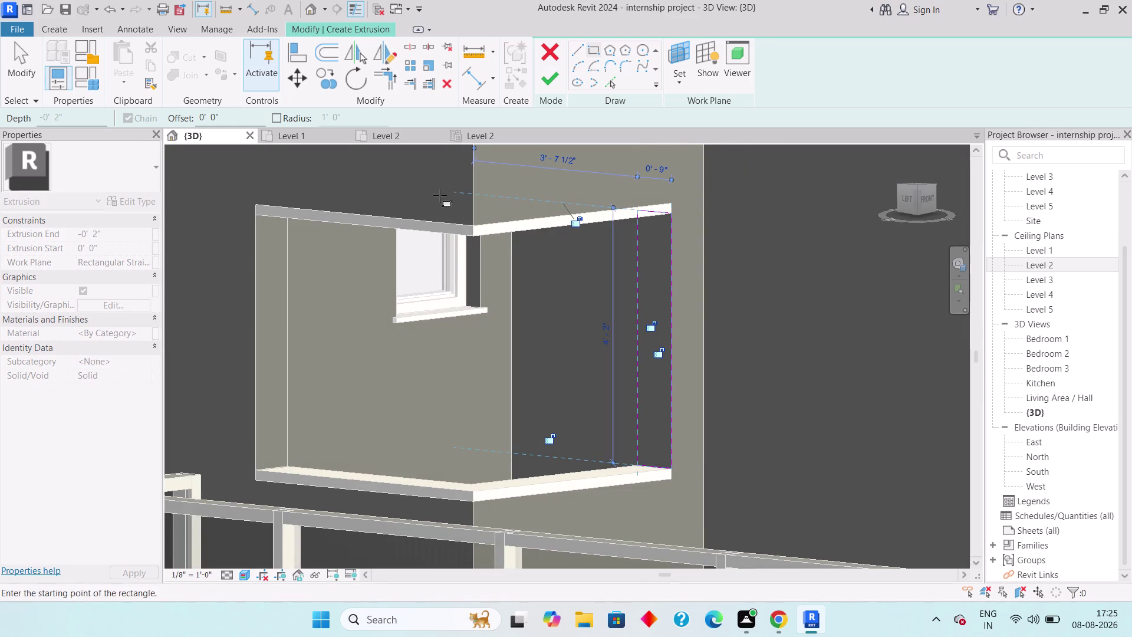
click(550, 75)
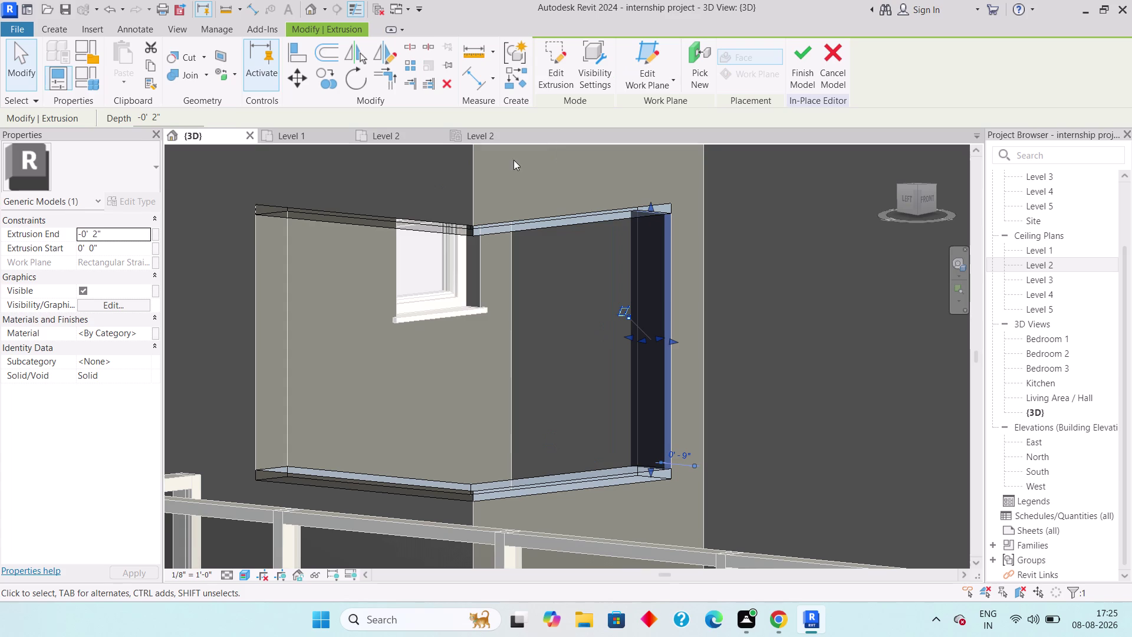
click(42, 28)
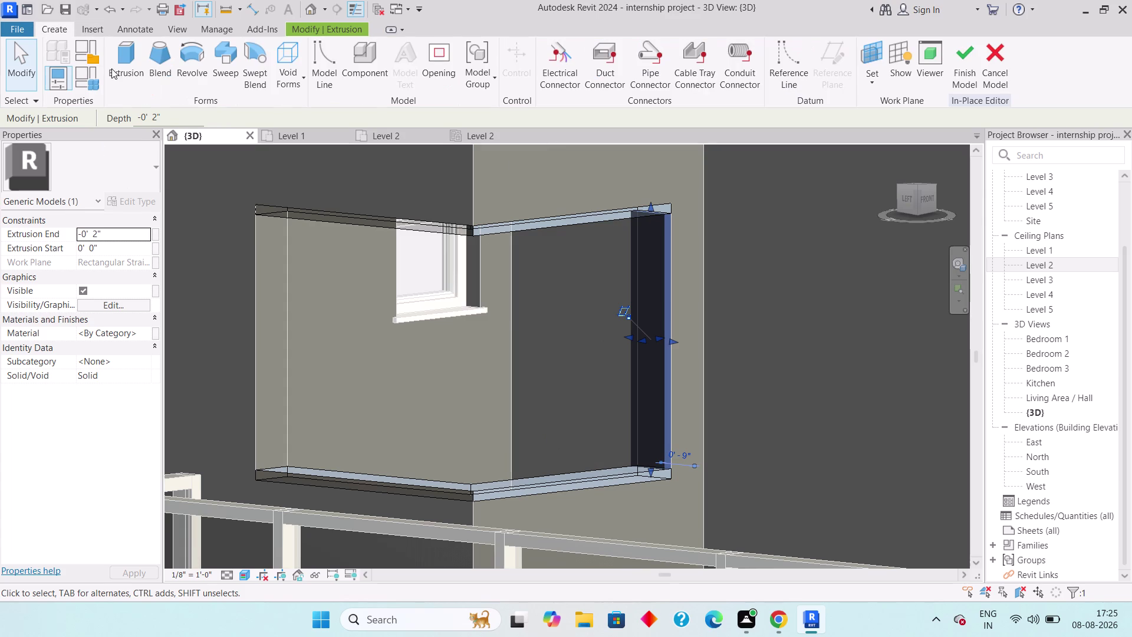
Extrude a left jamb rectangle on the left wall face, from frame top to sill.
click(113, 69)
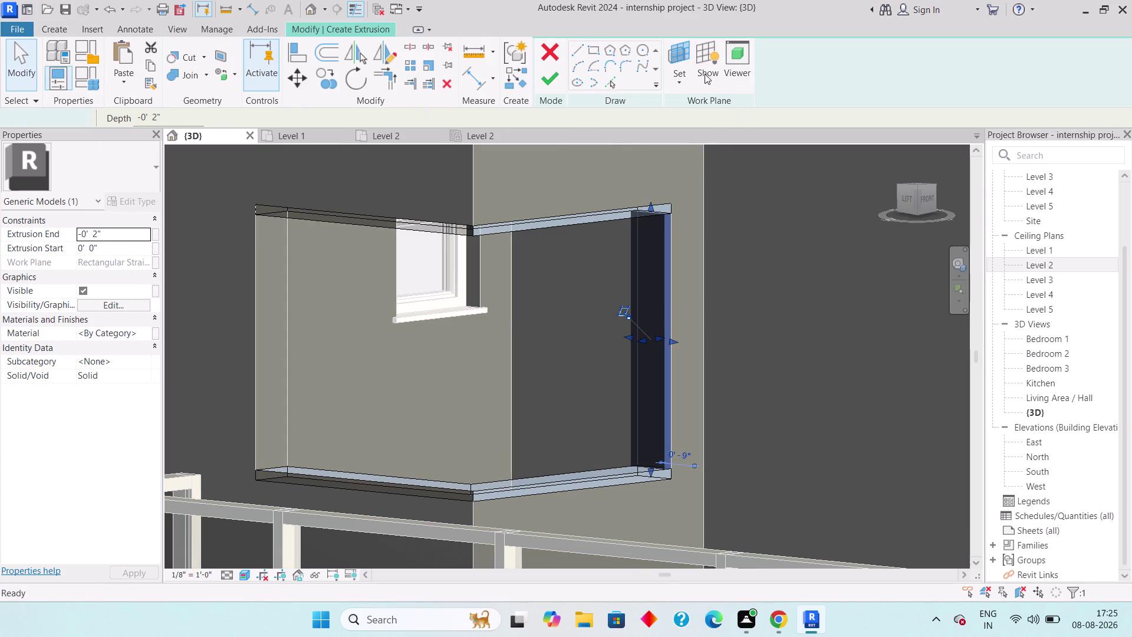
click(676, 76)
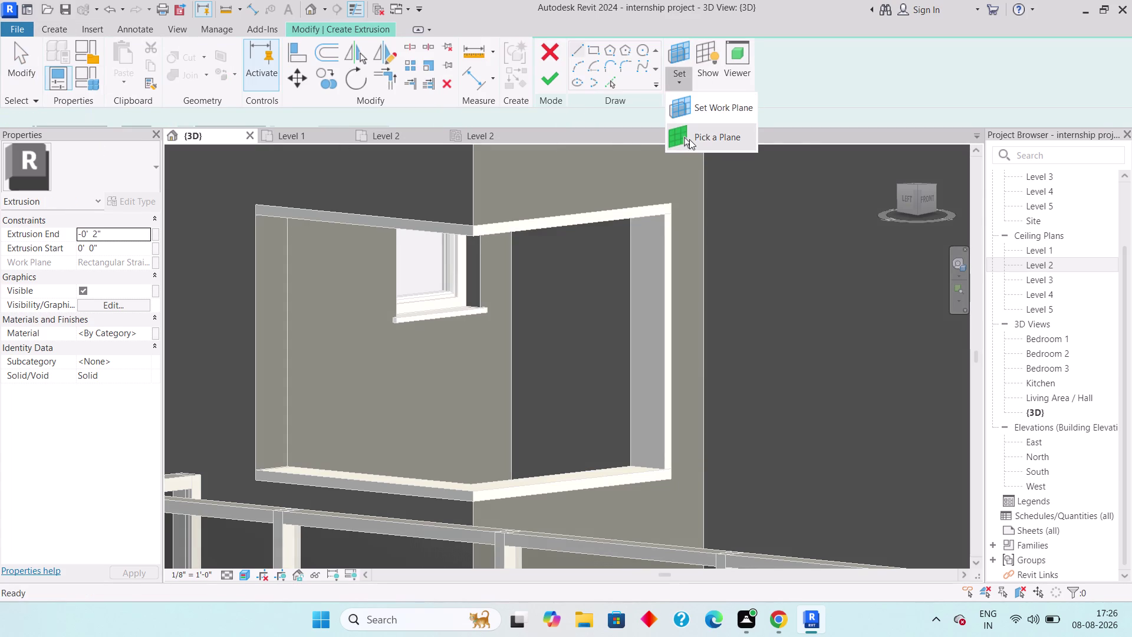
click(689, 139)
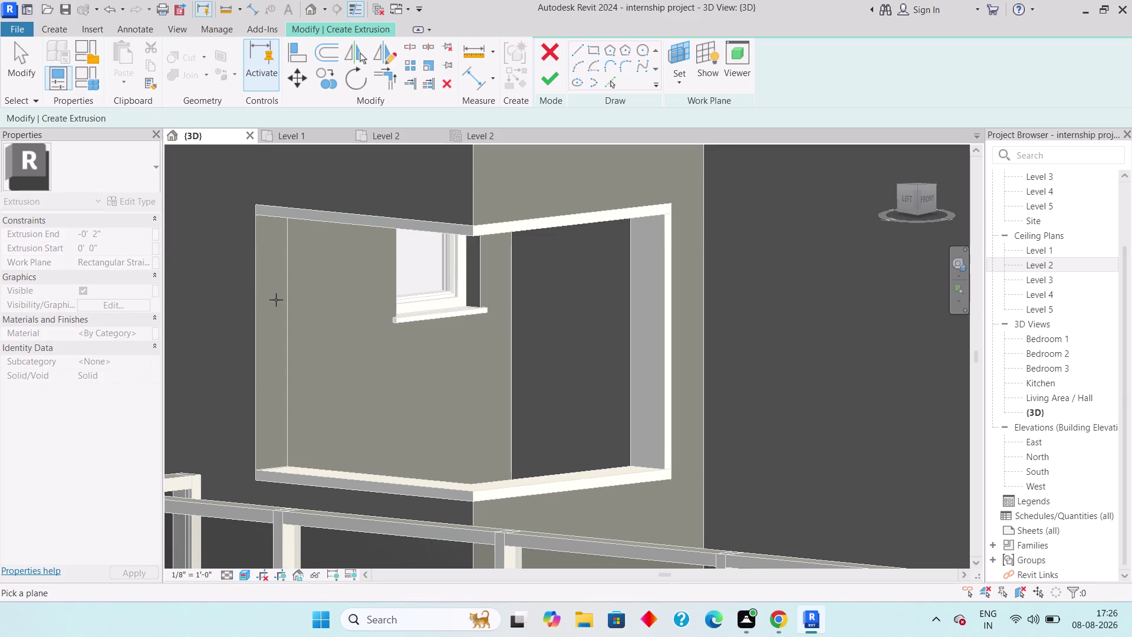
click(281, 294)
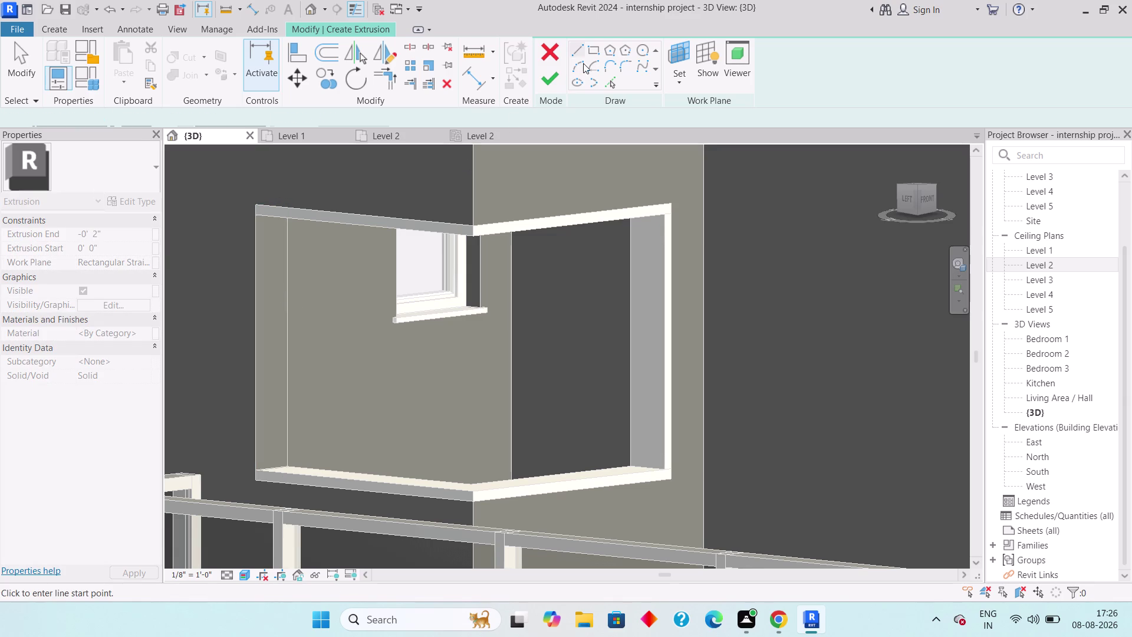
click(593, 51)
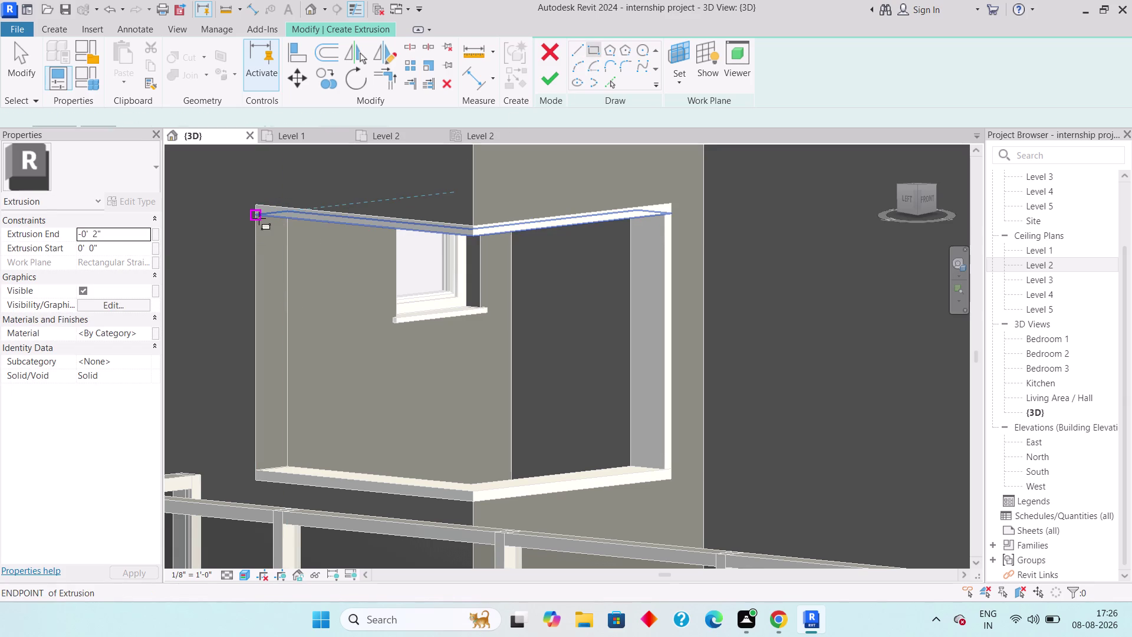
click(259, 218)
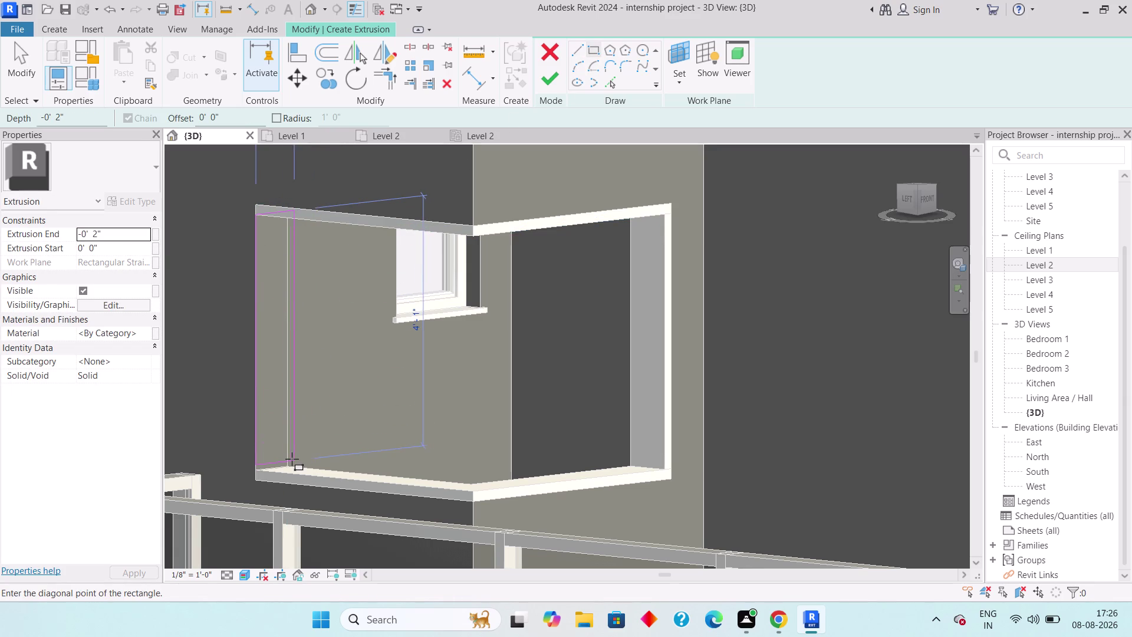
click(287, 462)
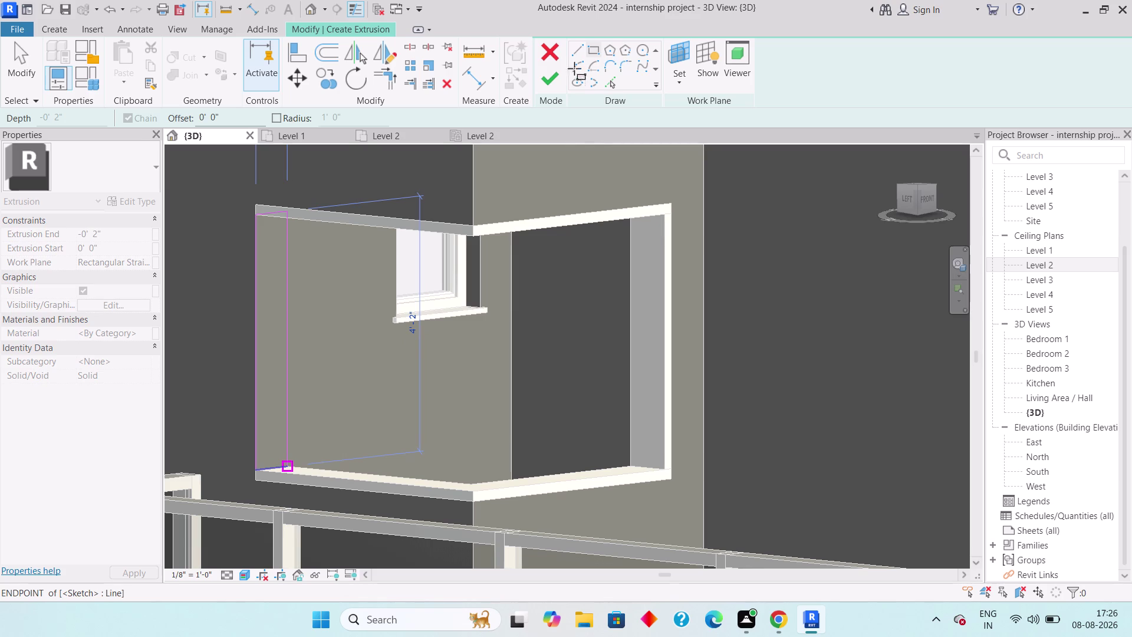
click(557, 78)
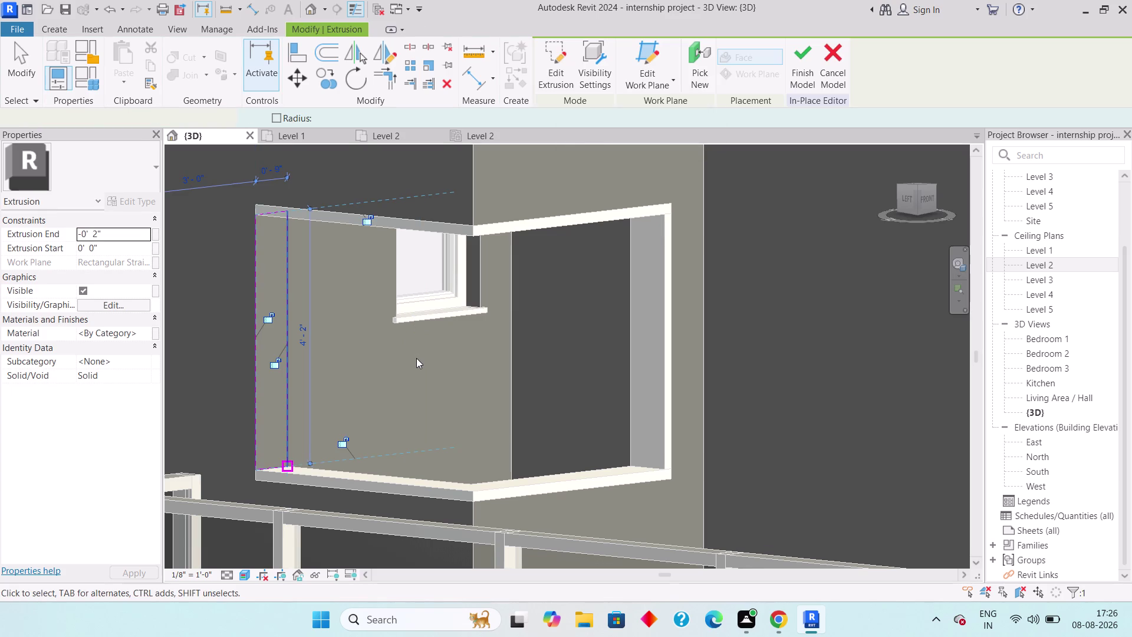
key(Escape)
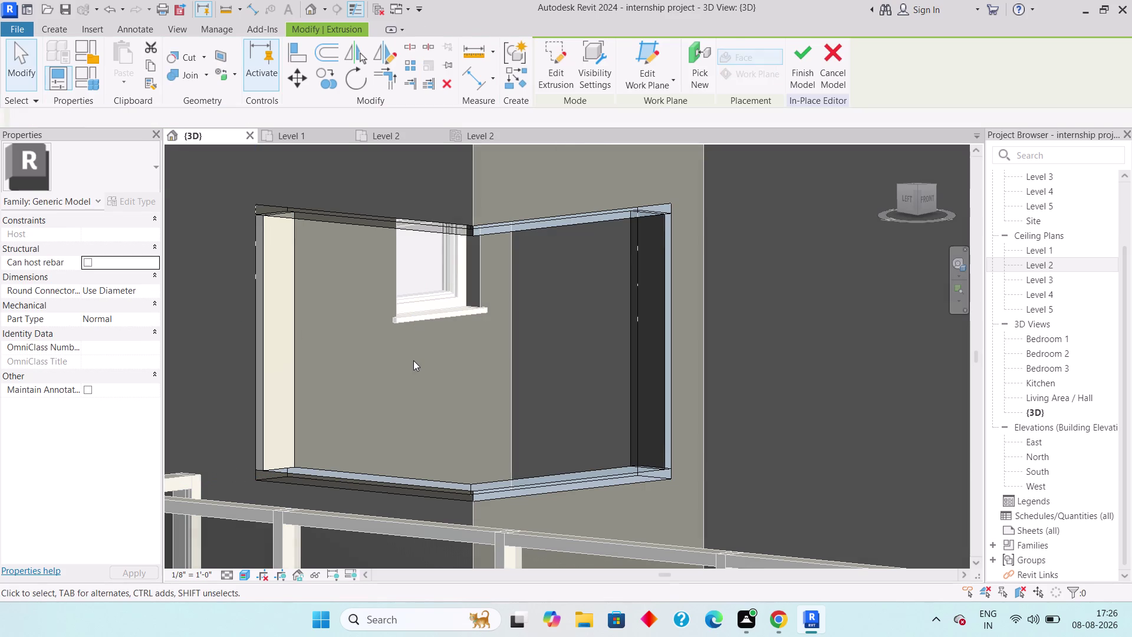
scroll(down, 3)
Orbit down onto the window frame and switch the visual style to Wireframe.
key(Escape)
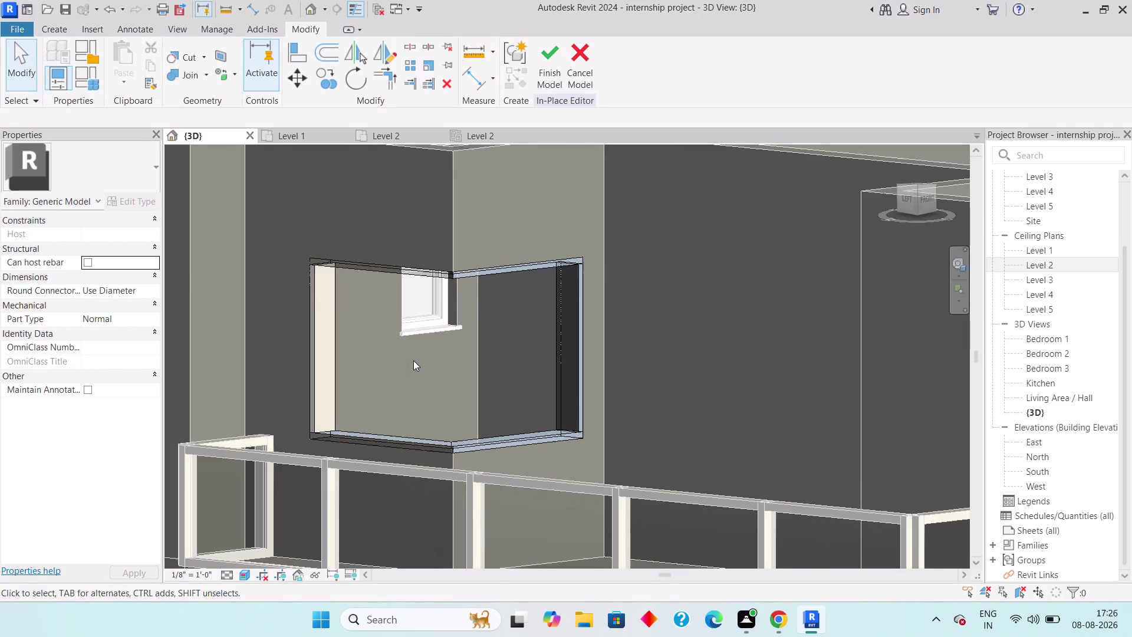
middle_drag(412, 372, 377, 431)
scroll(up, 3)
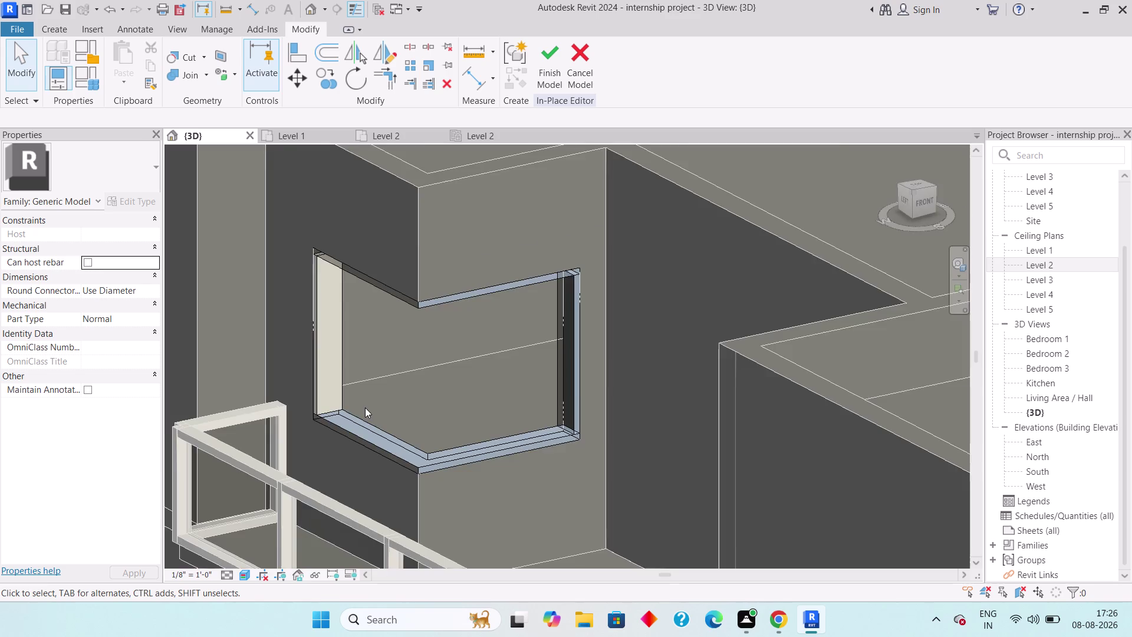
scroll(up, 3)
scroll(up, 3)
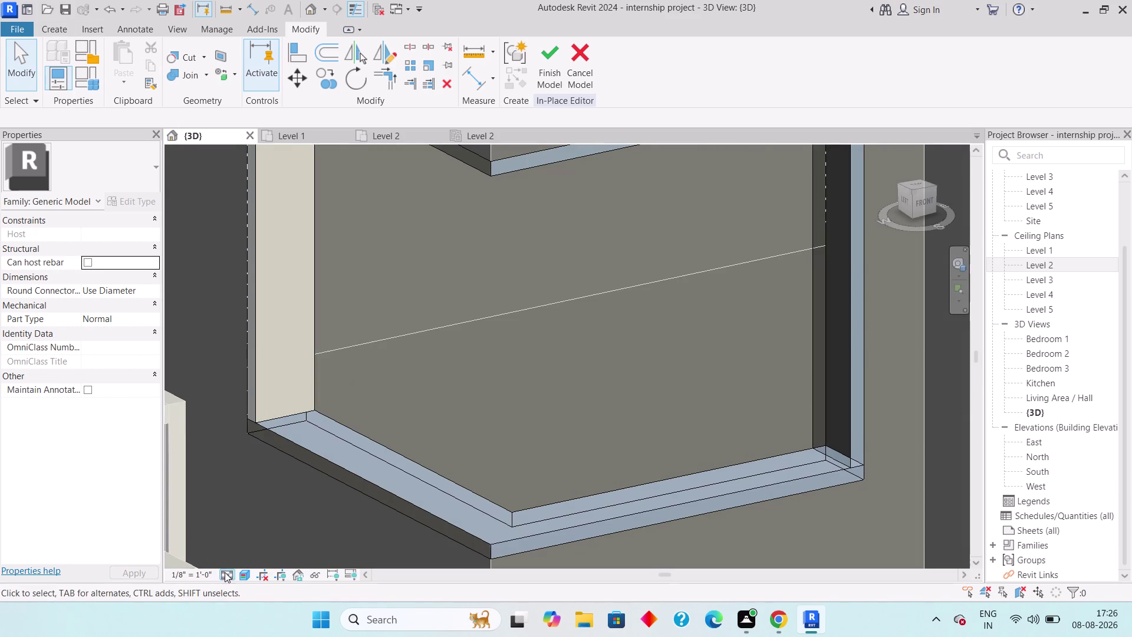
click(240, 572)
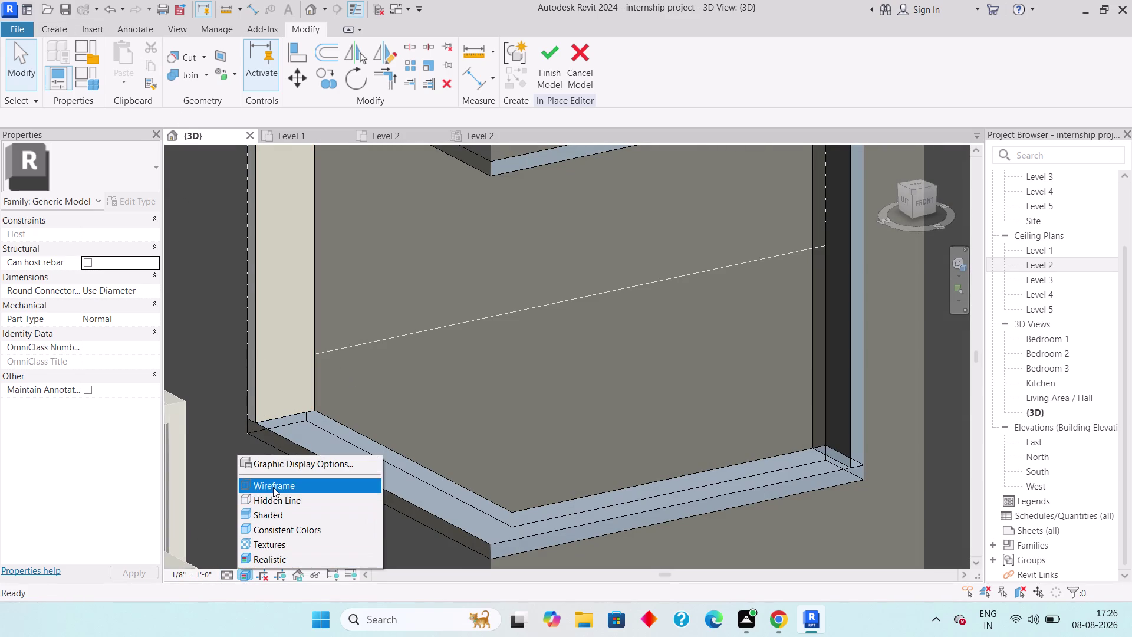
click(273, 498)
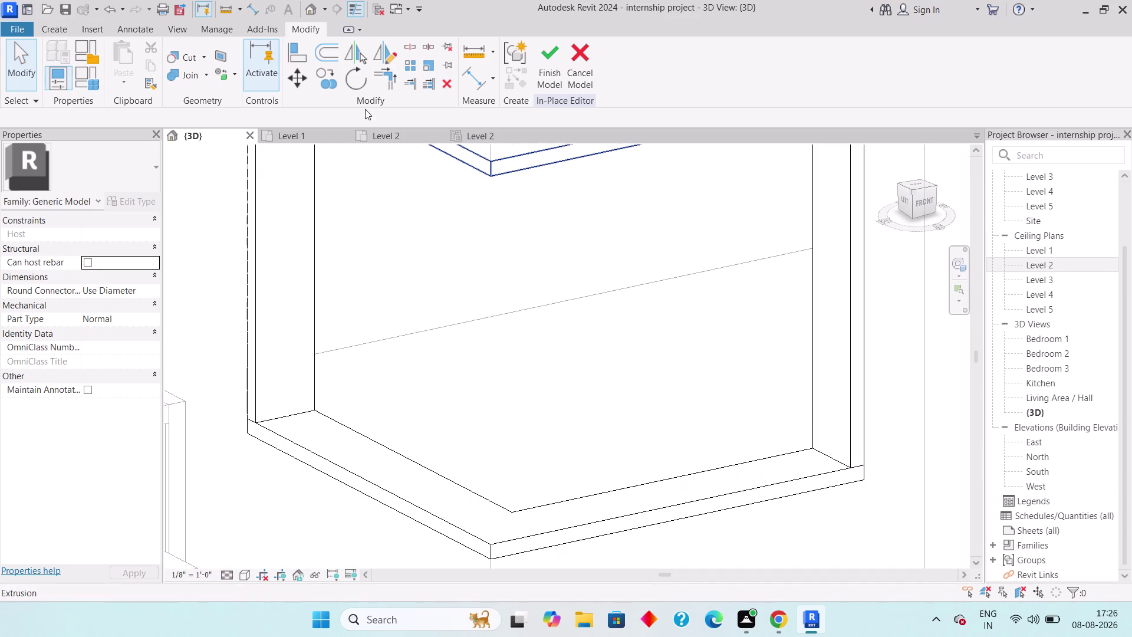
Start a new extrusion sketched on the sill's top face.
click(54, 30)
click(137, 58)
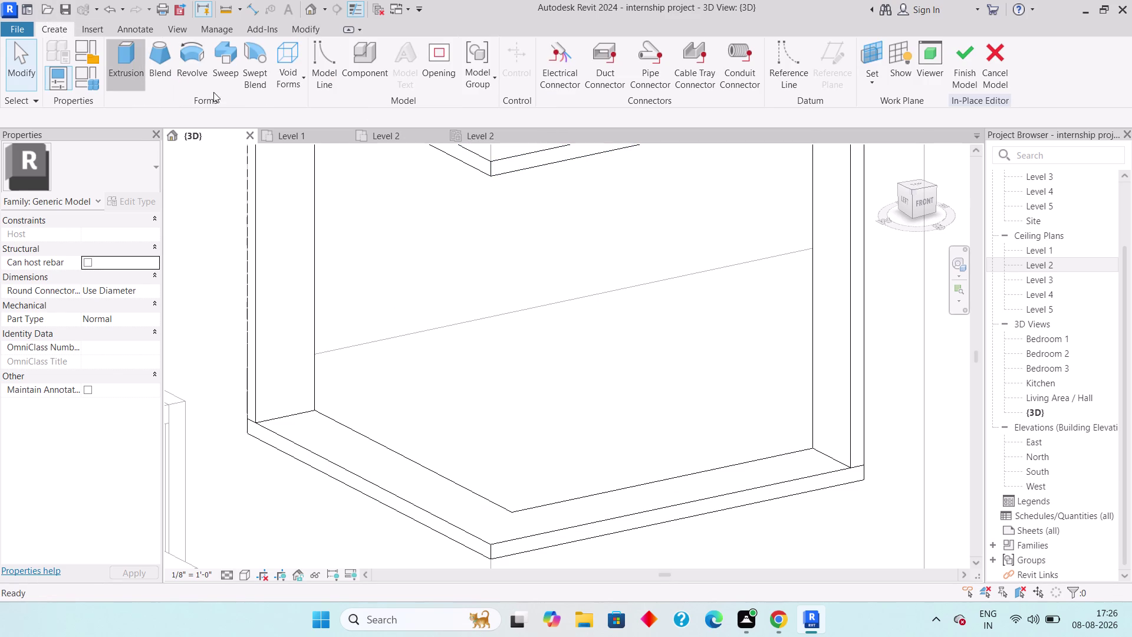
click(682, 77)
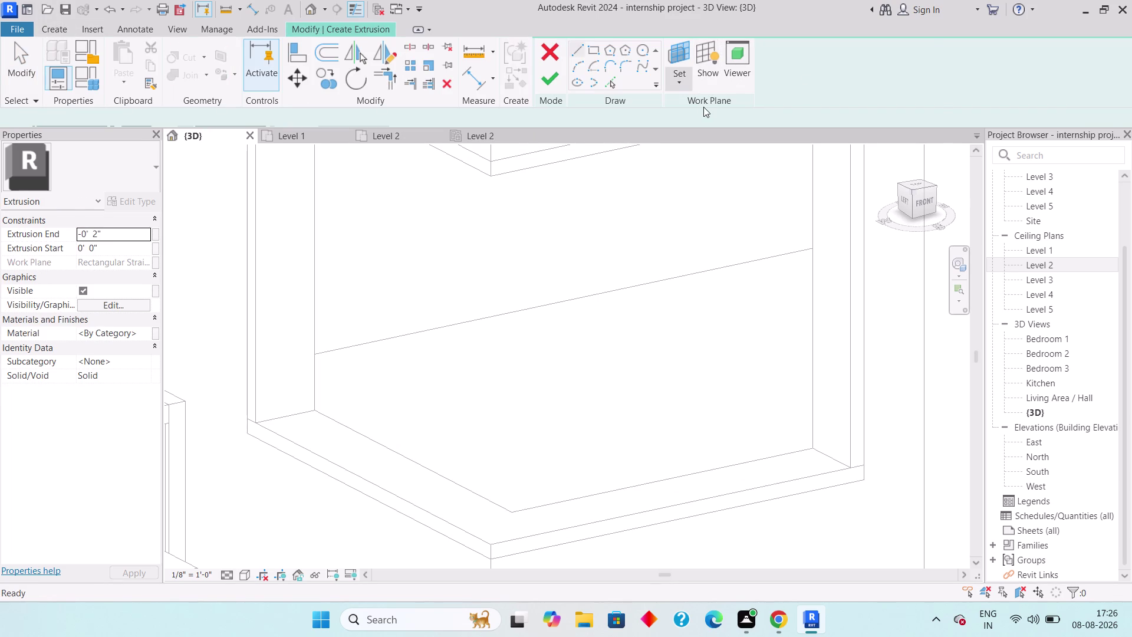
click(700, 134)
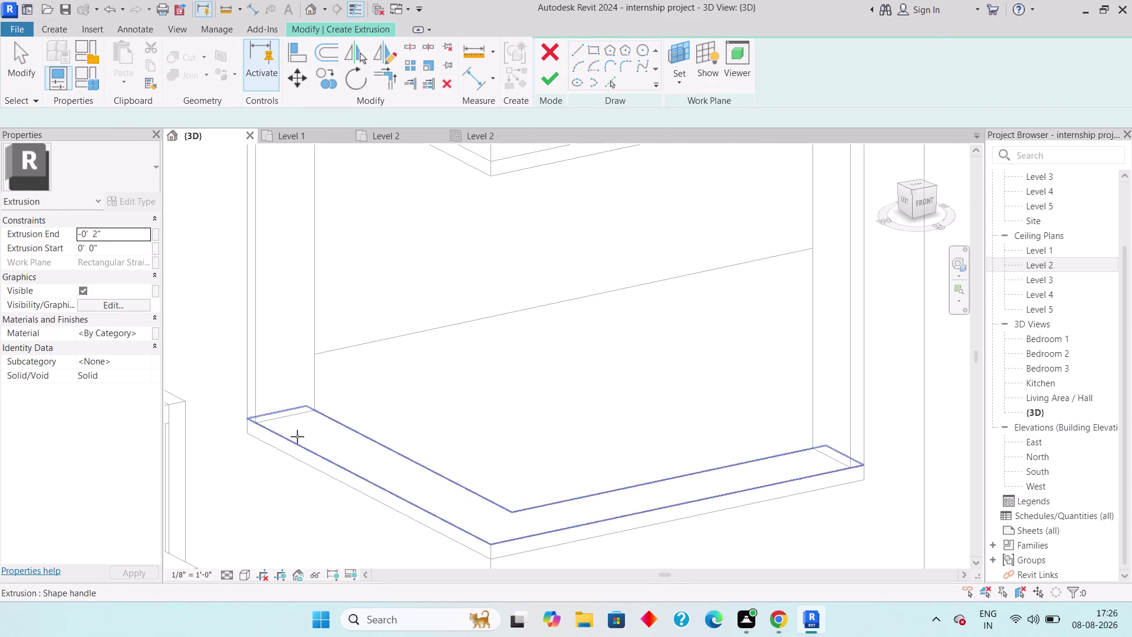
click(318, 415)
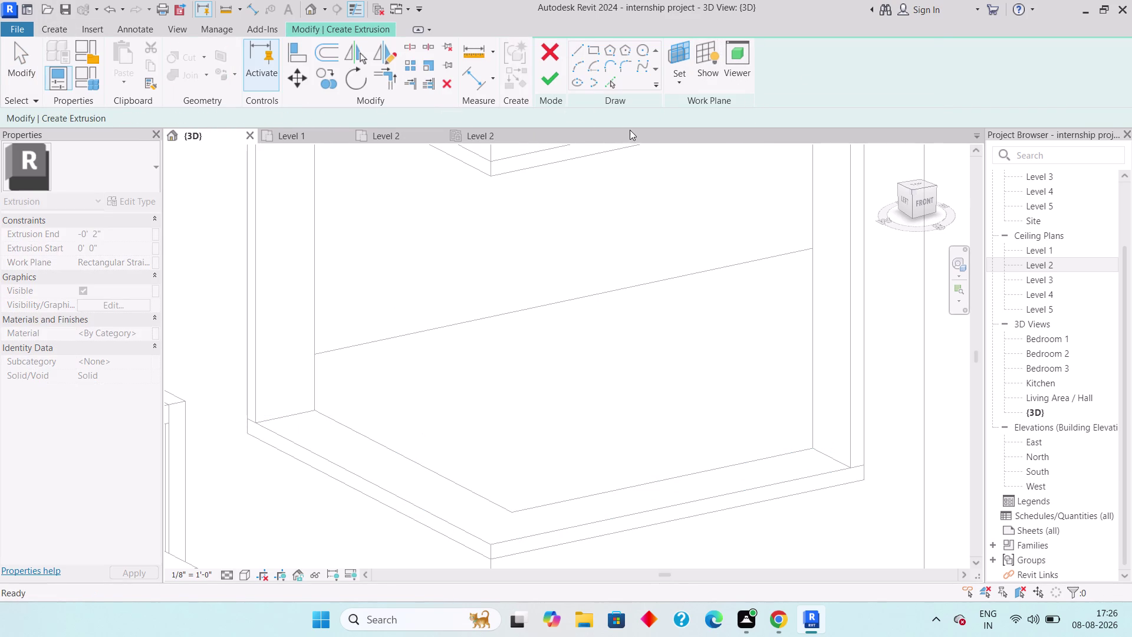
Draw two crossing centre lines along both arms of the sill.
click(574, 47)
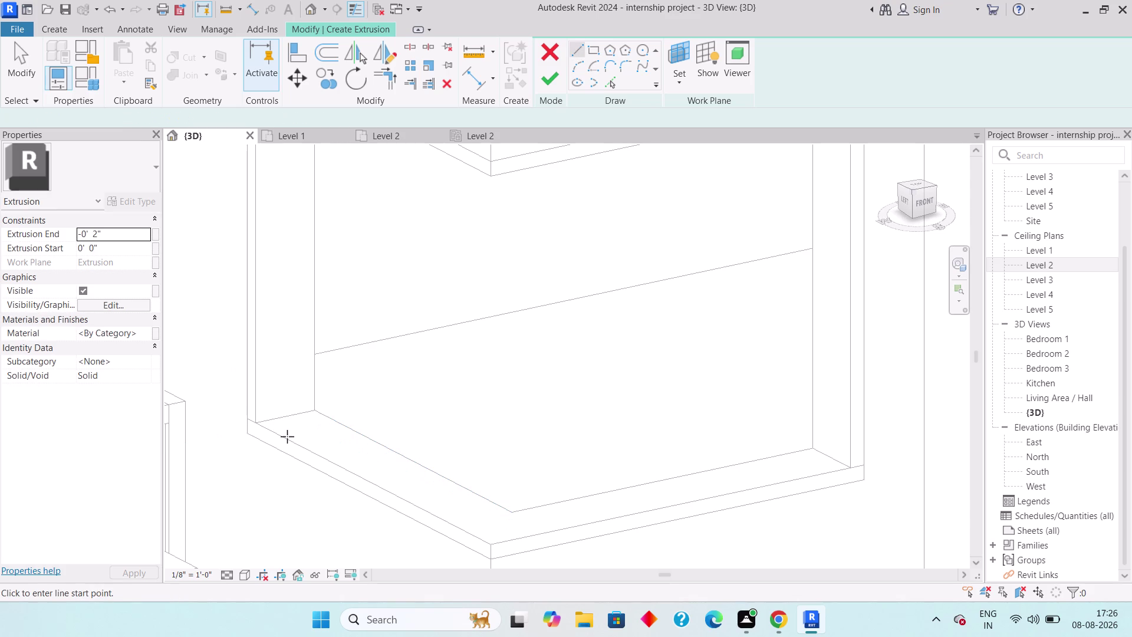
scroll(up, 3)
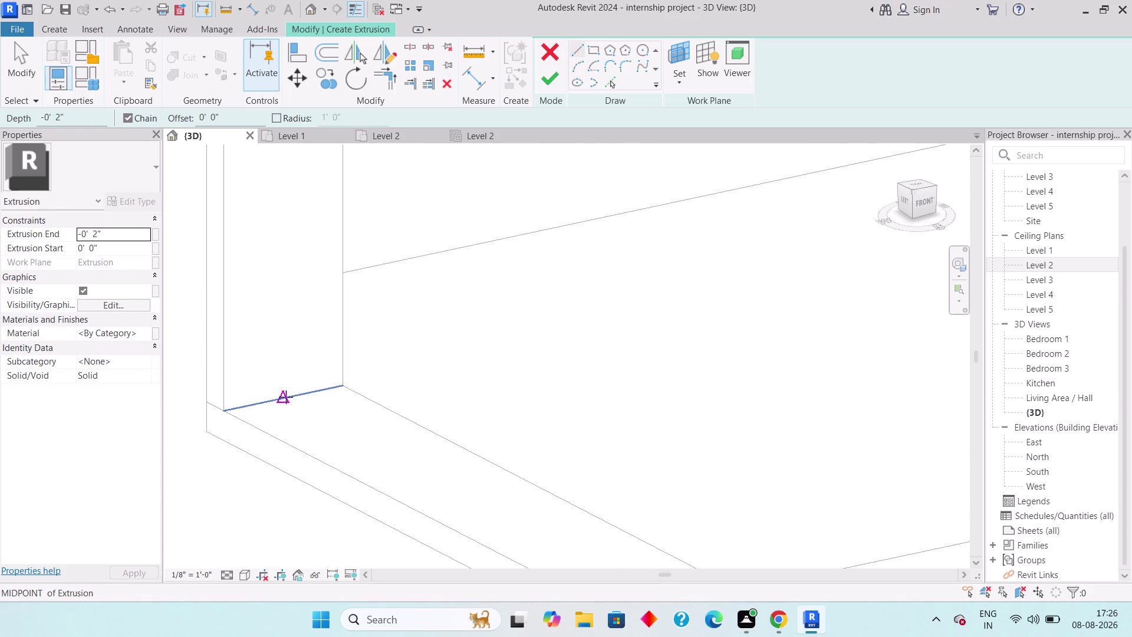
click(285, 397)
middle_drag(490, 490, 283, 316)
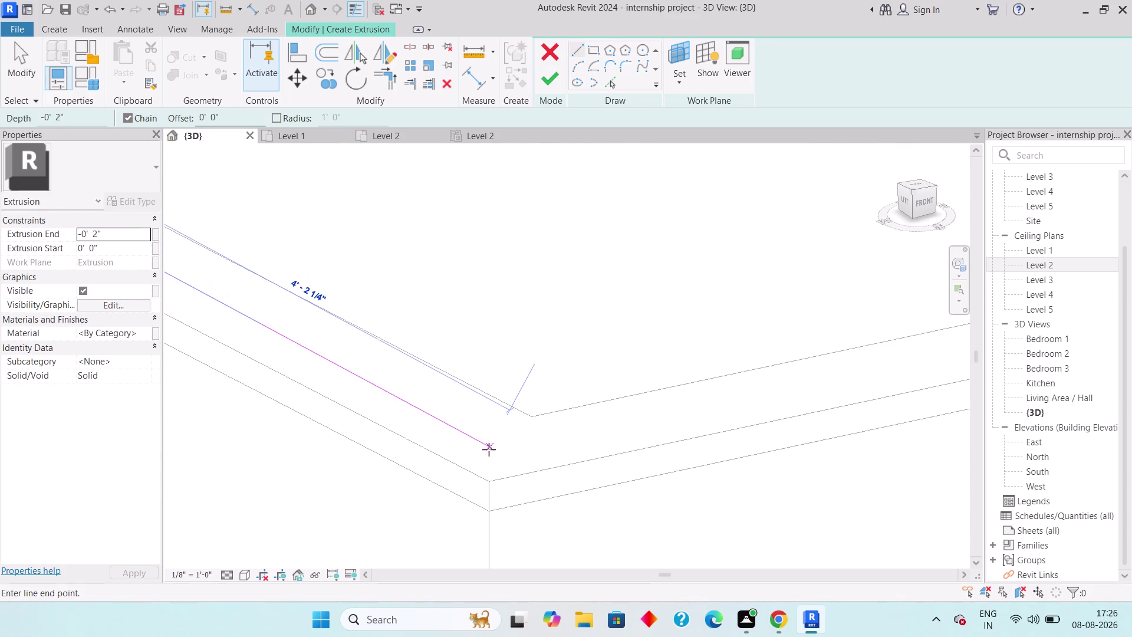
scroll(down, 3)
scroll(down, 3)
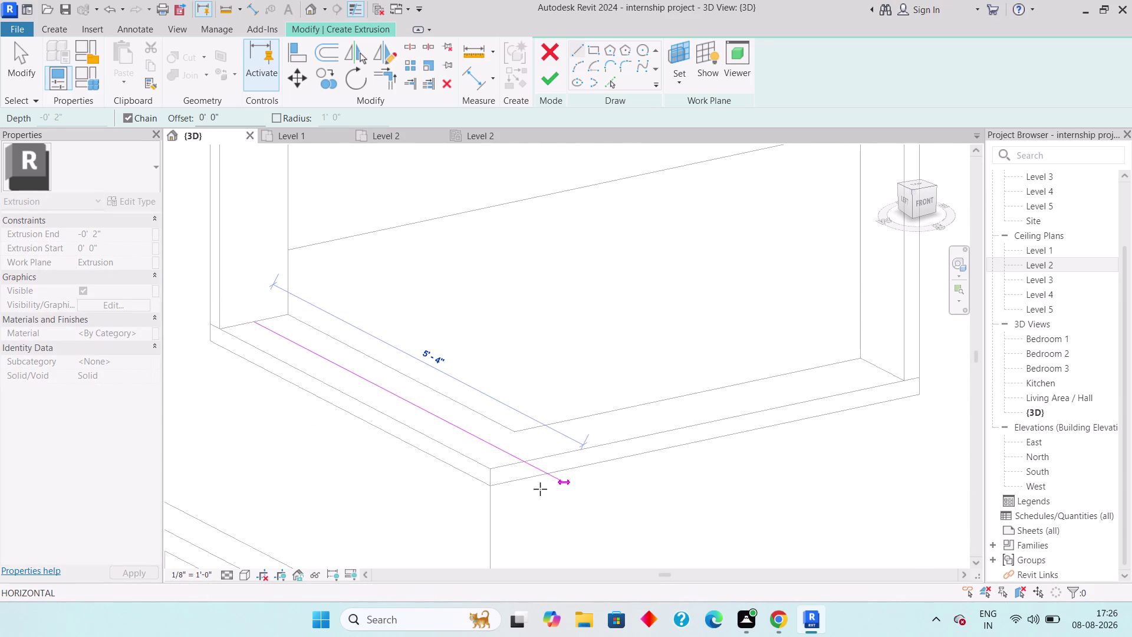
click(538, 487)
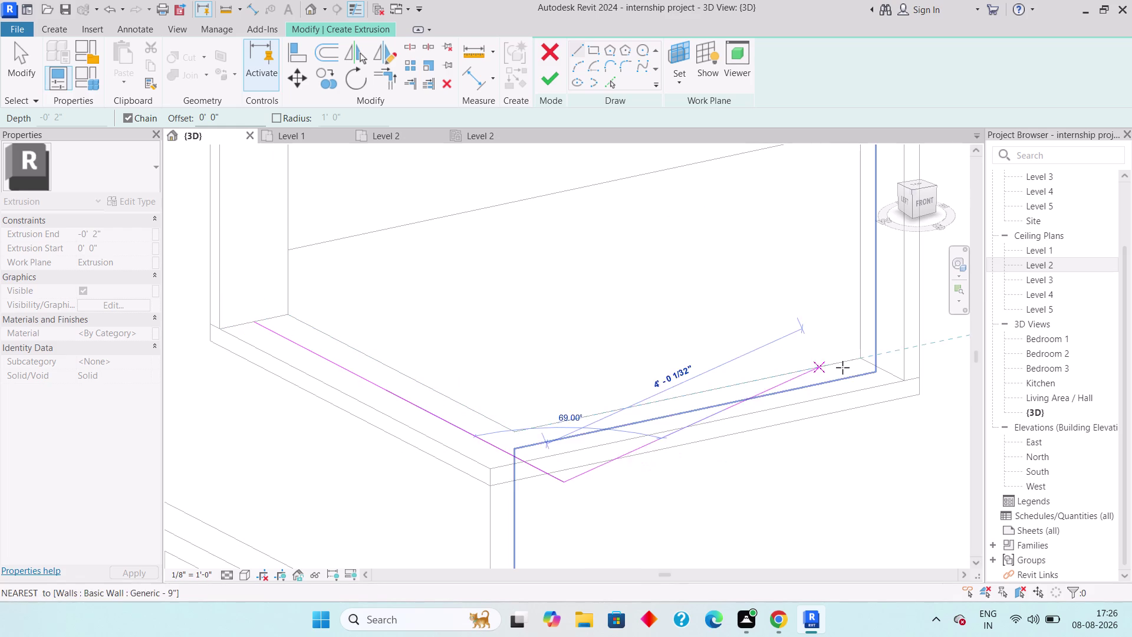
key(Escape)
click(879, 369)
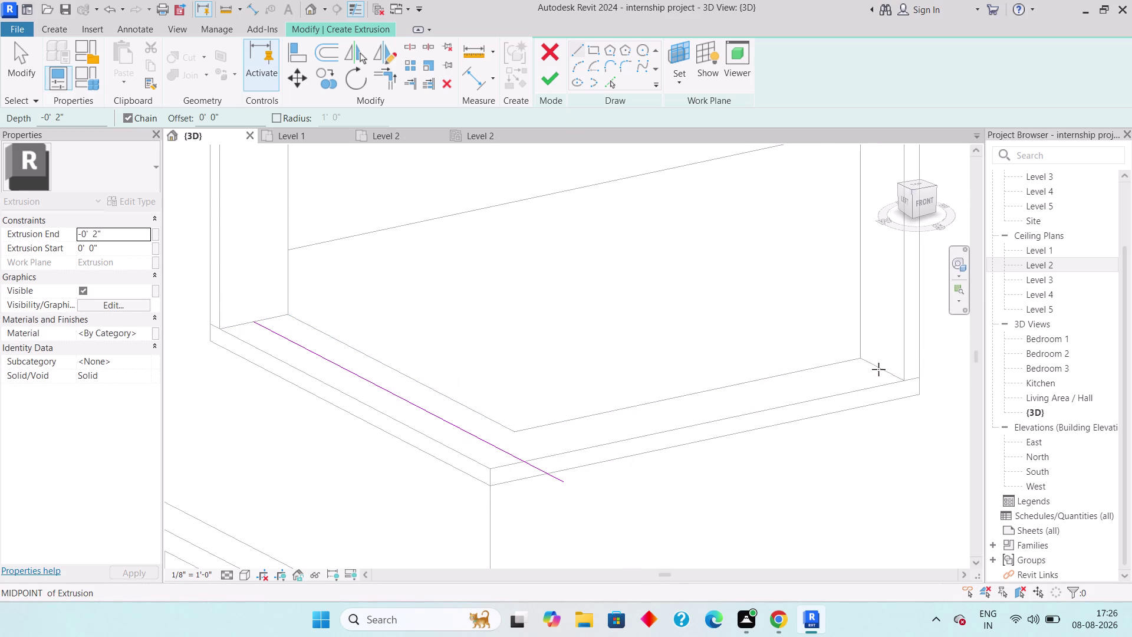
click(435, 476)
key(Escape)
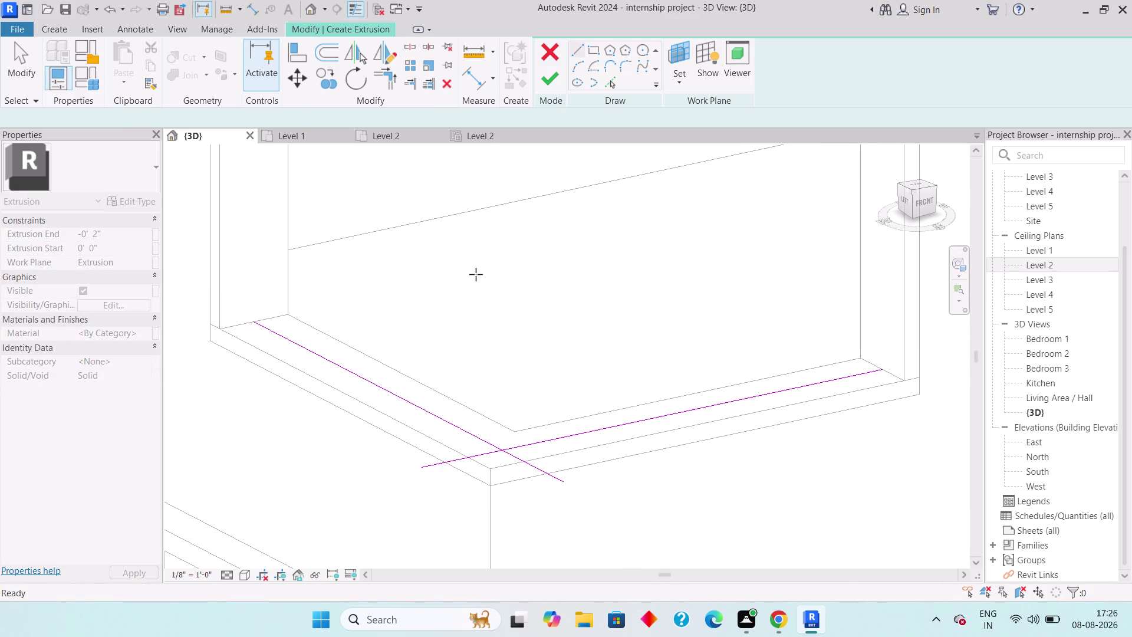
click(387, 85)
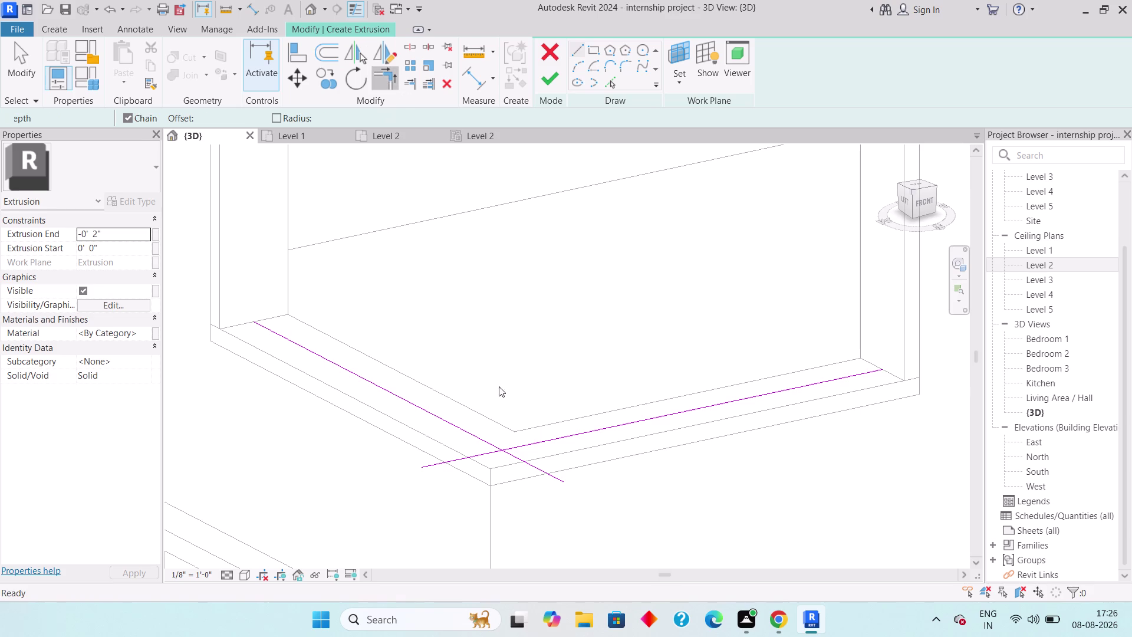
Trim the sill lines to a corner, then add a one-inch offset copy trimmed to meet.
click(523, 442)
click(480, 437)
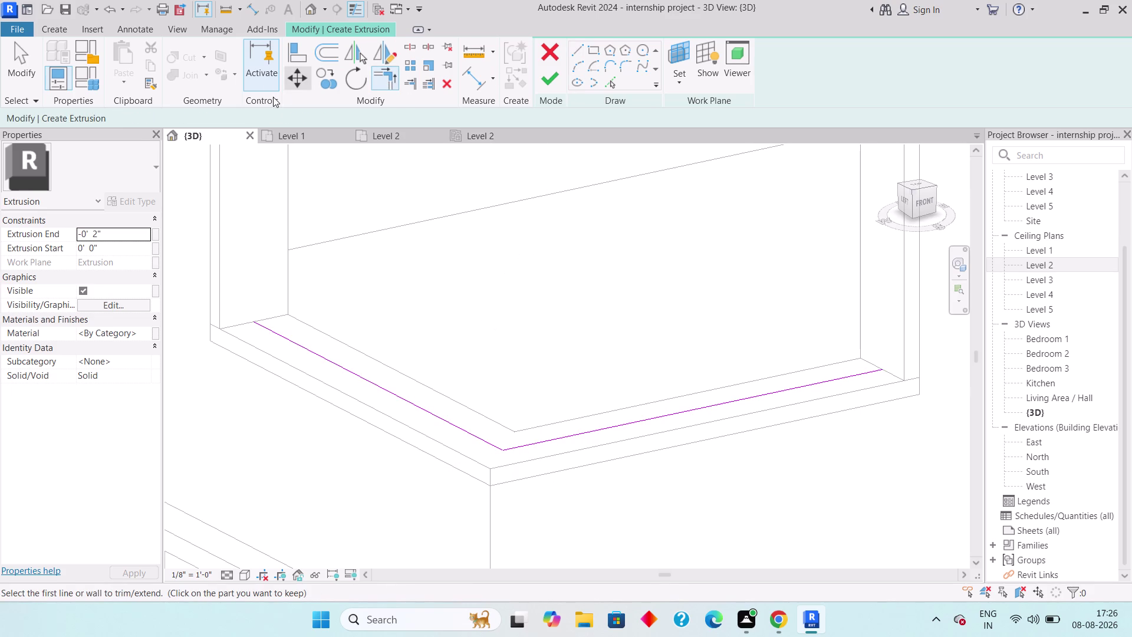
click(324, 41)
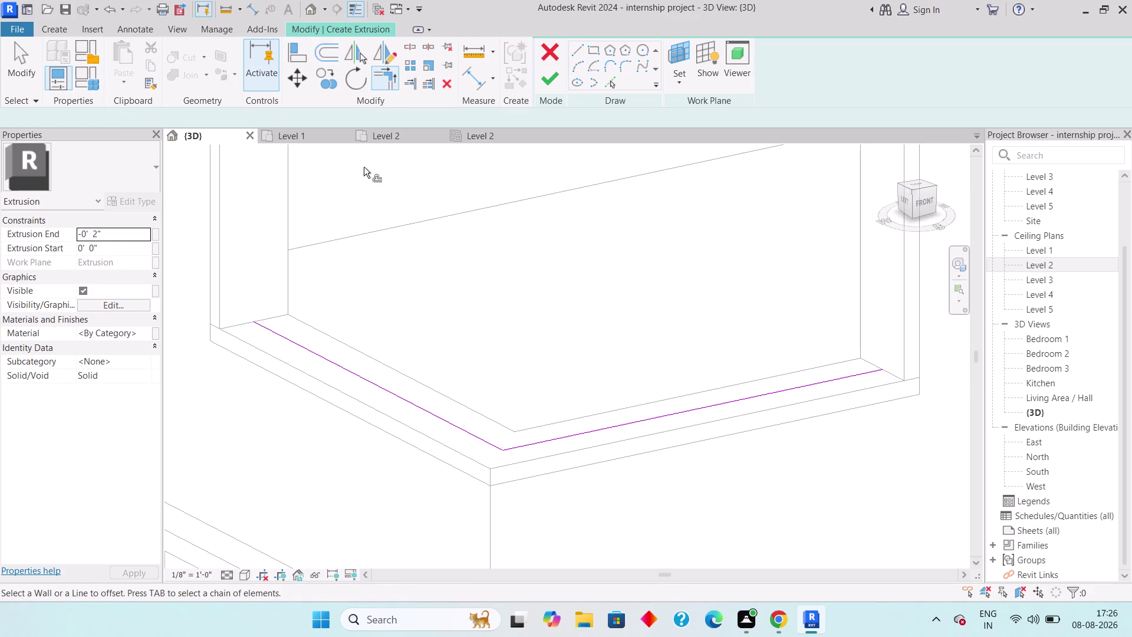
click(525, 440)
click(486, 439)
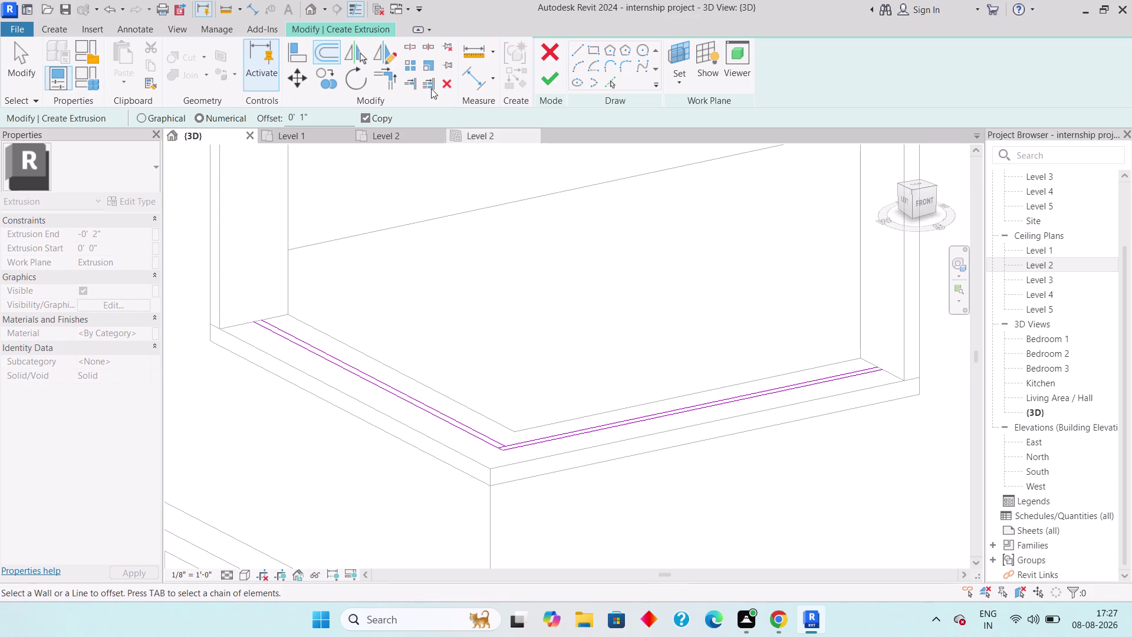
click(394, 84)
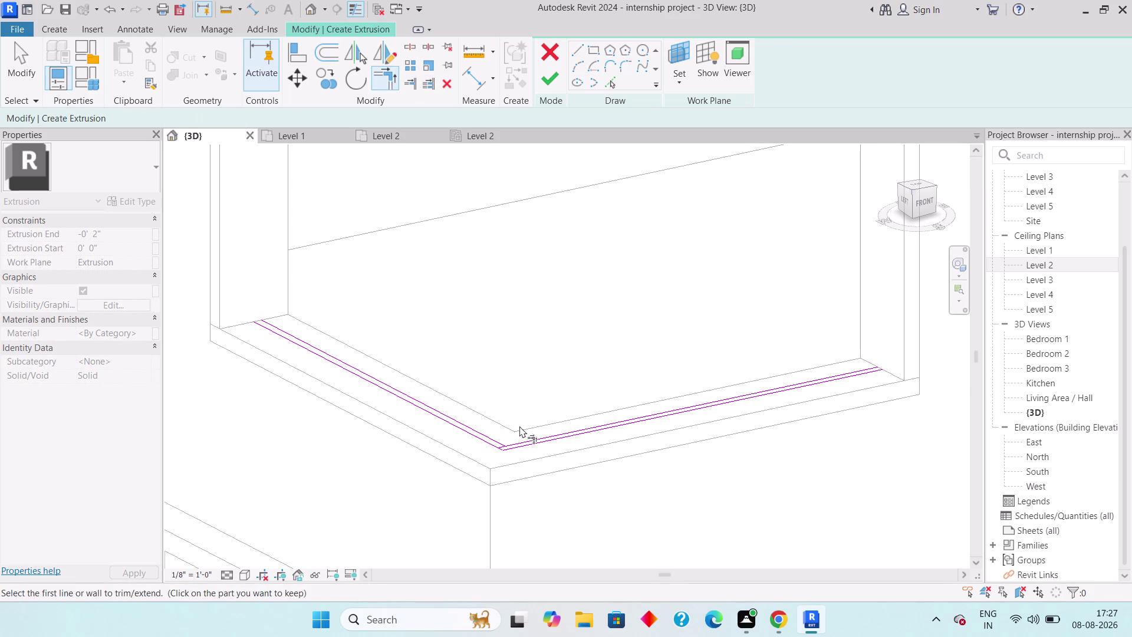
scroll(up, 3)
click(468, 459)
click(489, 467)
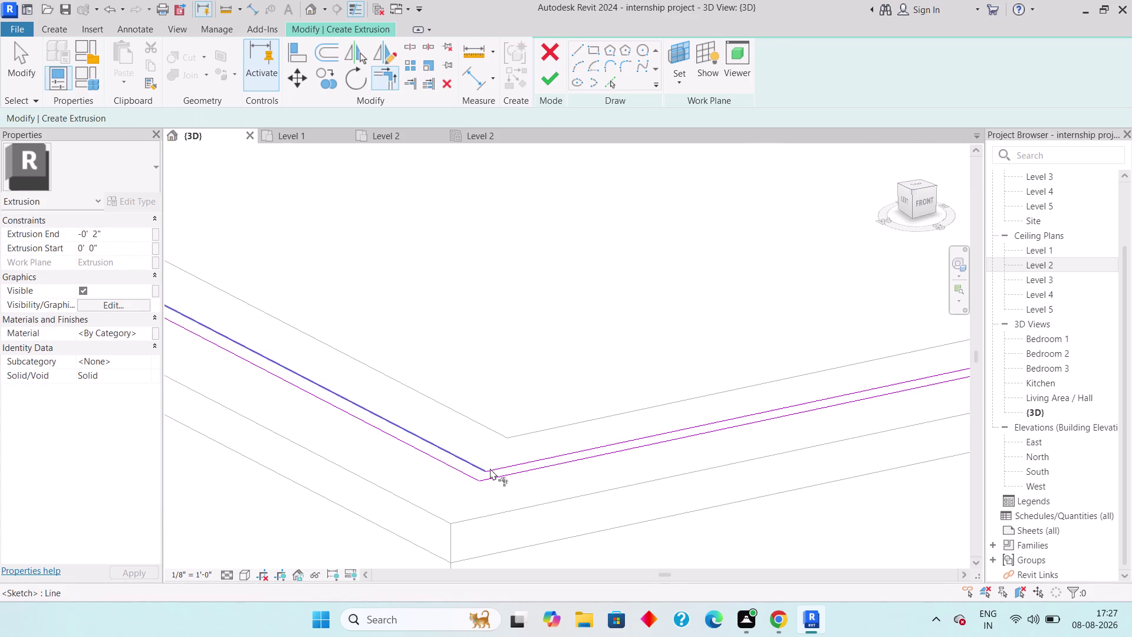
scroll(down, 3)
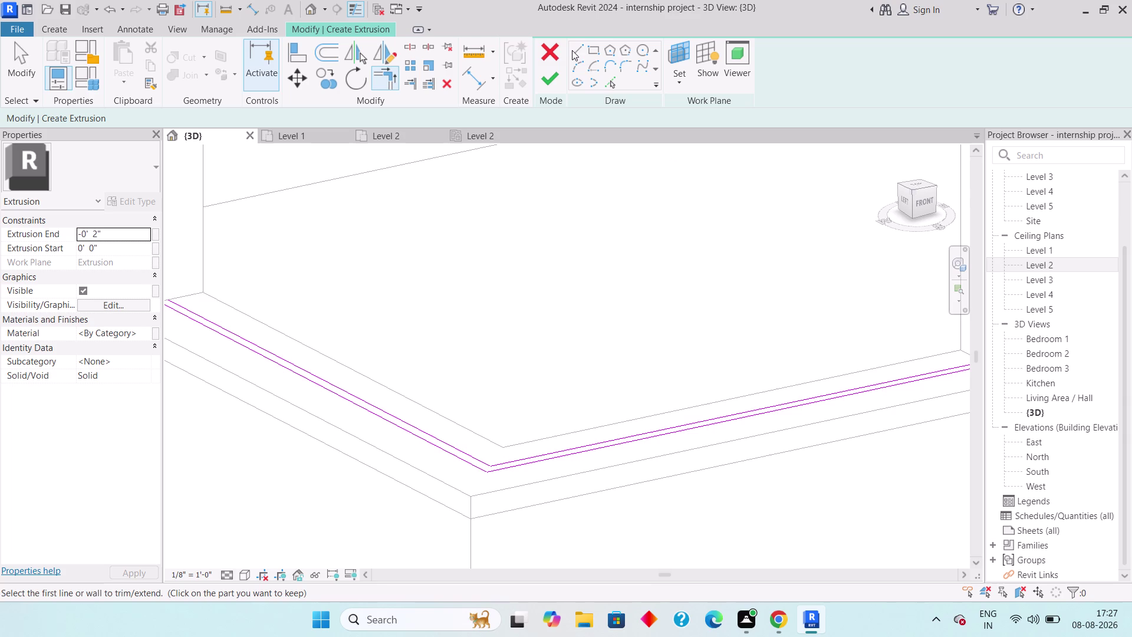
Draw a closing line across one end of the sill sketch.
click(572, 50)
middle_drag(716, 271, 396, 442)
middle_drag(610, 484, 600, 440)
scroll(up, 3)
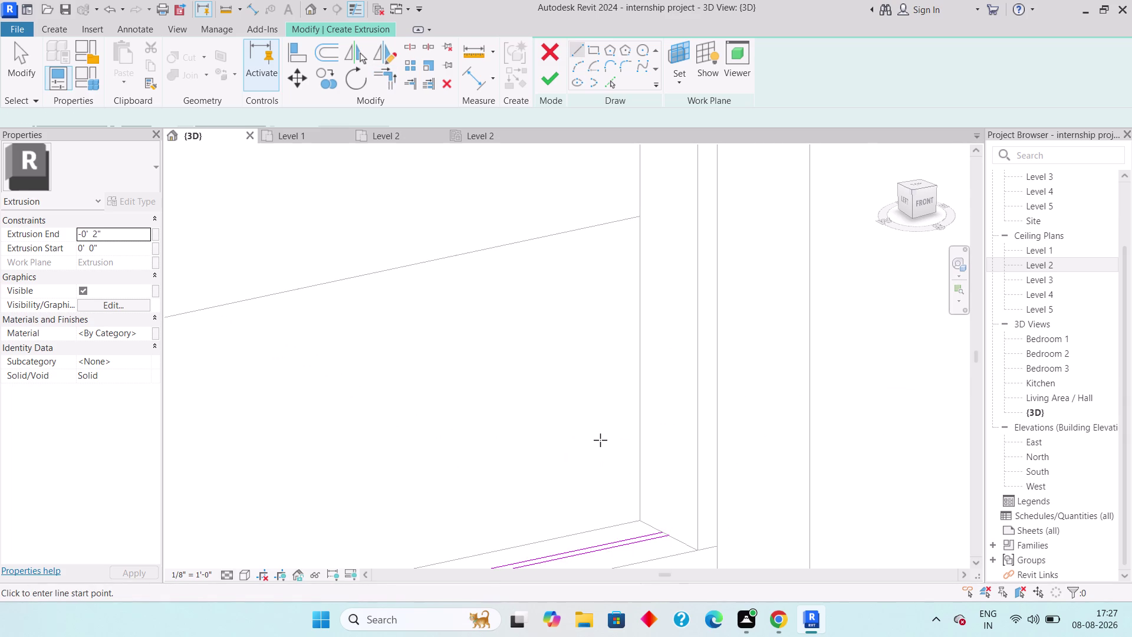
scroll(up, 3)
scroll(up, 3)
click(711, 525)
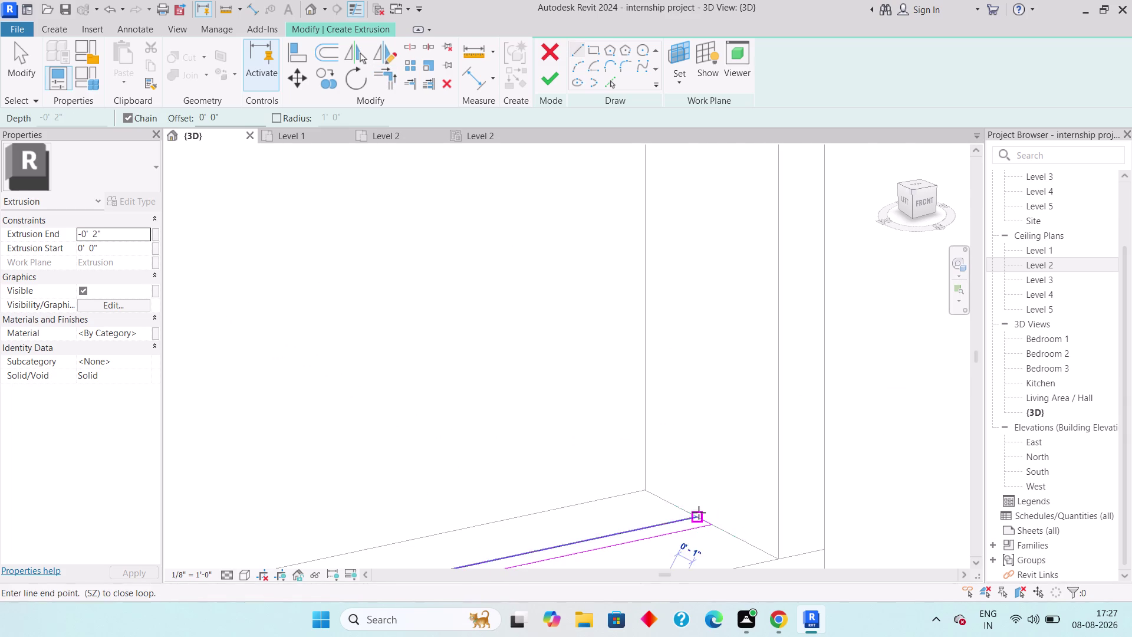
click(696, 517)
Close the sketch's other end and finish the L-shaped sill extrusion.
middle_drag(557, 531, 713, 455)
scroll(down, 3)
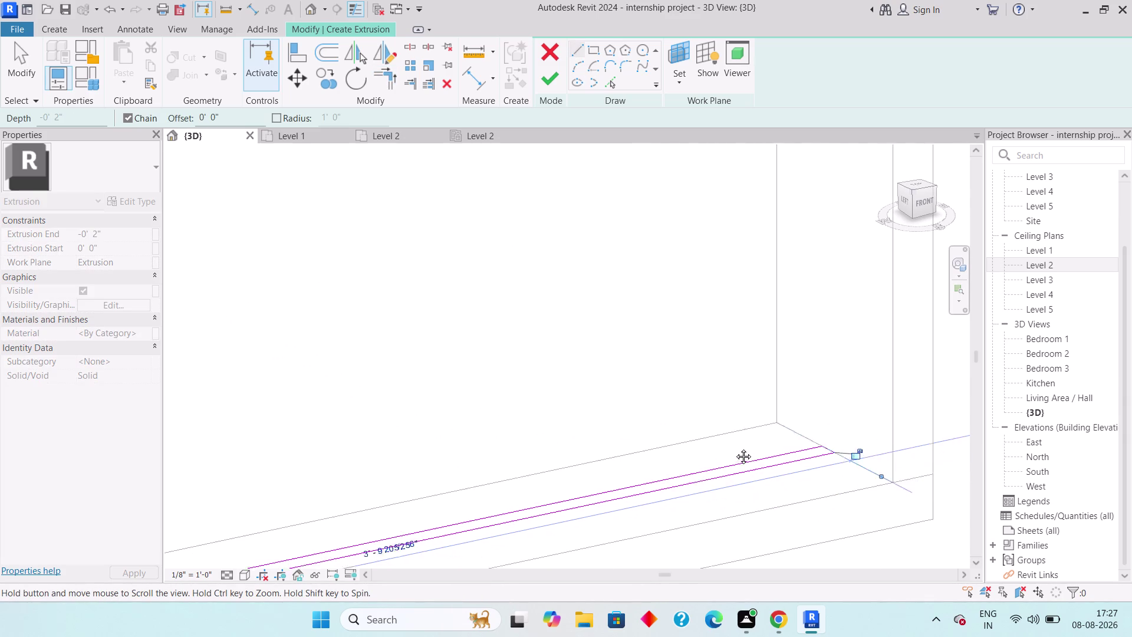
middle_drag(713, 455, 735, 447)
scroll(up, 3)
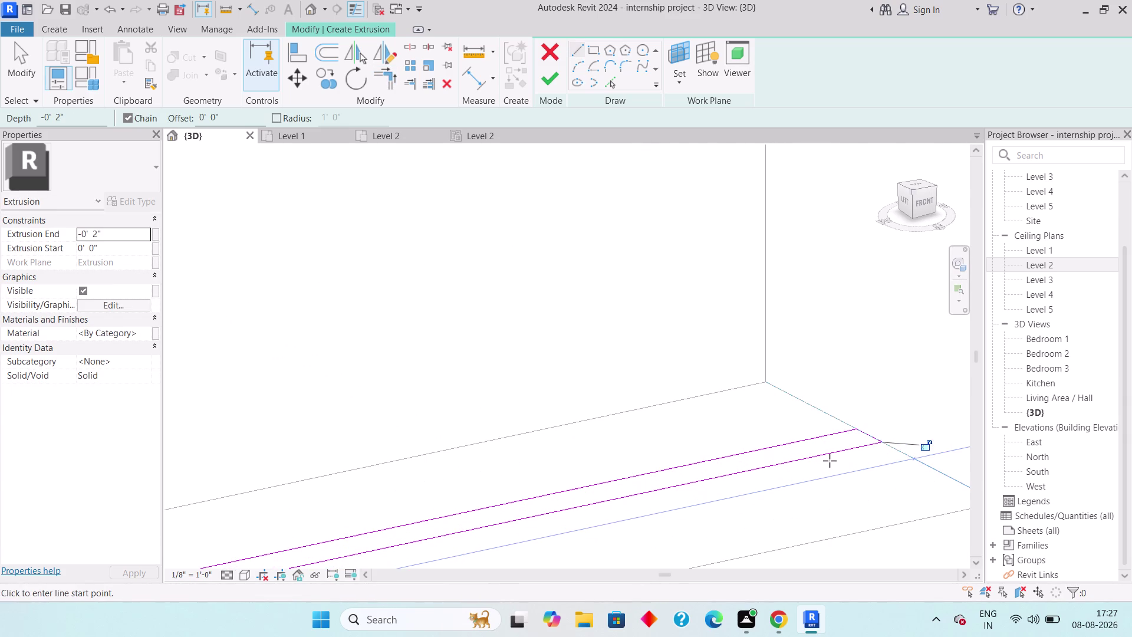
scroll(down, 3)
middle_drag(572, 408, 962, 435)
scroll(down, 3)
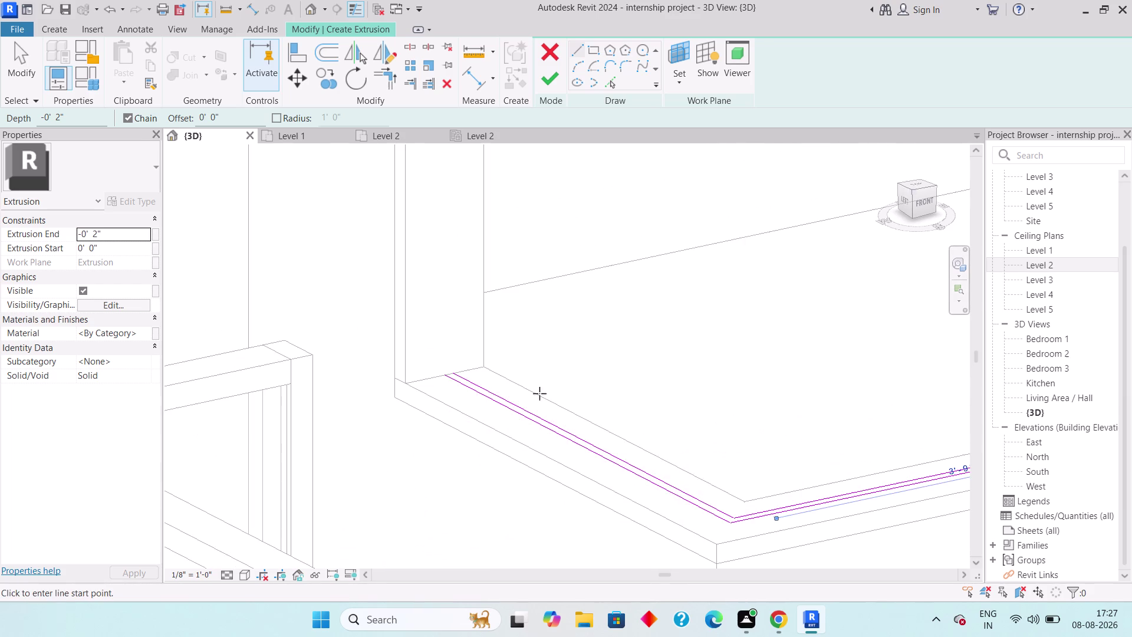
scroll(up, 3)
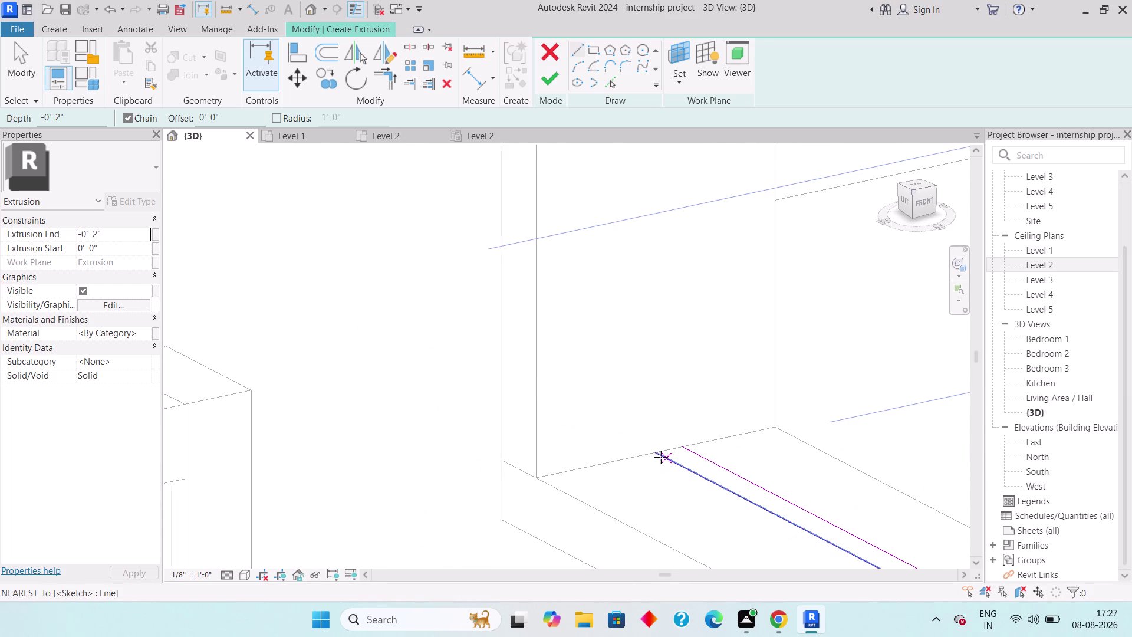
click(655, 450)
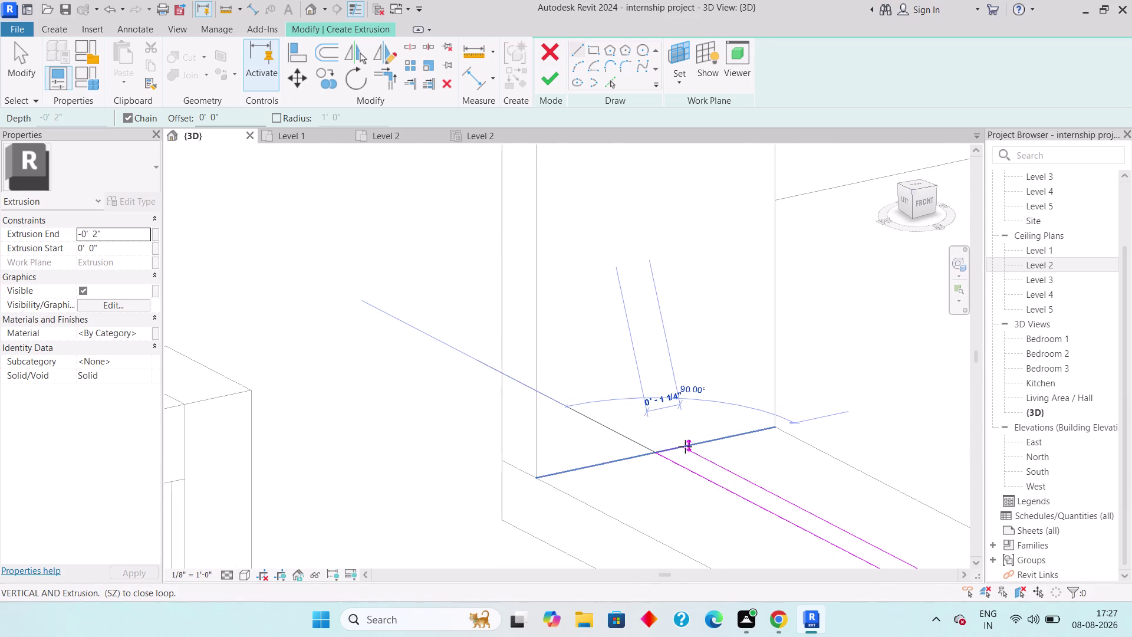
click(682, 447)
scroll(down, 3)
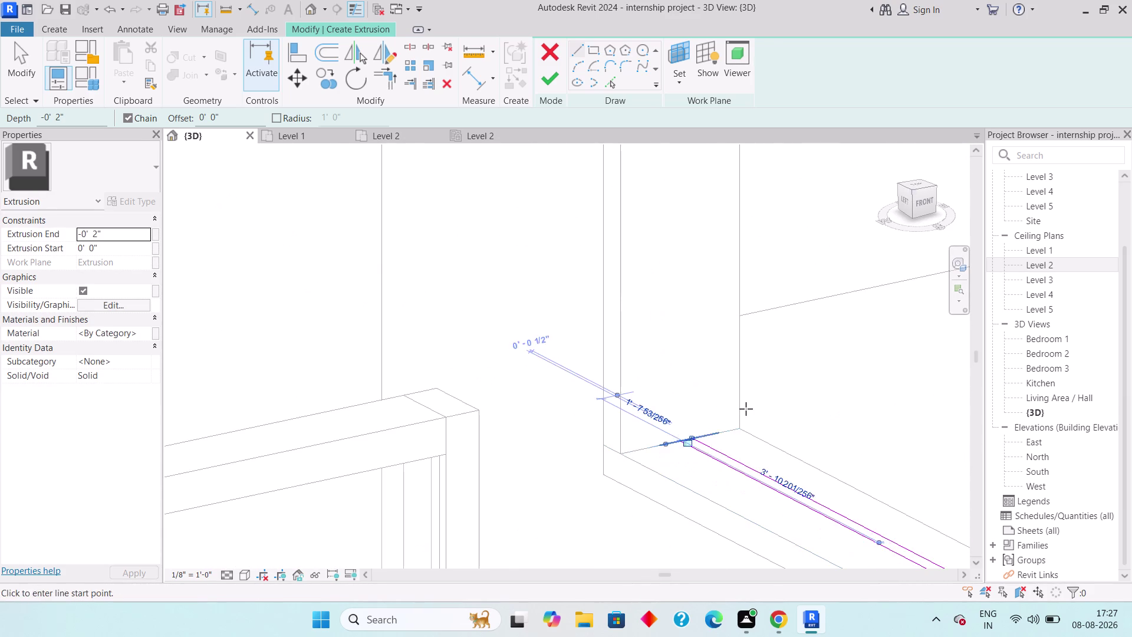
middle_drag(745, 408, 485, 393)
scroll(down, 3)
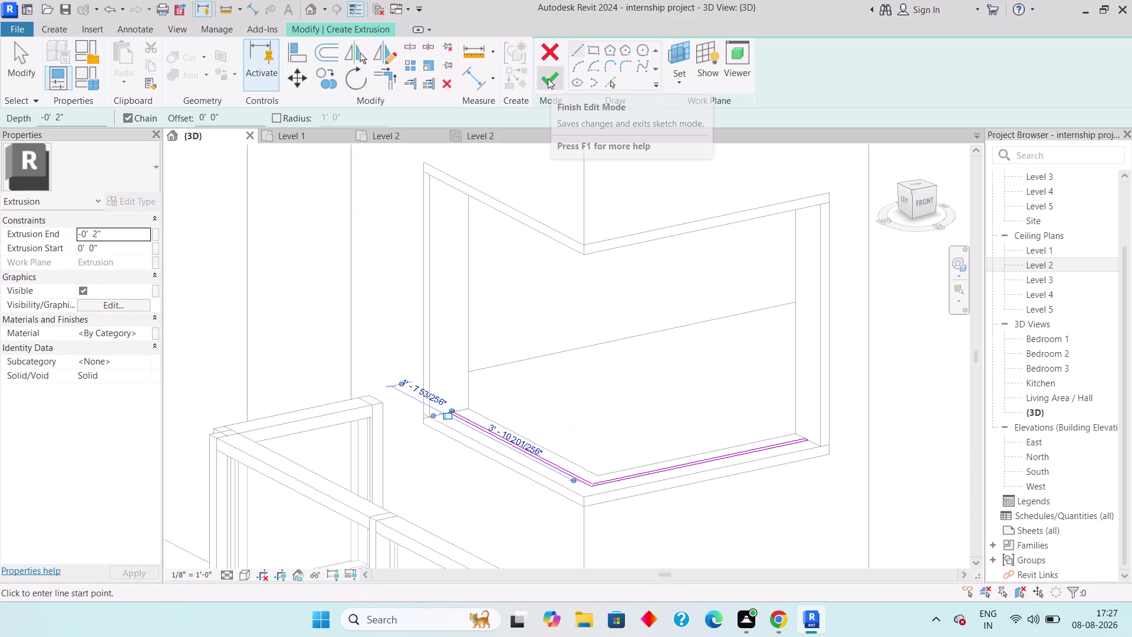
click(547, 79)
Drag the extrusion's top handle up to the top of the opening.
scroll(down, 3)
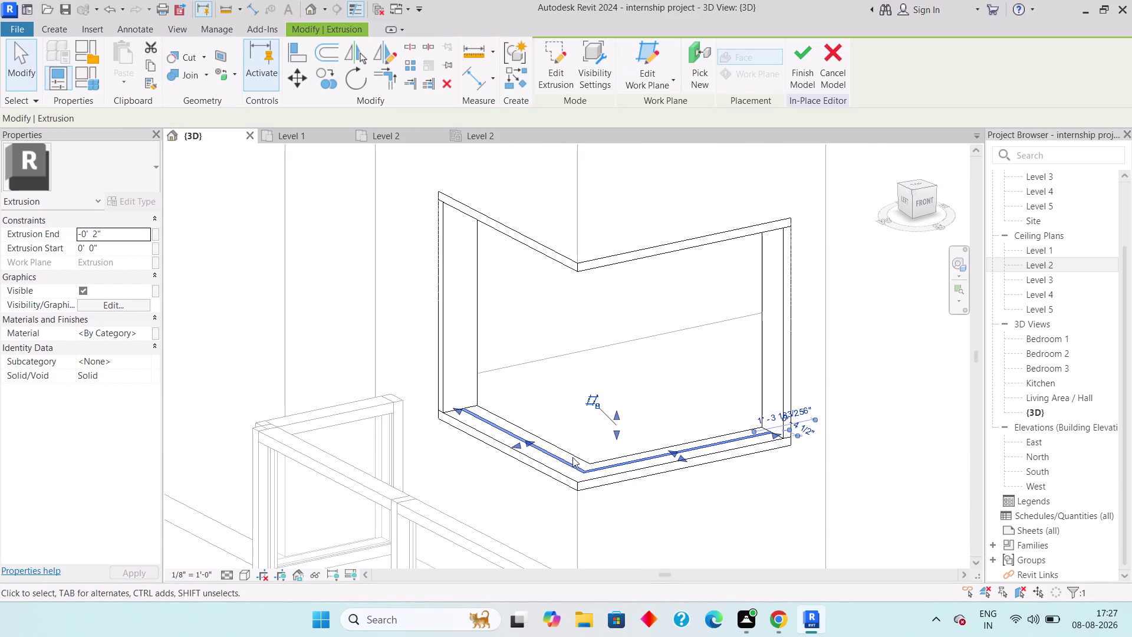
drag(615, 411, 597, 172)
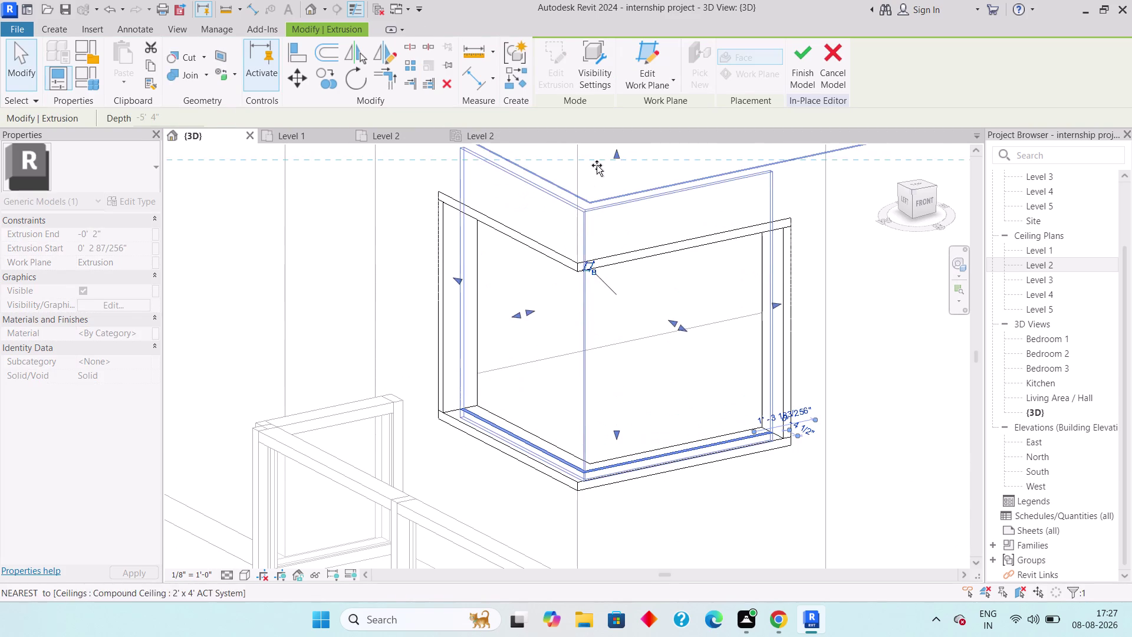
drag(596, 171, 604, 217)
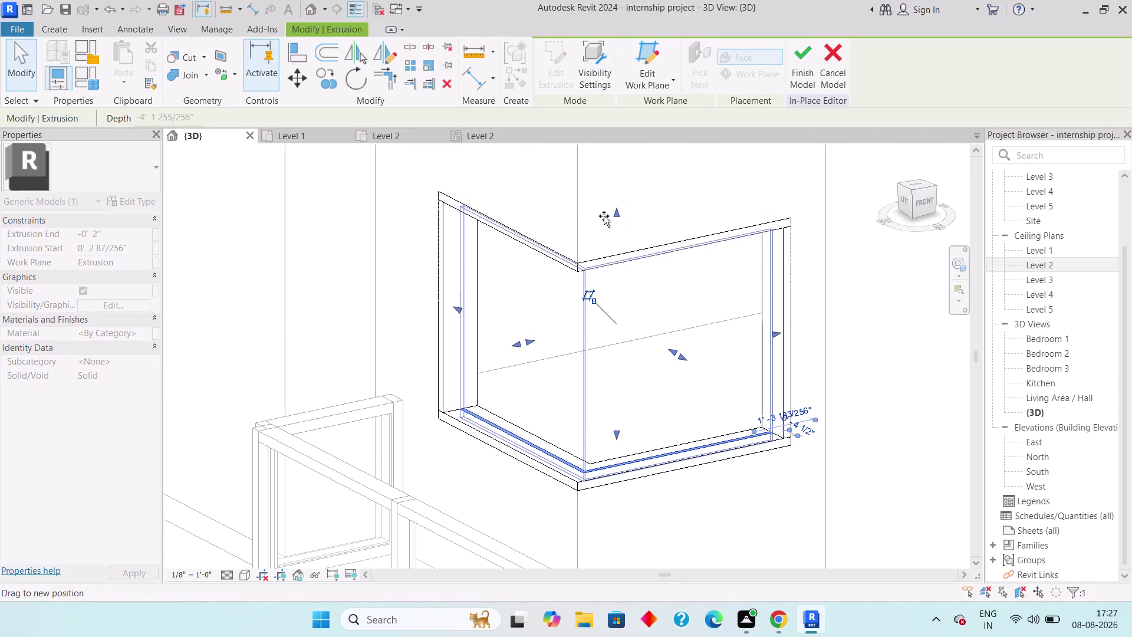
drag(604, 217, 605, 214)
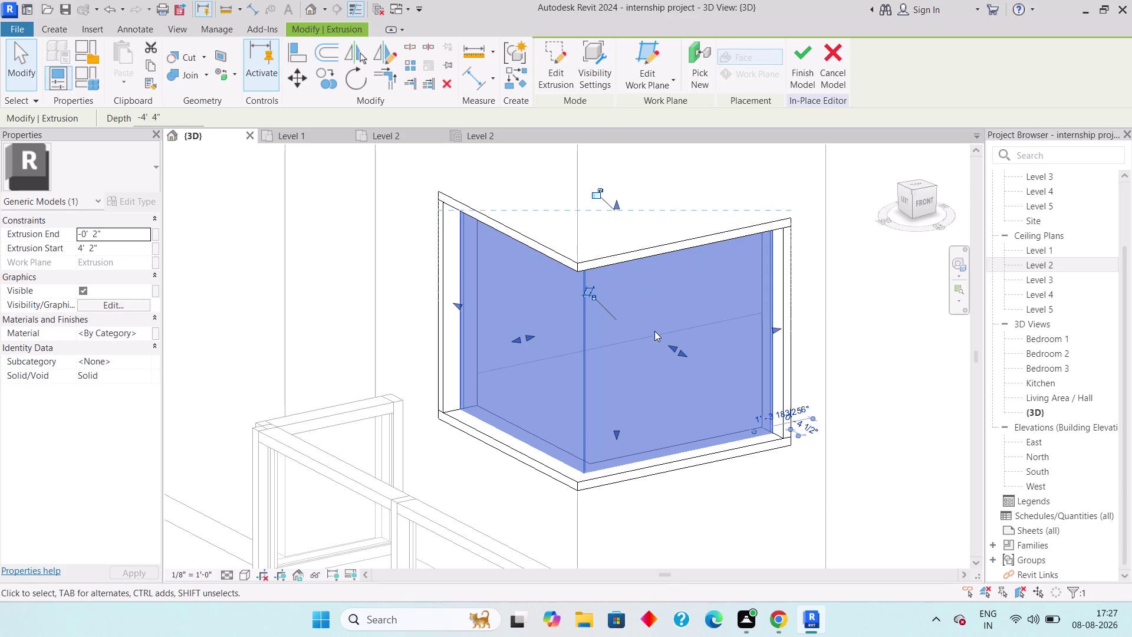
key(Escape)
Assign the Glass - Clear, Grey material to the pane extrusion.
click(581, 377)
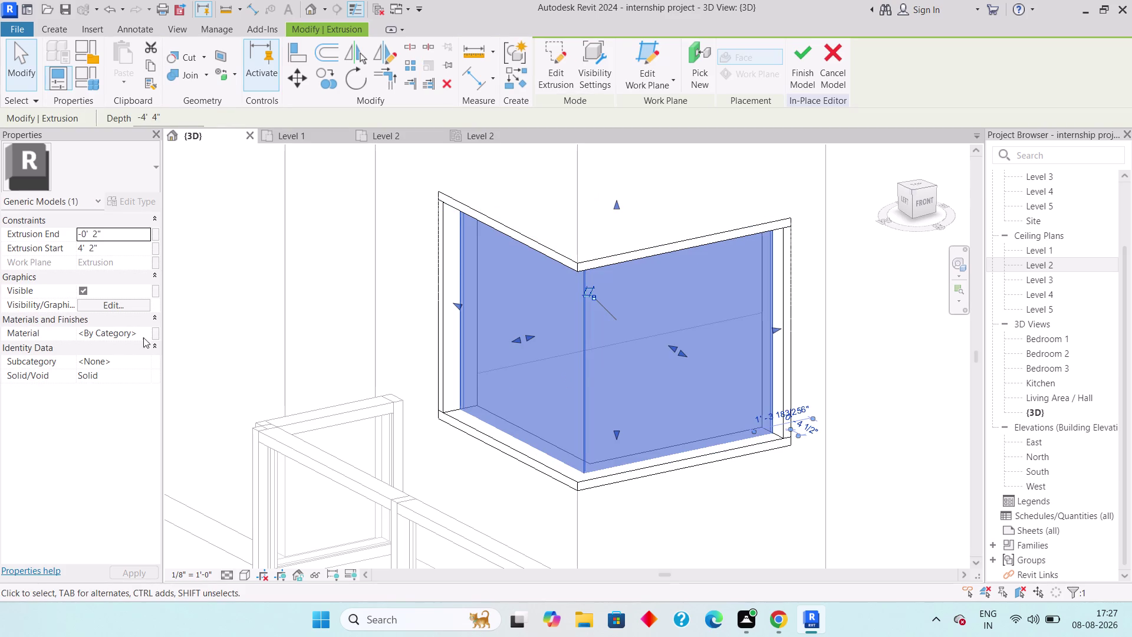
click(132, 332)
click(142, 330)
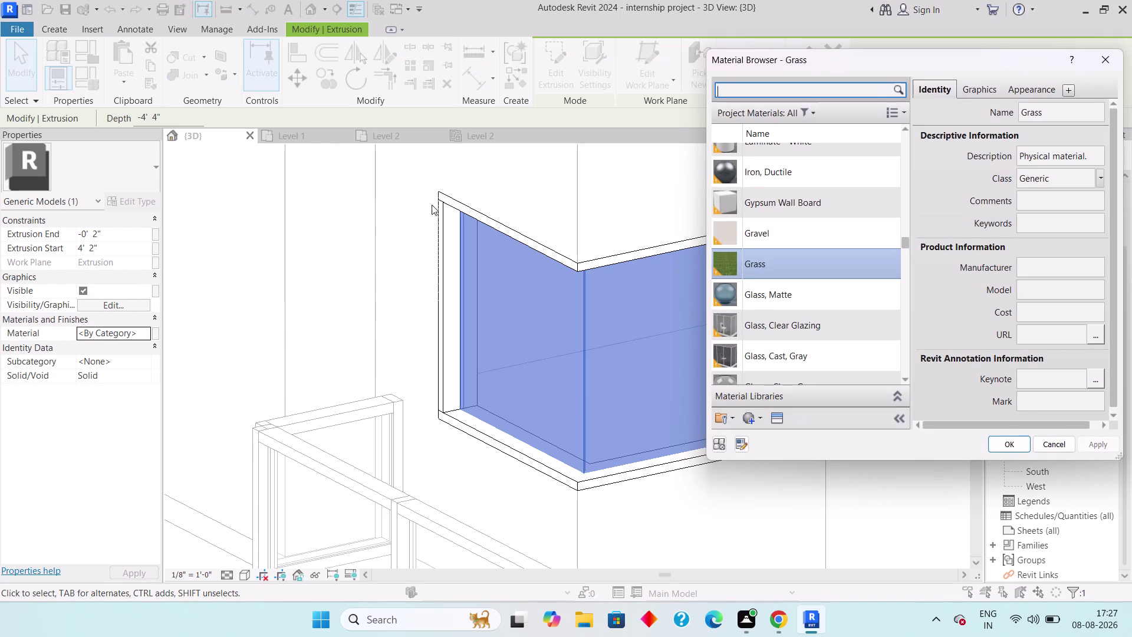
click(802, 107)
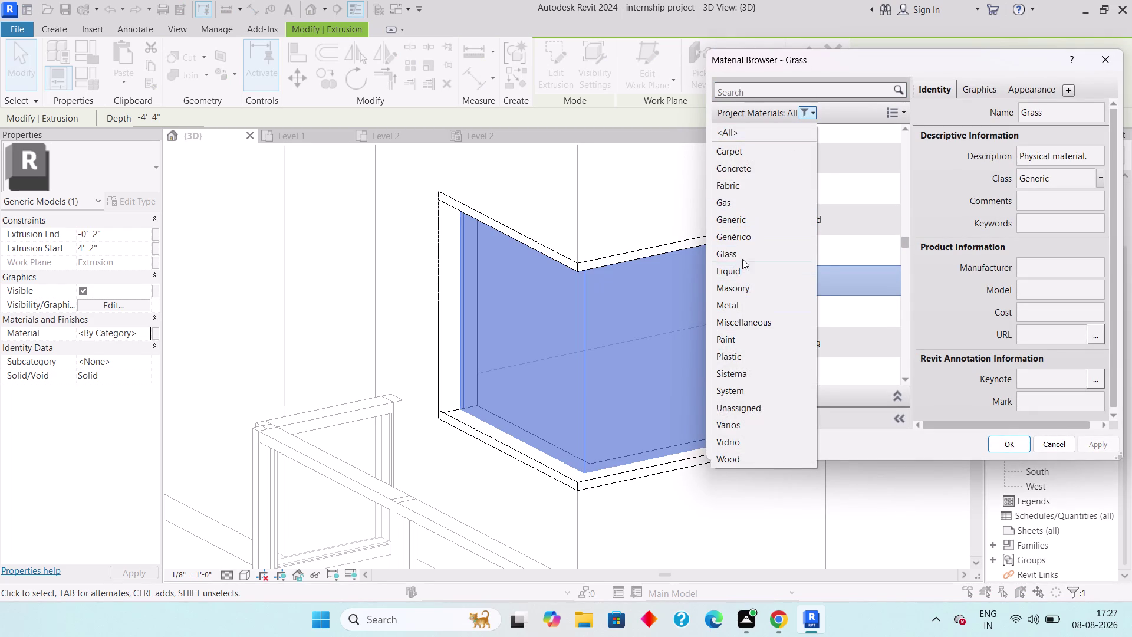
click(742, 256)
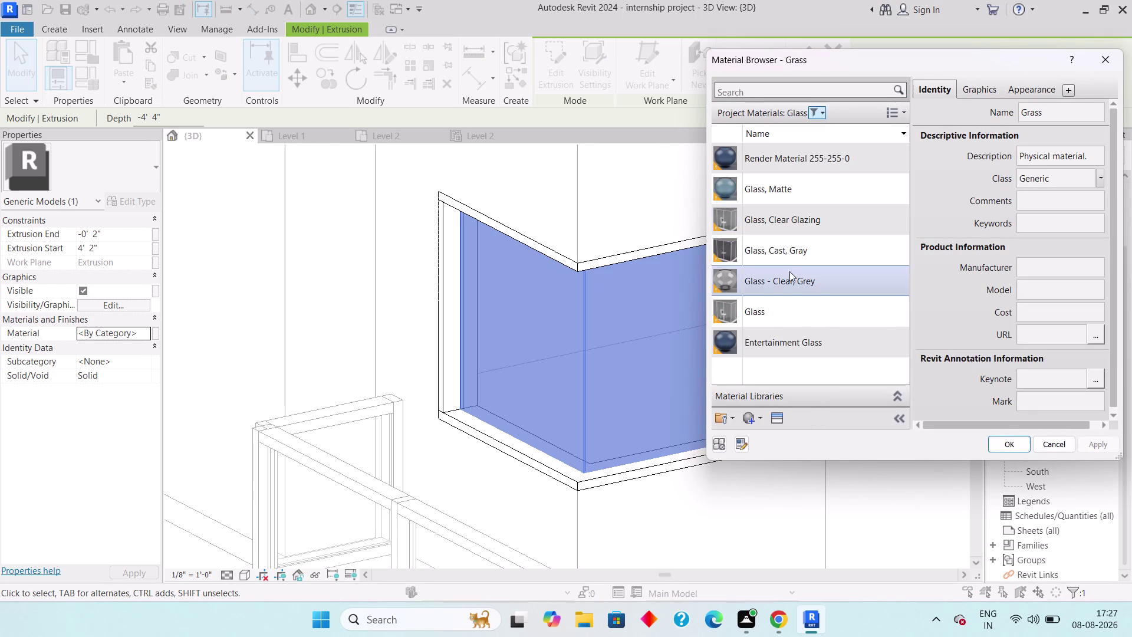
click(767, 285)
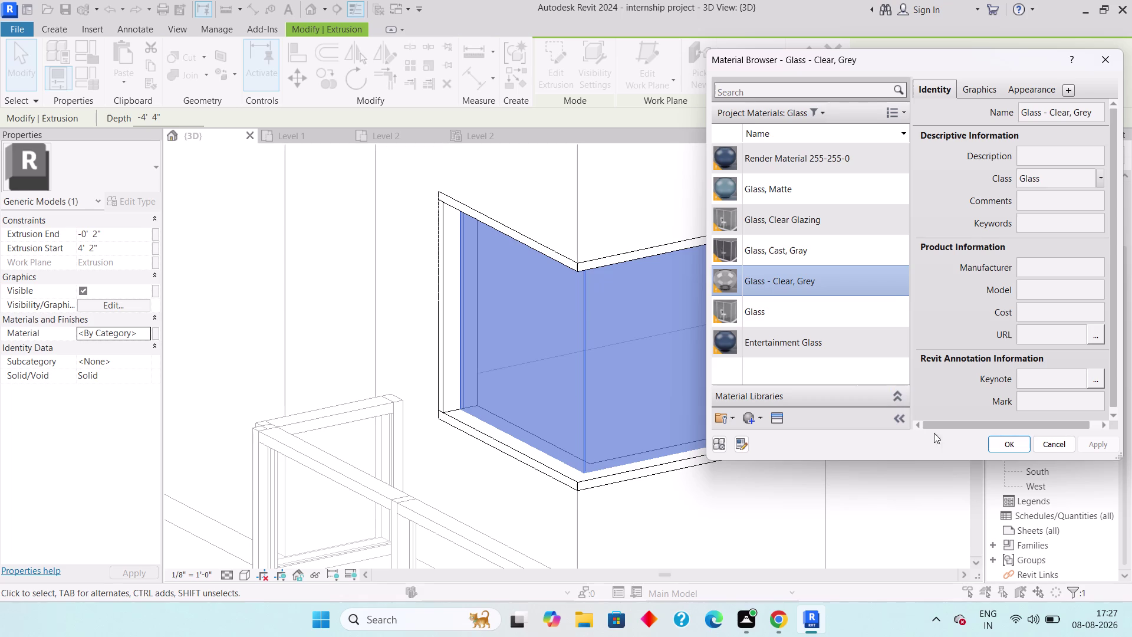
click(1006, 441)
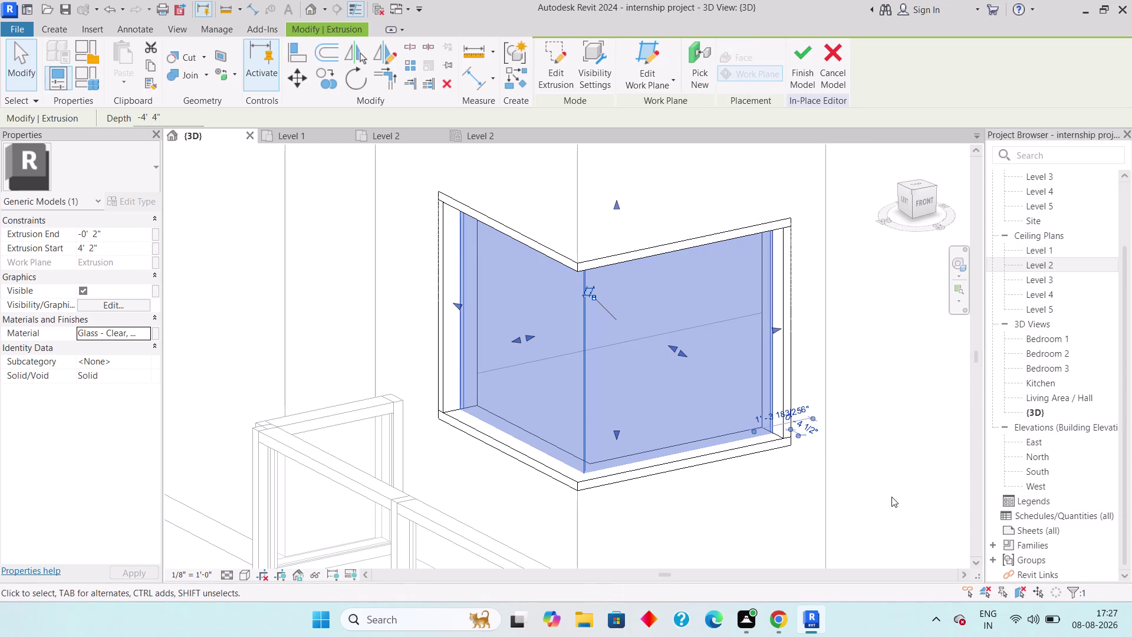
key(Escape)
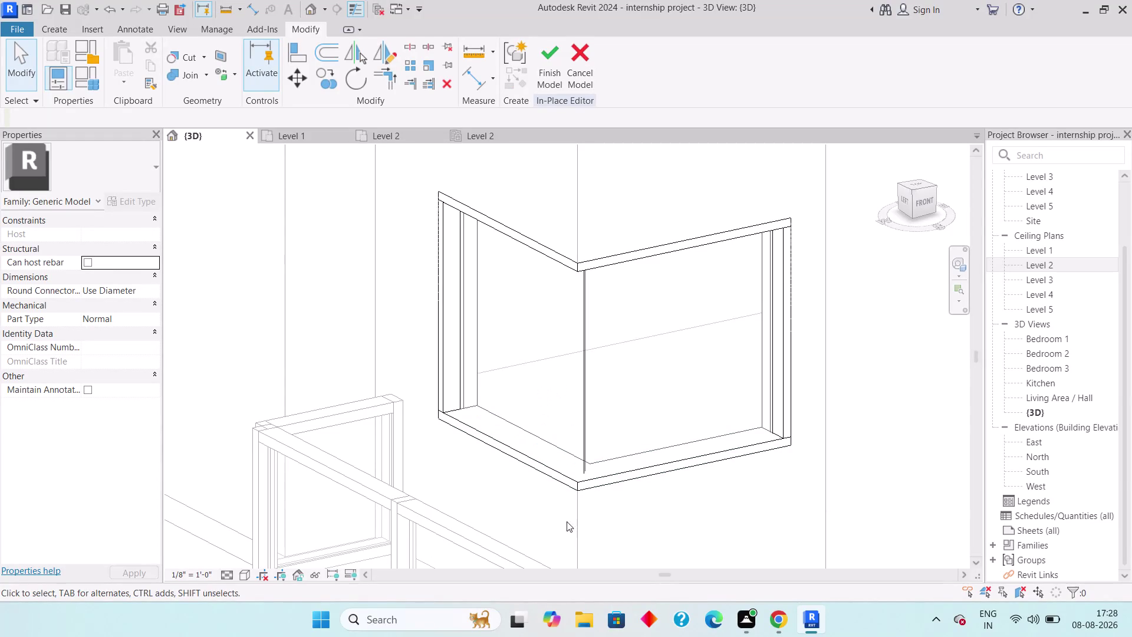
scroll(down, 3)
middle_drag(696, 426, 313, 394)
scroll(down, 3)
scroll(down, 3)
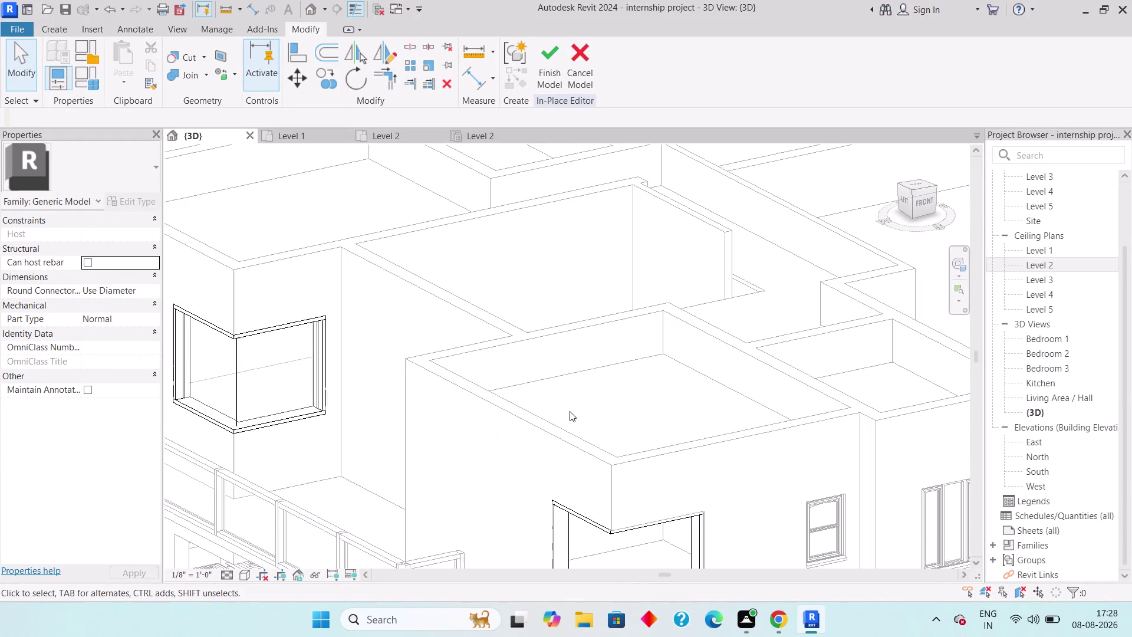
scroll(down, 3)
middle_drag(589, 421, 560, 400)
scroll(up, 3)
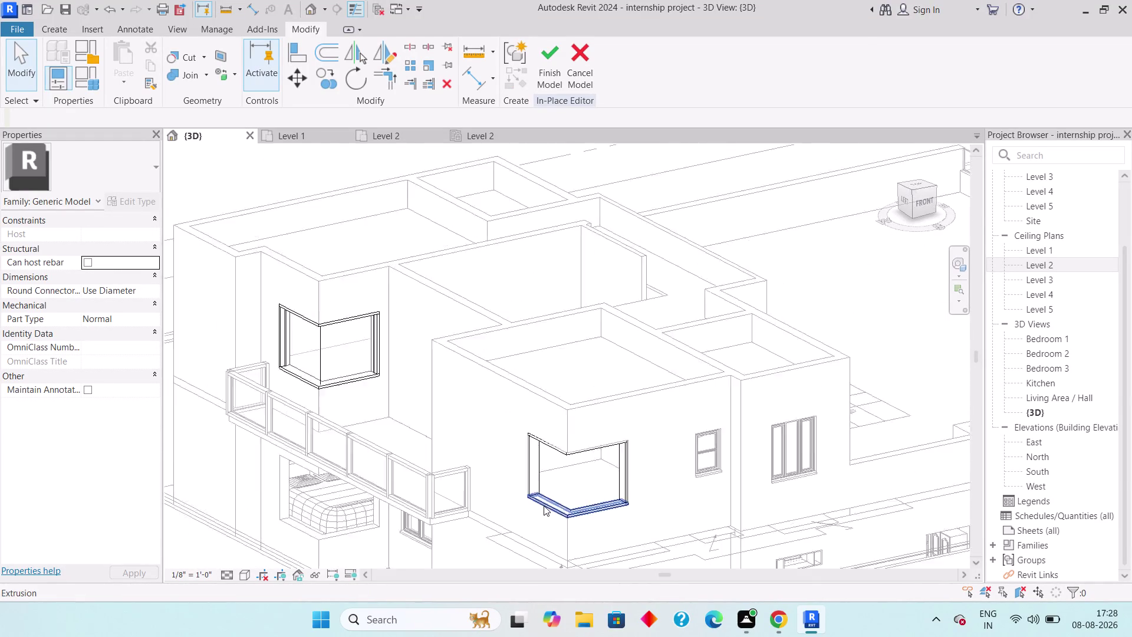
scroll(up, 3)
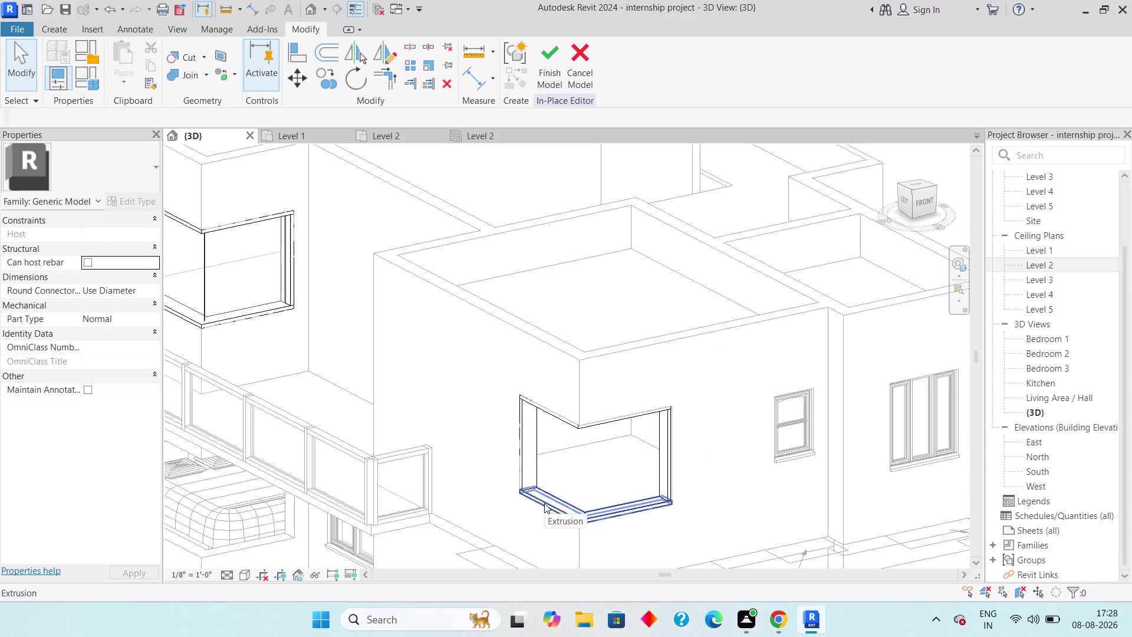
scroll(up, 3)
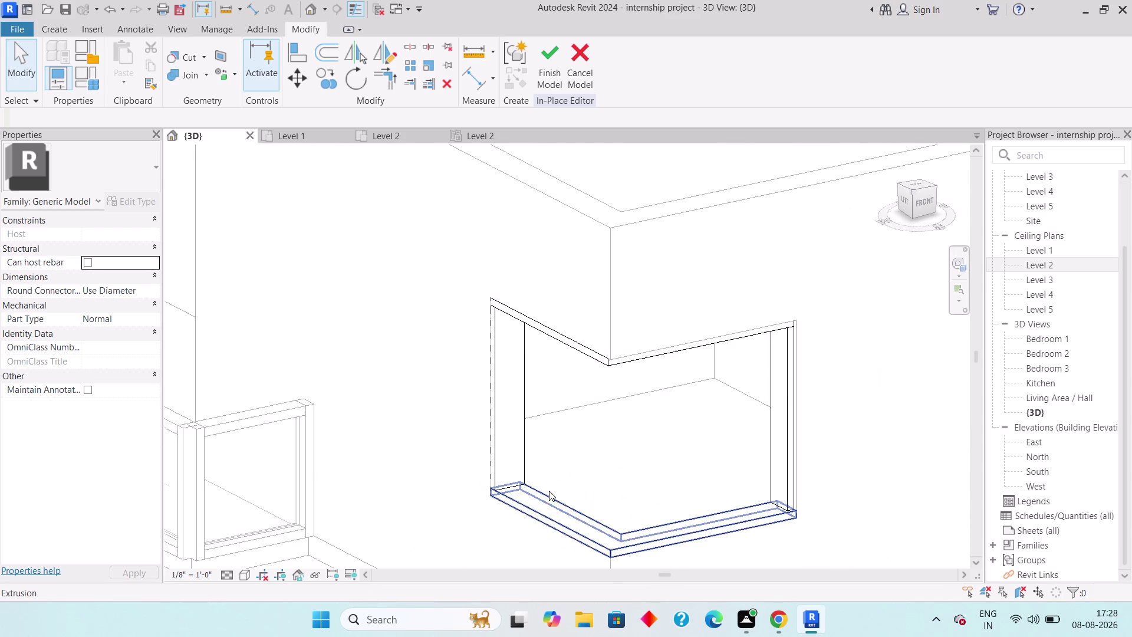
scroll(up, 3)
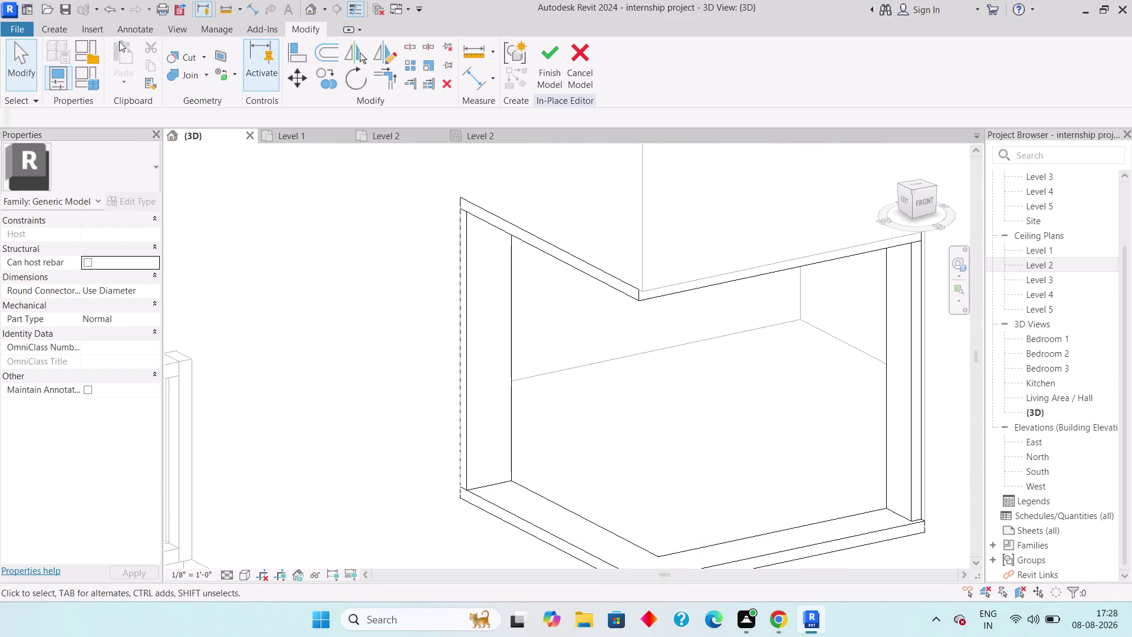
click(57, 30)
Start a new extrusion sketch, set its work plane, and choose the Line draw tool.
click(115, 52)
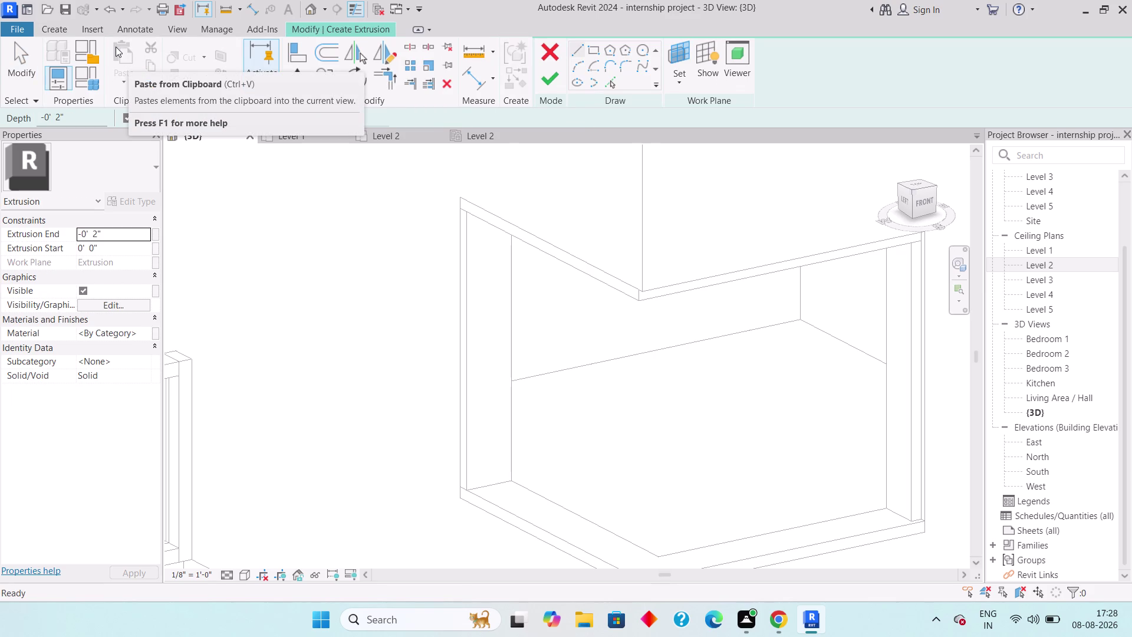
click(57, 24)
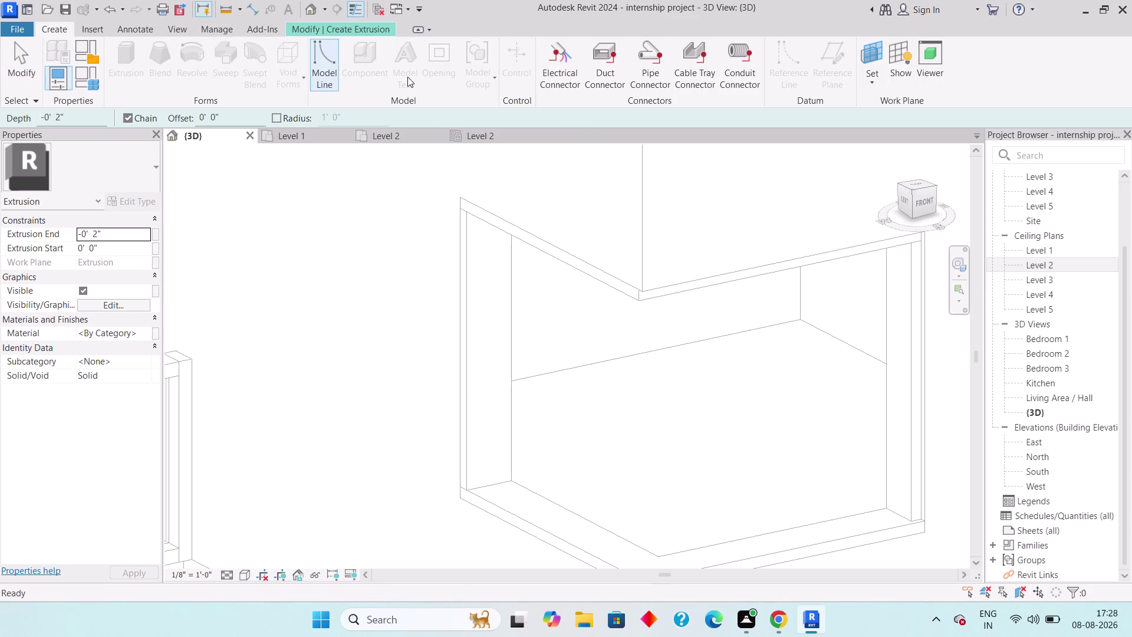
click(335, 26)
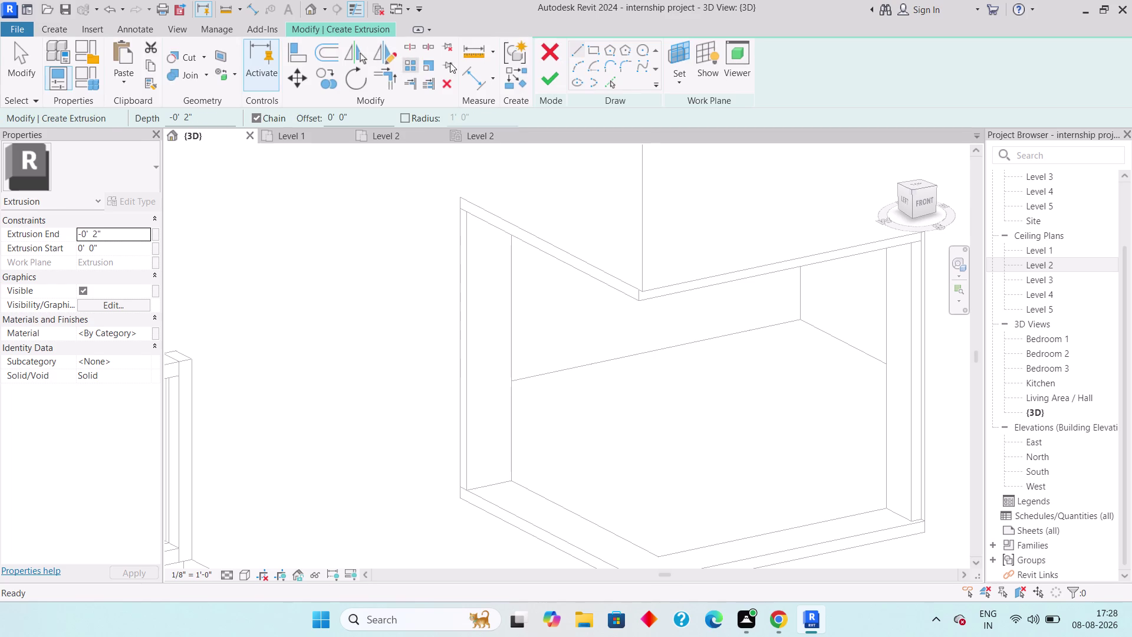
click(672, 76)
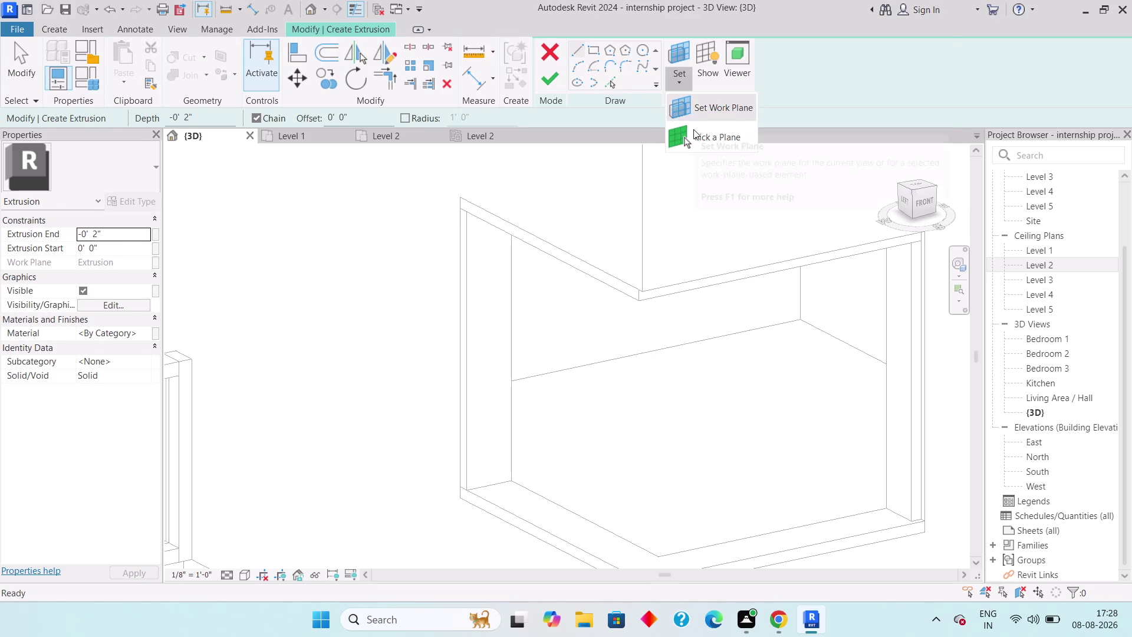
click(693, 129)
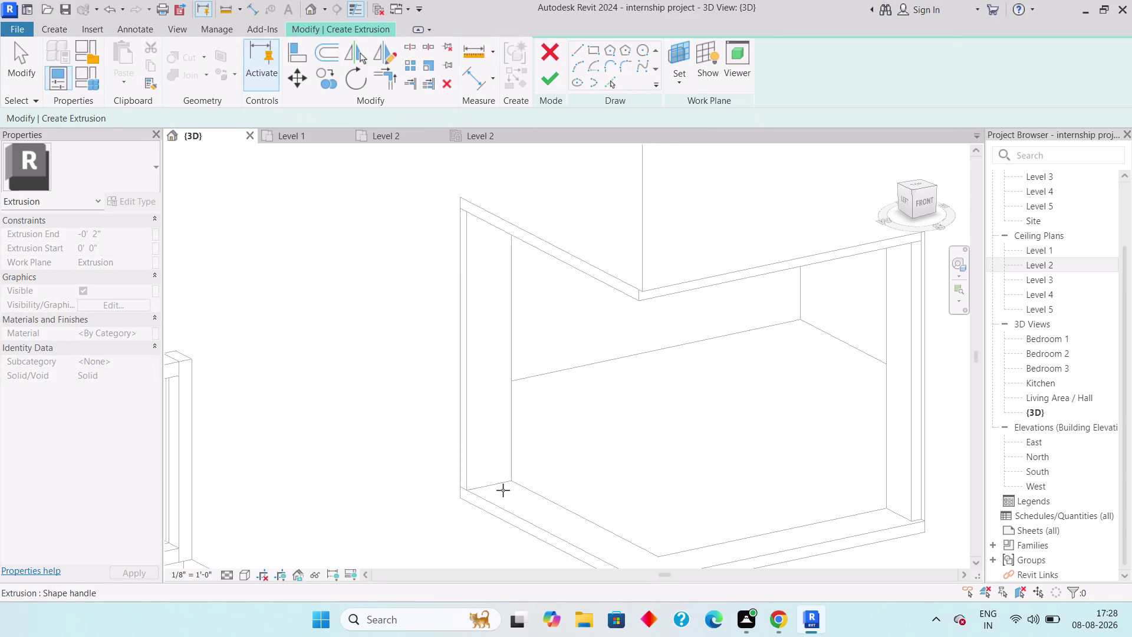
click(513, 484)
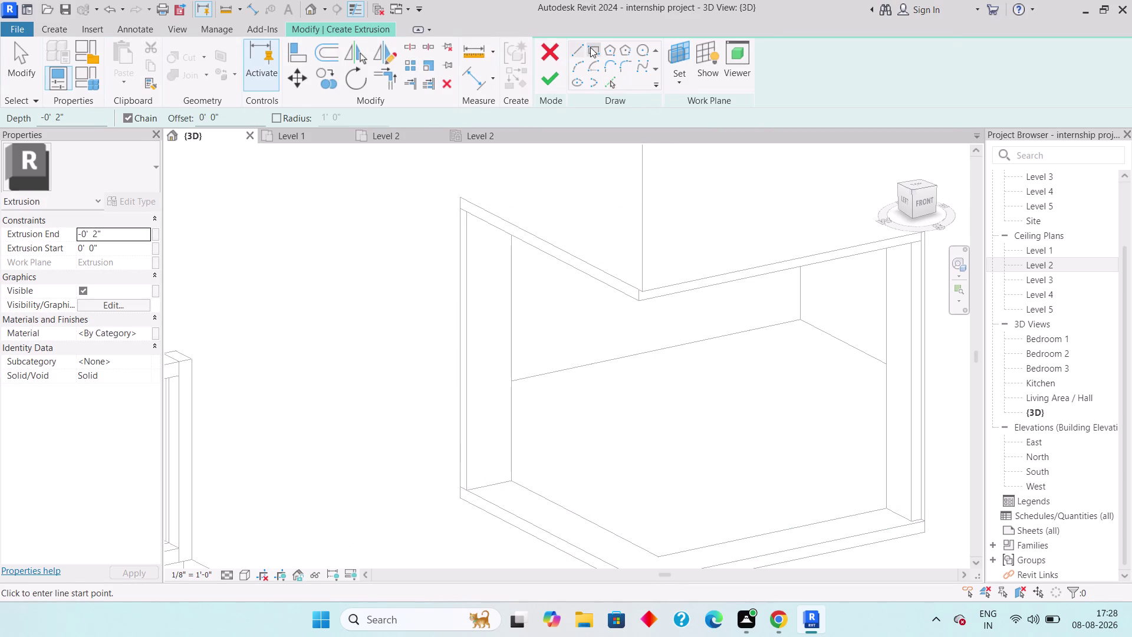
click(576, 53)
click(576, 47)
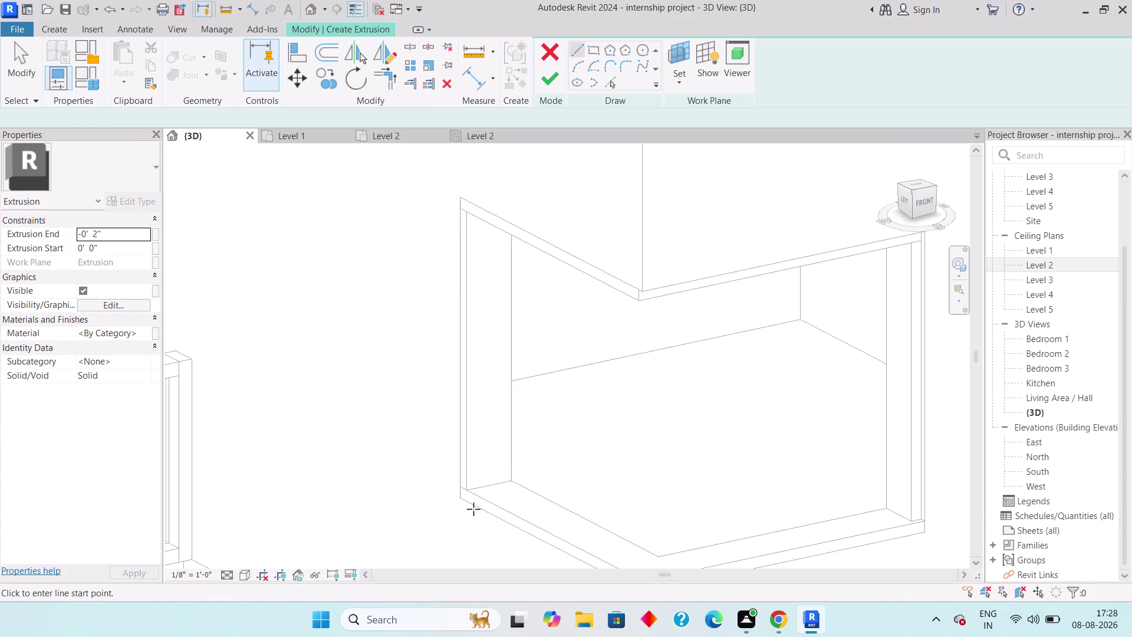
scroll(up, 3)
Draw two sketch lines along the sill and trim them into a corner.
click(506, 476)
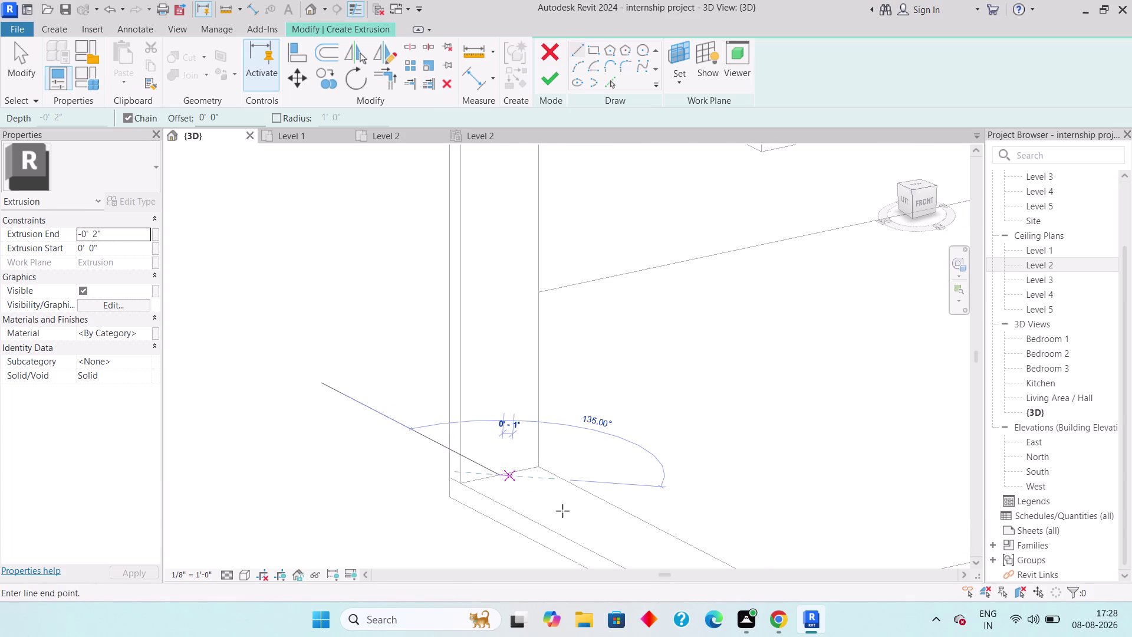
middle_drag(596, 521, 441, 348)
scroll(down, 3)
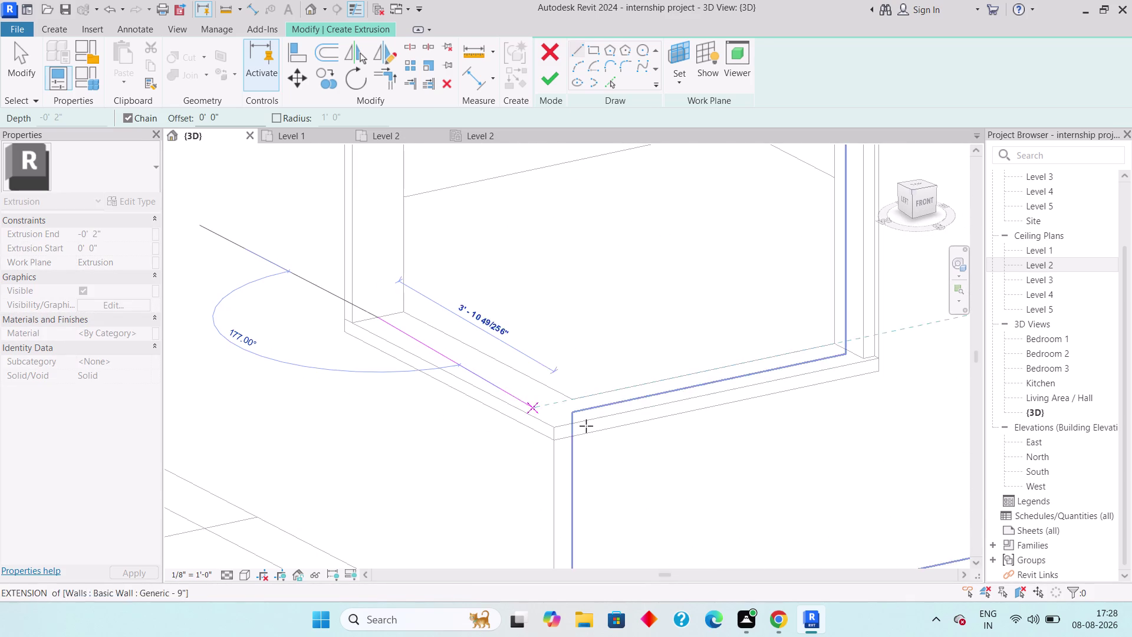
click(624, 458)
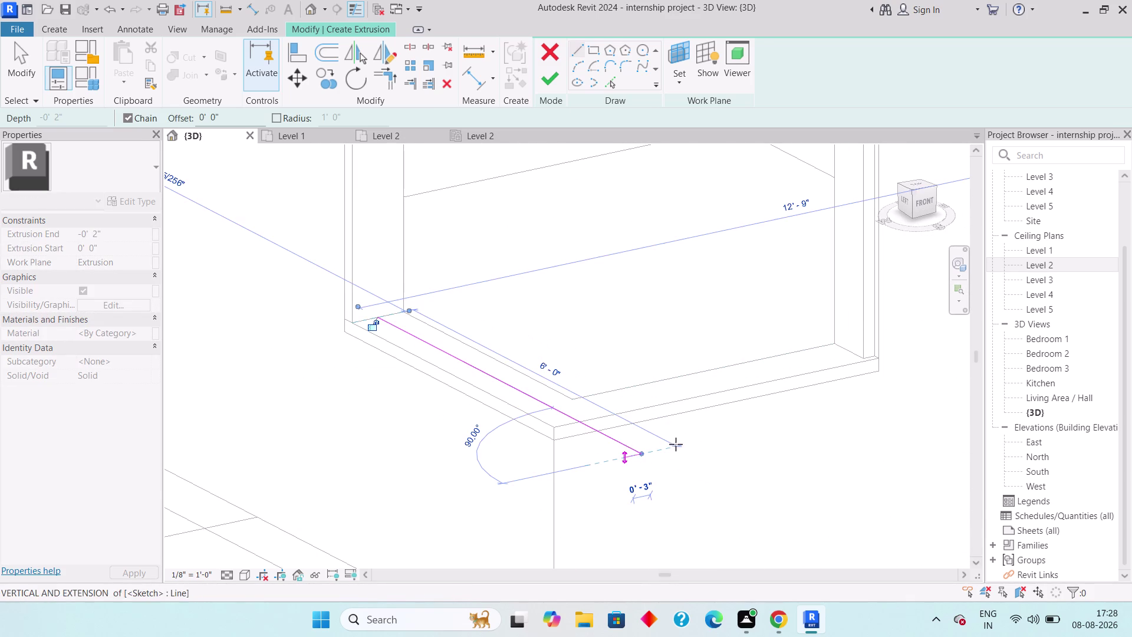
key(Escape)
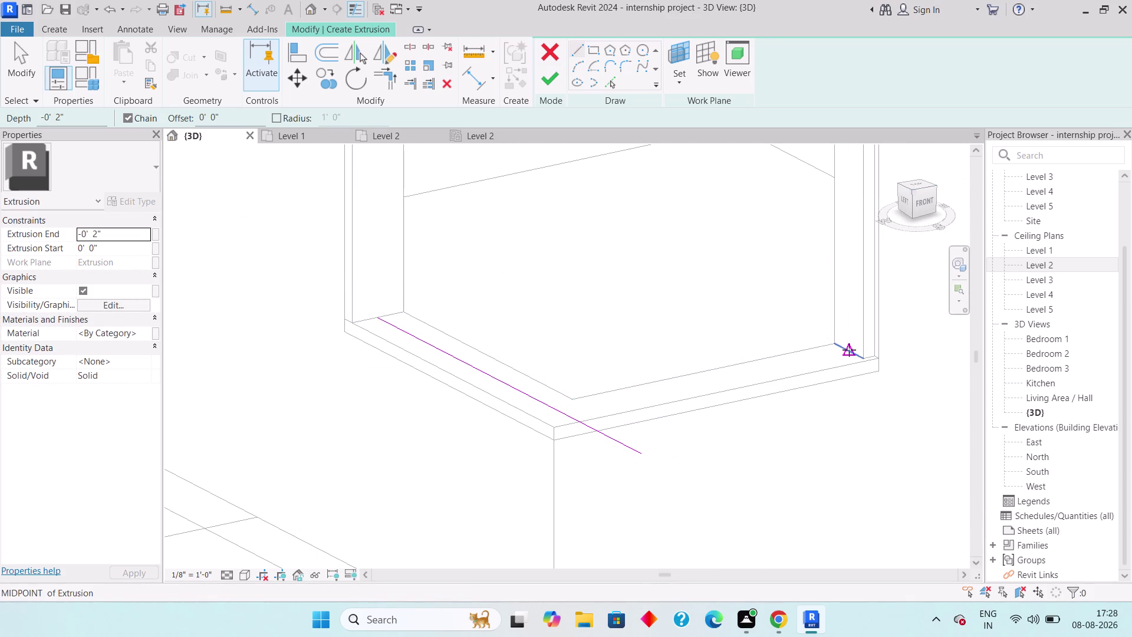
click(848, 349)
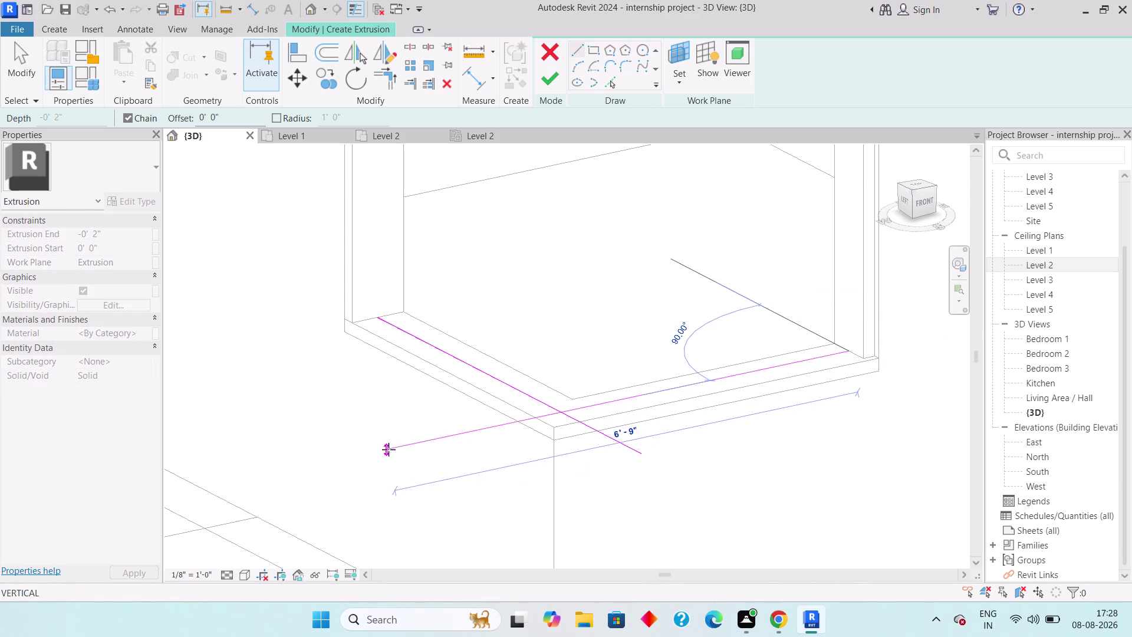
click(469, 432)
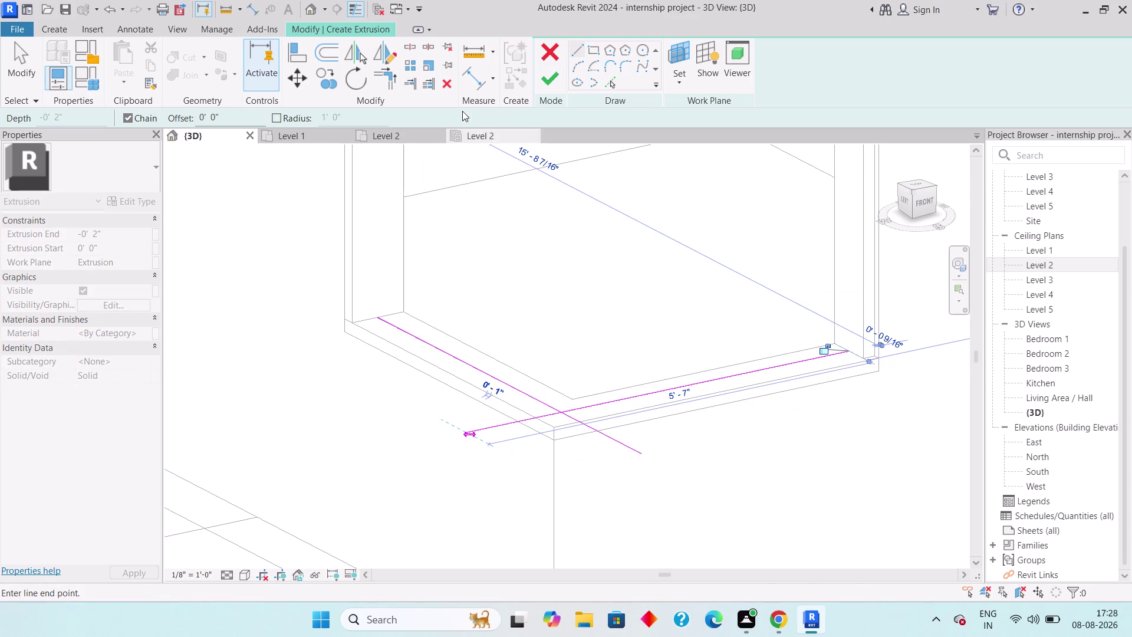
key(Escape)
click(386, 89)
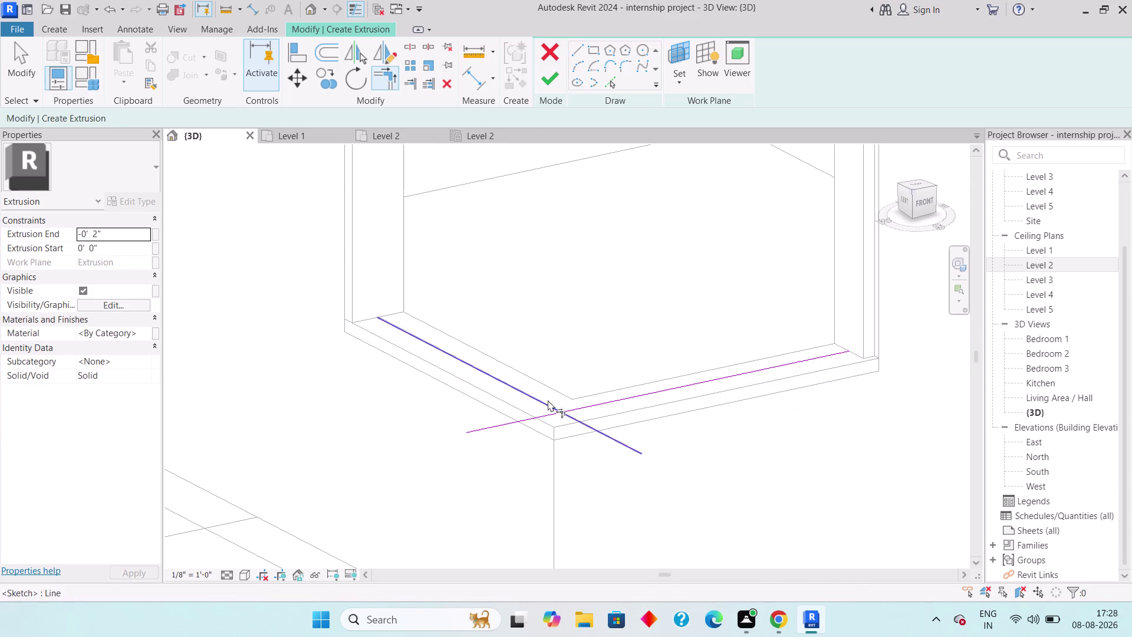
click(548, 400)
click(597, 402)
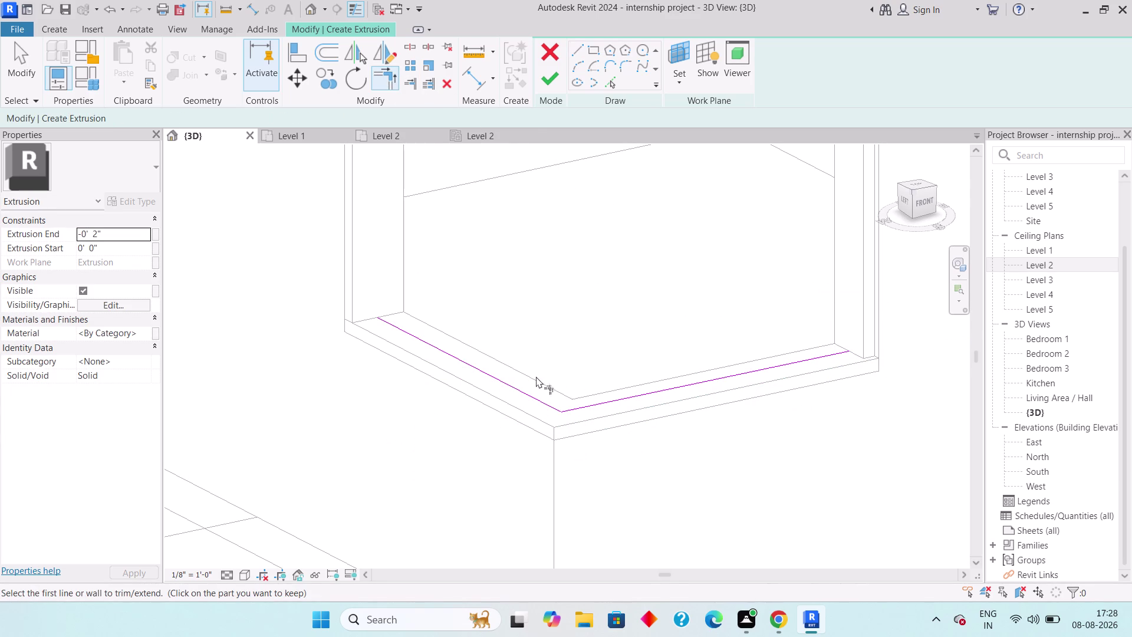
Offset the sill lines 0' 1" with Copy to form the inner edge.
click(330, 55)
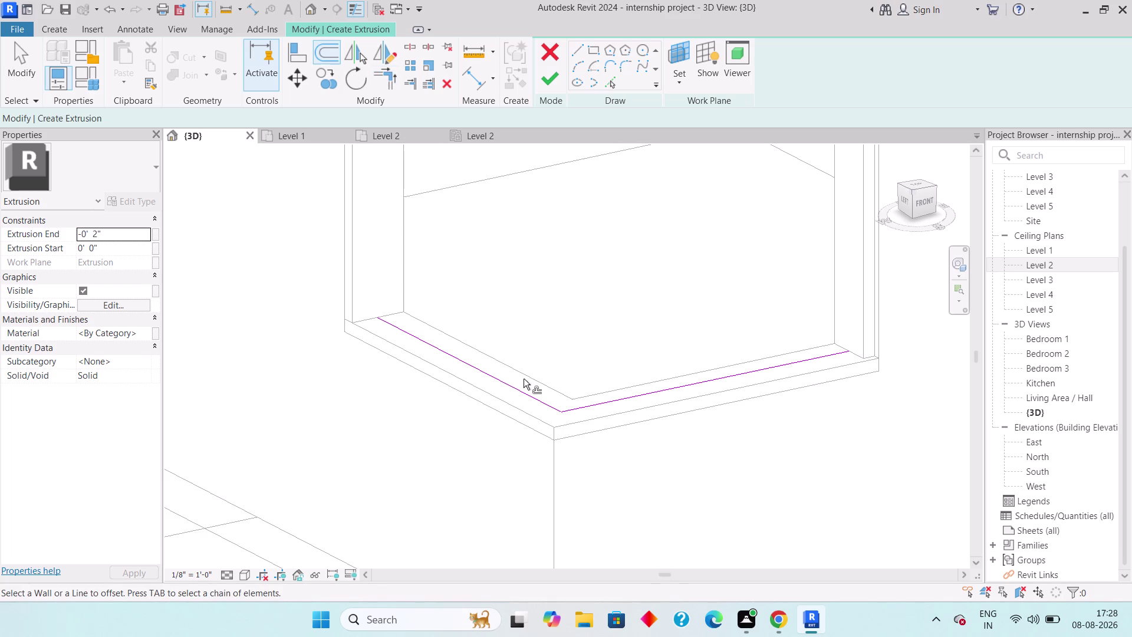
click(524, 388)
click(598, 401)
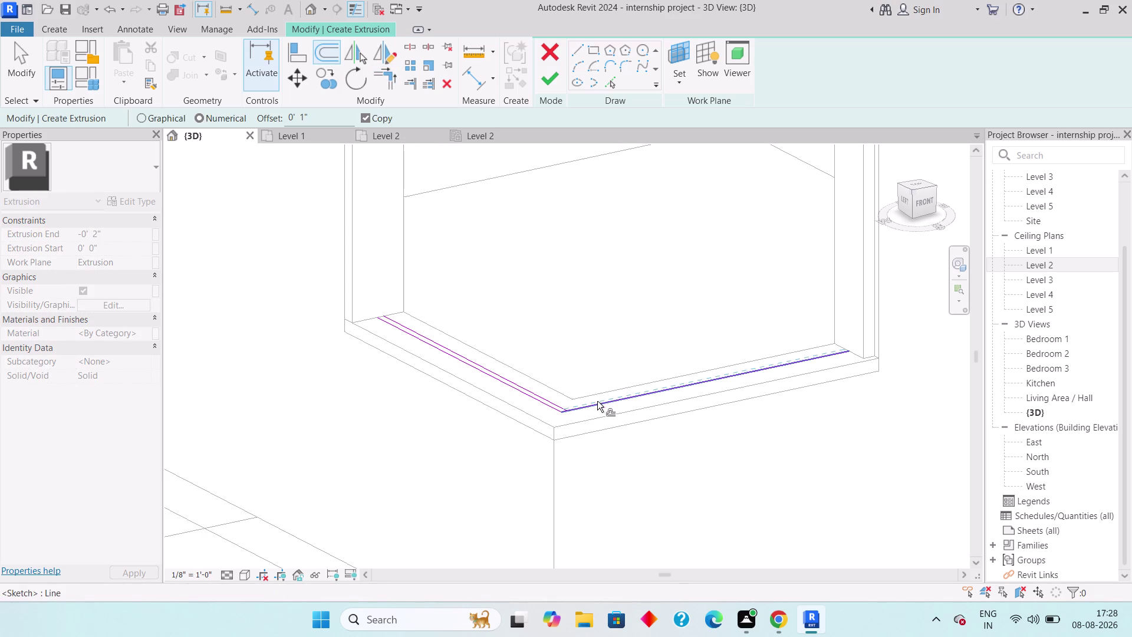
click(385, 81)
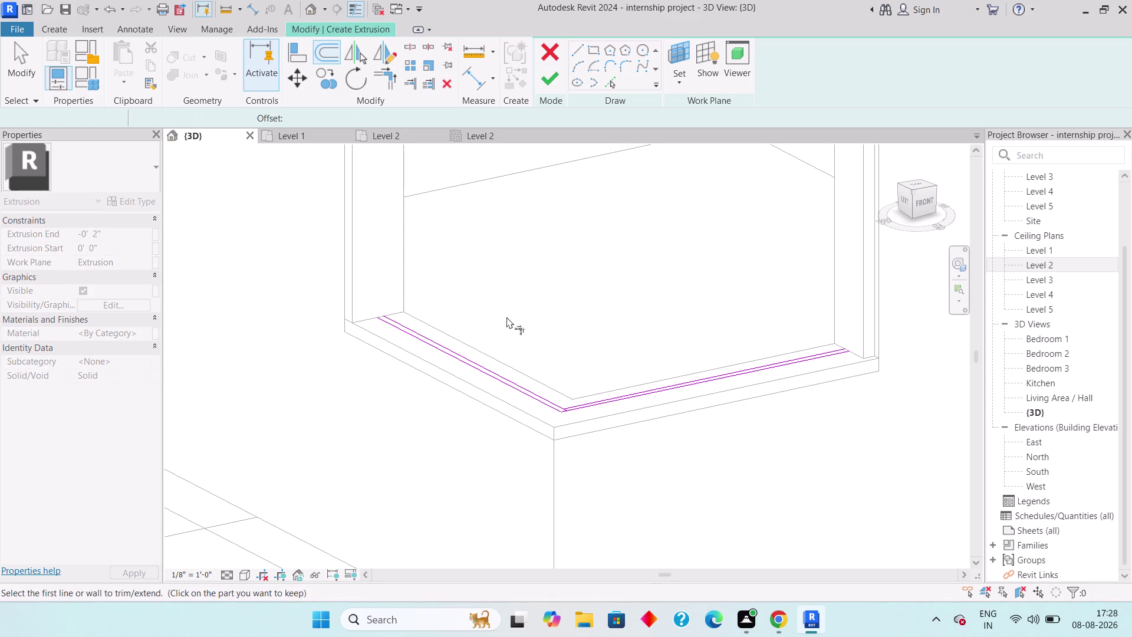
scroll(up, 3)
click(542, 394)
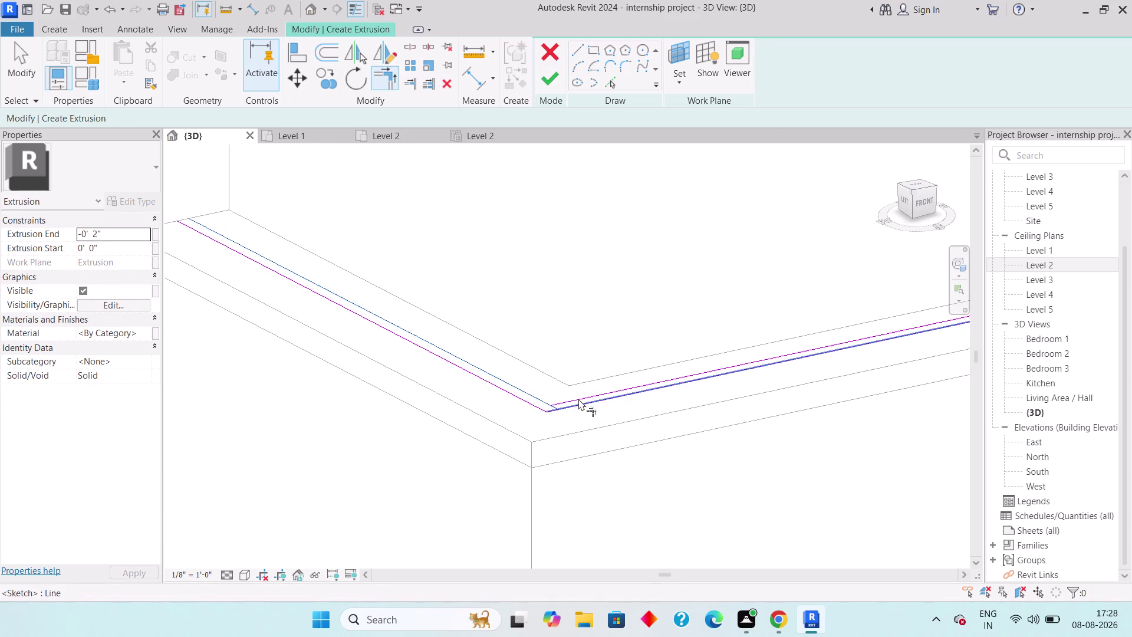
click(578, 398)
key(ctrl+z)
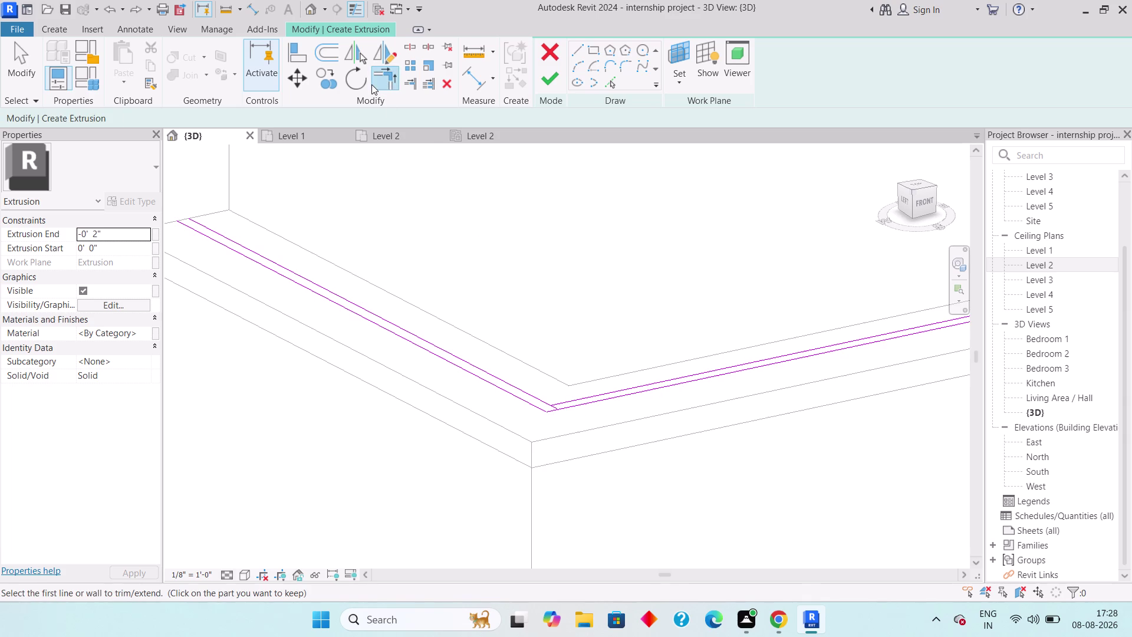
drag(377, 78, 382, 84)
Trim the offset inner lines into a corner.
click(512, 381)
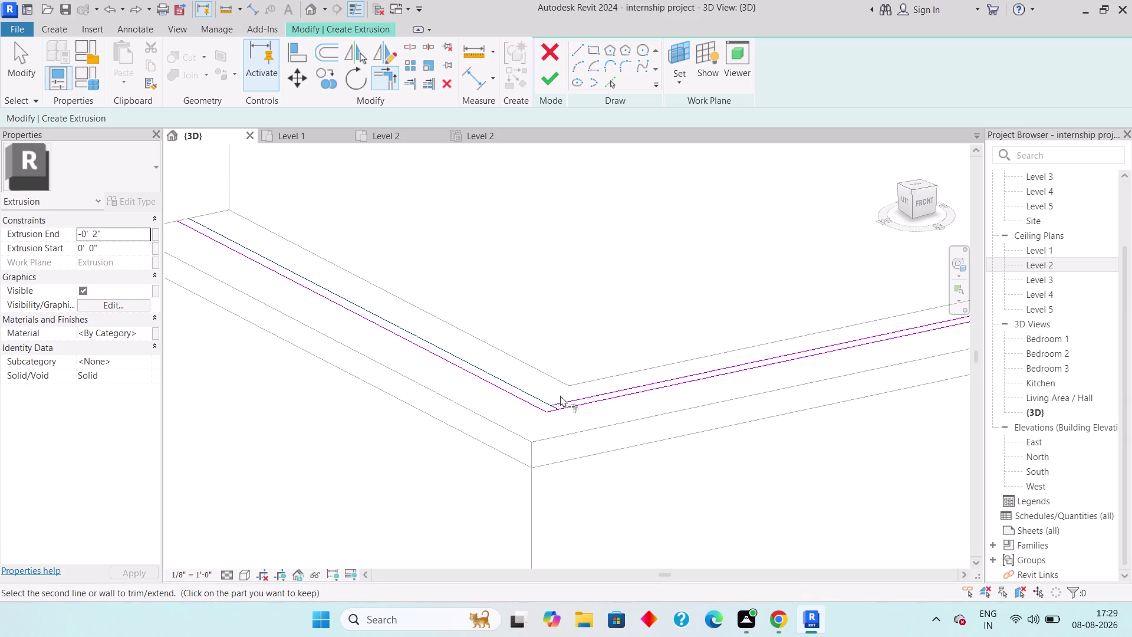
click(562, 398)
scroll(down, 3)
scroll(down, 3)
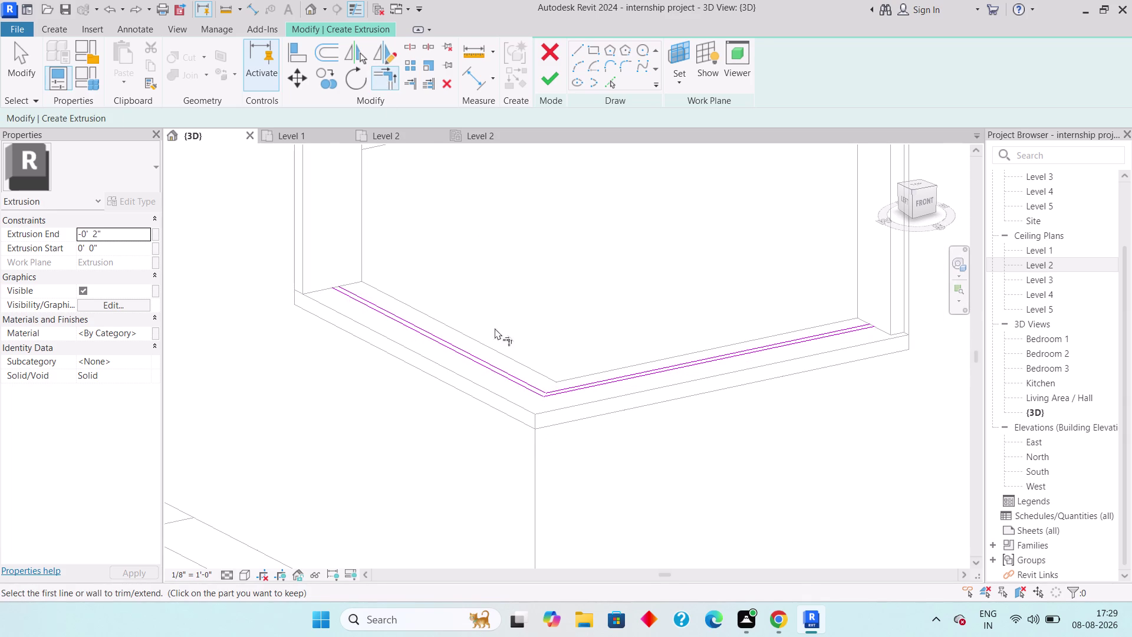
click(578, 45)
scroll(up, 3)
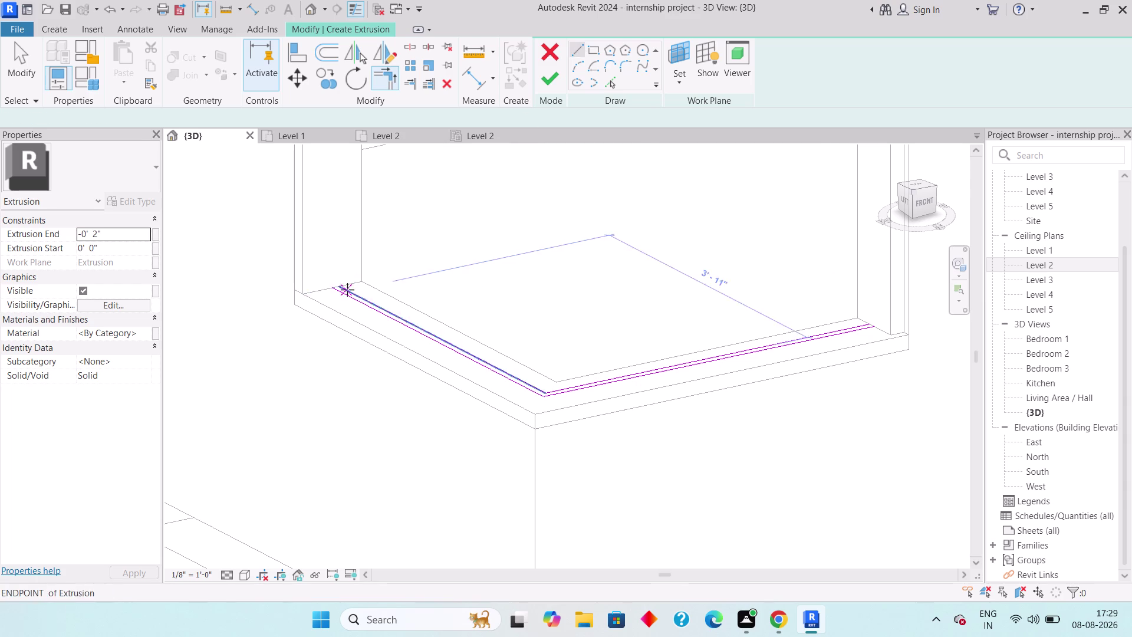
scroll(up, 3)
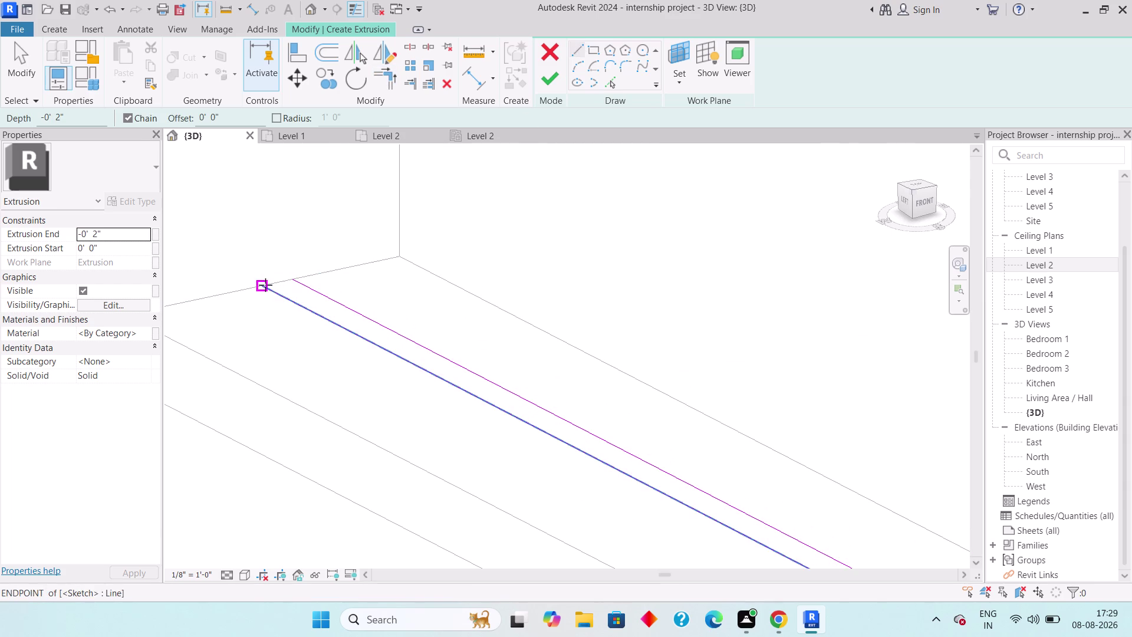
Draw a closing line across one end of the L-shaped profile.
click(265, 285)
click(292, 280)
scroll(down, 3)
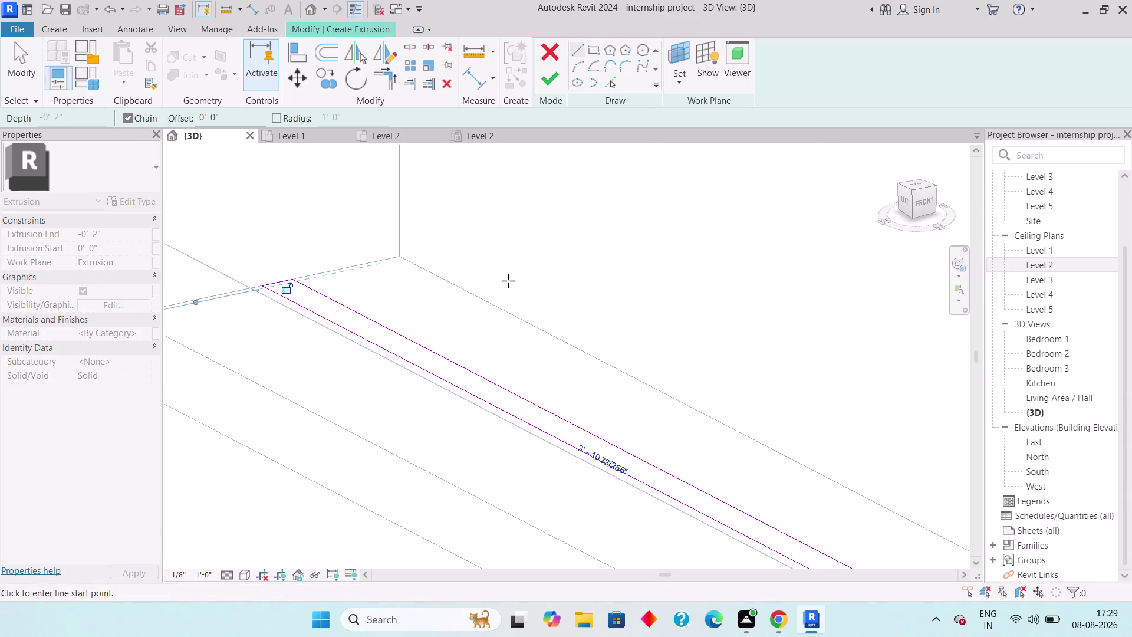
middle_drag(513, 280, 267, 256)
scroll(down, 3)
middle_drag(499, 279, 343, 311)
scroll(down, 3)
scroll(up, 3)
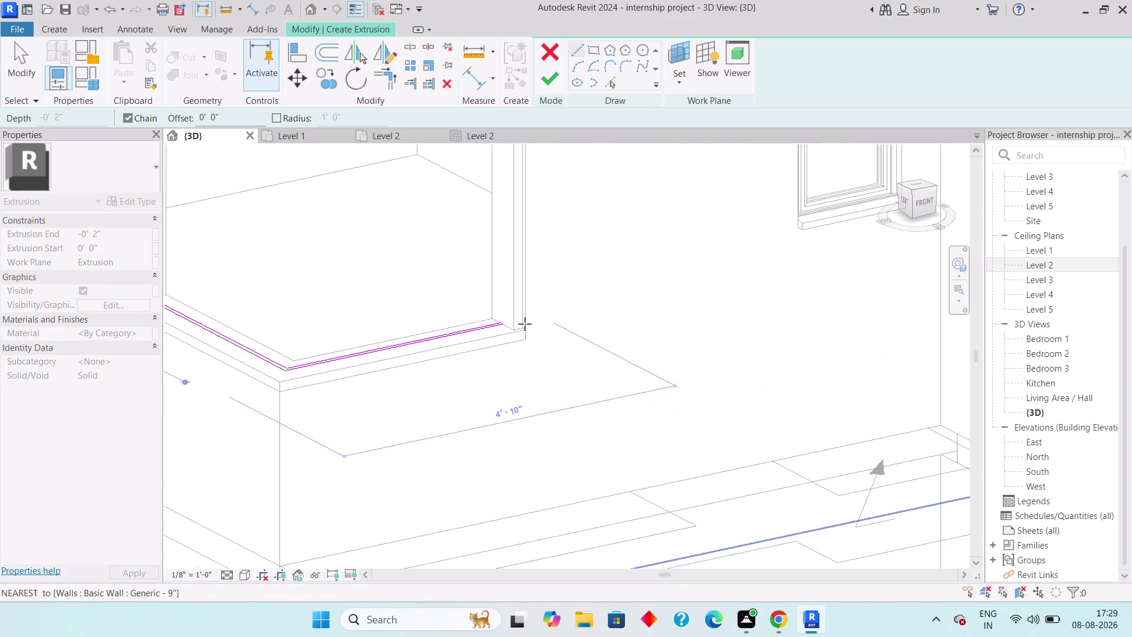
scroll(up, 3)
middle_drag(457, 326, 501, 366)
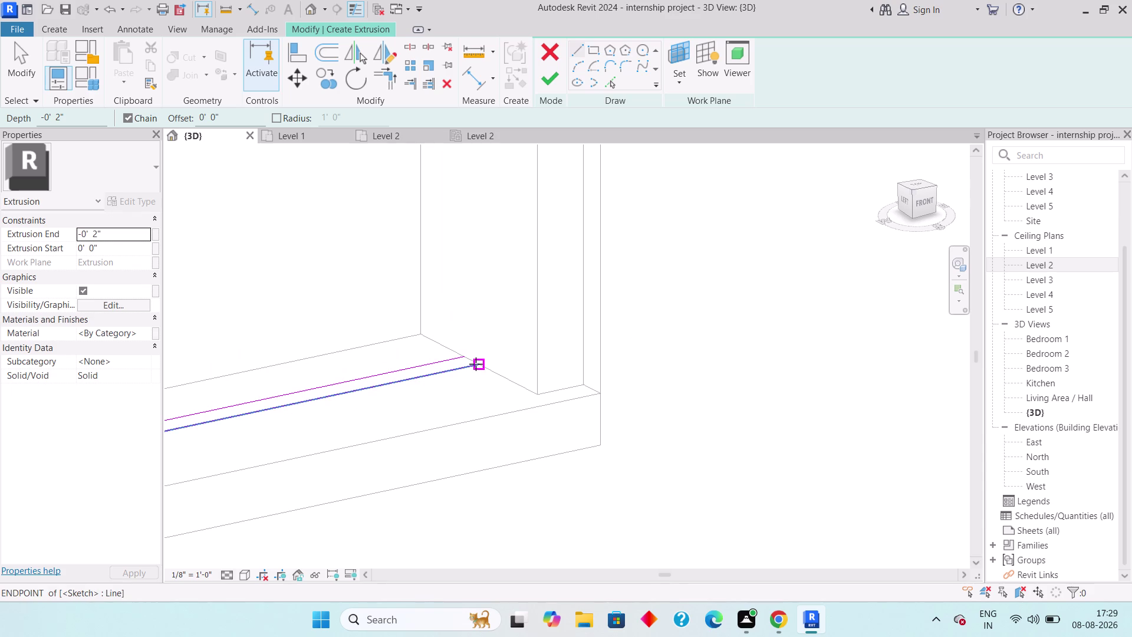
Close the other end of the profile and finish the extrusion sketch.
click(476, 364)
key(ctrl+z)
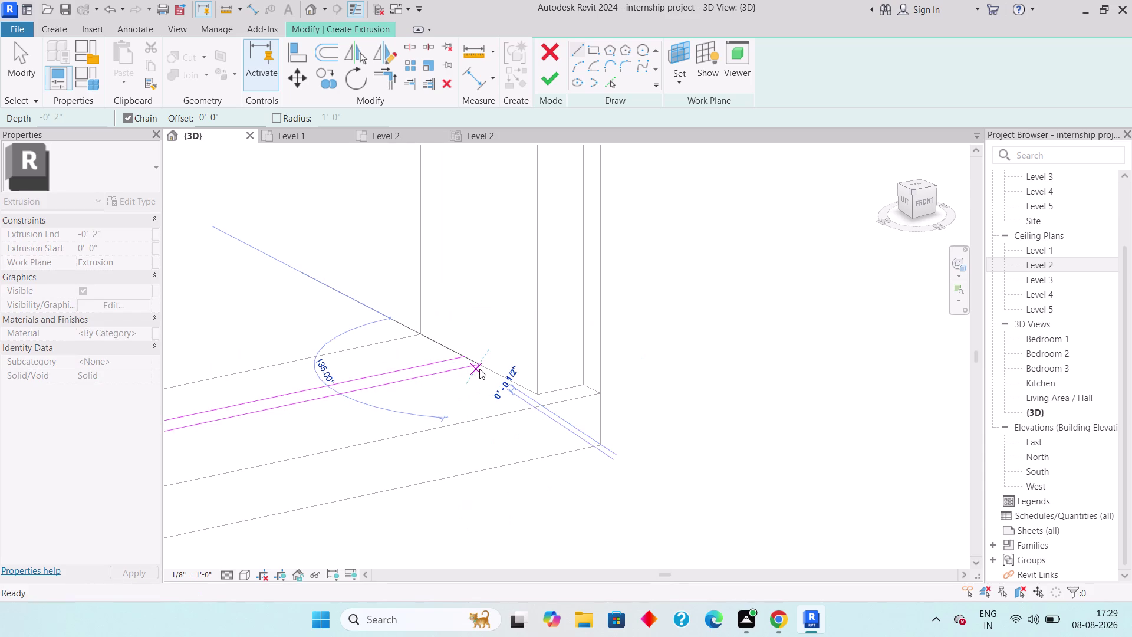
click(475, 363)
click(465, 355)
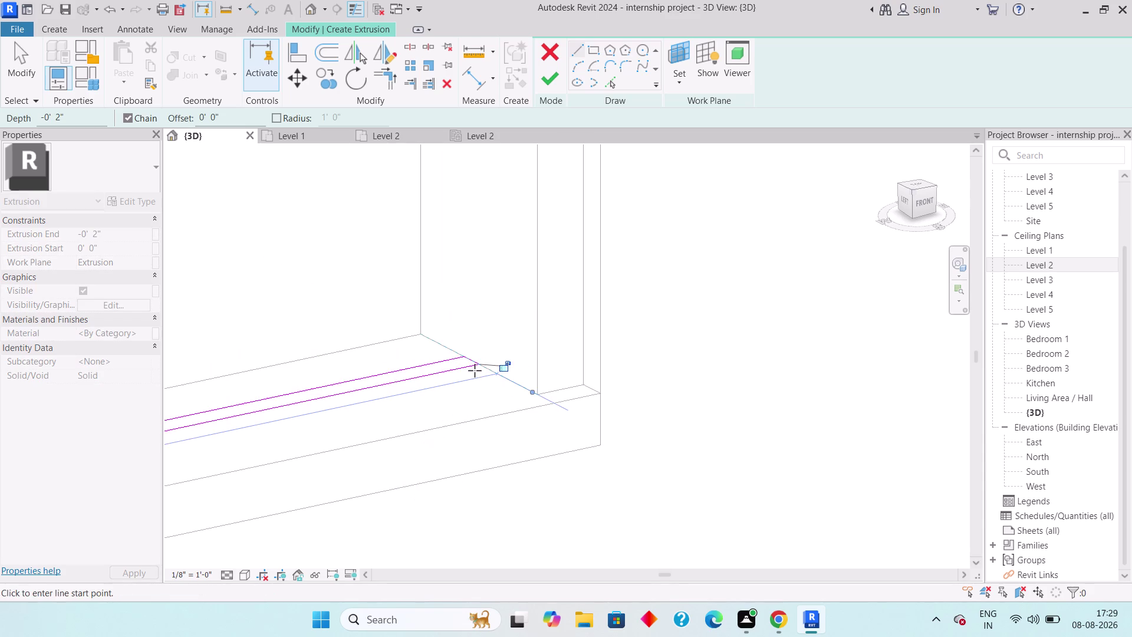
key(Escape)
click(550, 80)
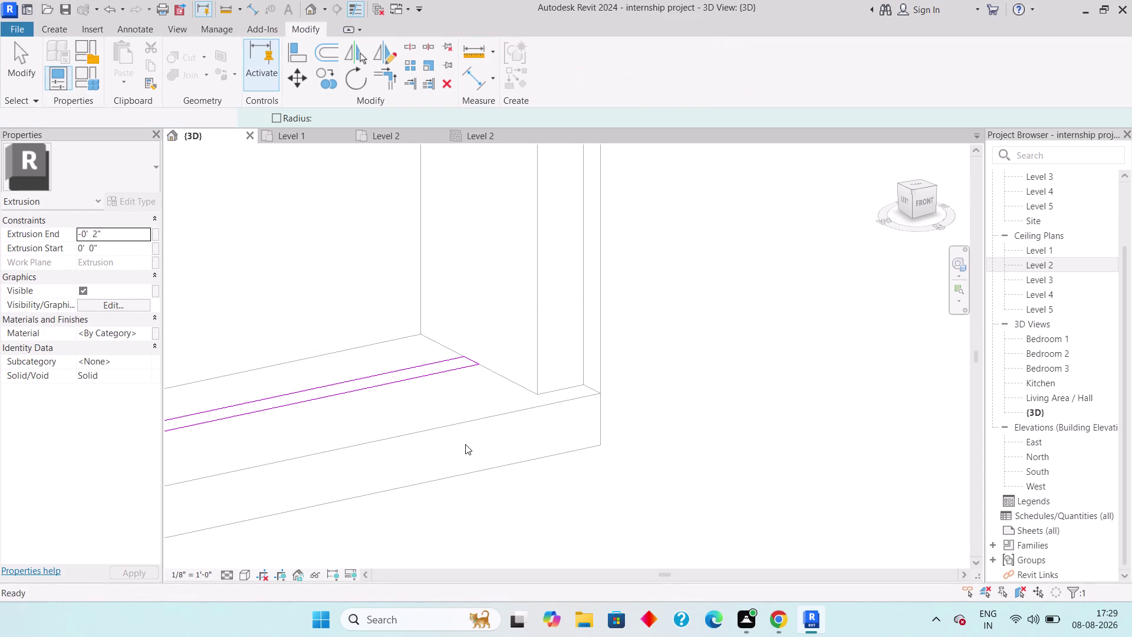
scroll(down, 3)
middle_drag(468, 432, 756, 396)
Drag the thin L-shaped extrusion upward to the window head, 4'-4" tall.
scroll(down, 3)
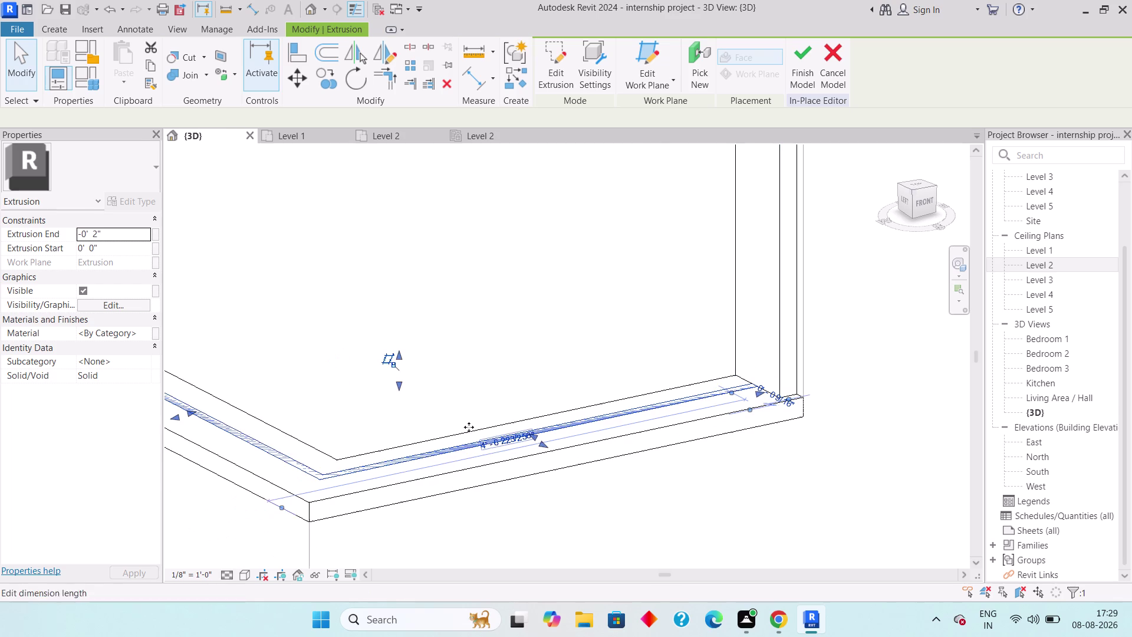
drag(399, 350, 382, 285)
scroll(down, 3)
scroll(down, 3)
drag(381, 285, 362, 250)
middle_drag(374, 277, 369, 351)
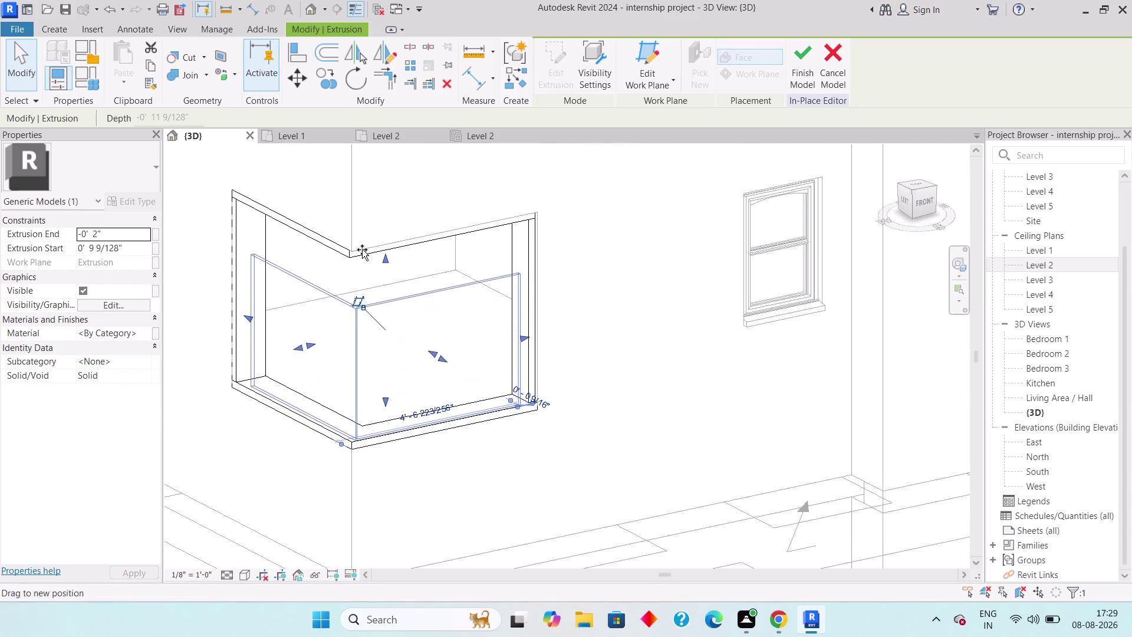
drag(362, 250, 375, 206)
key(Escape)
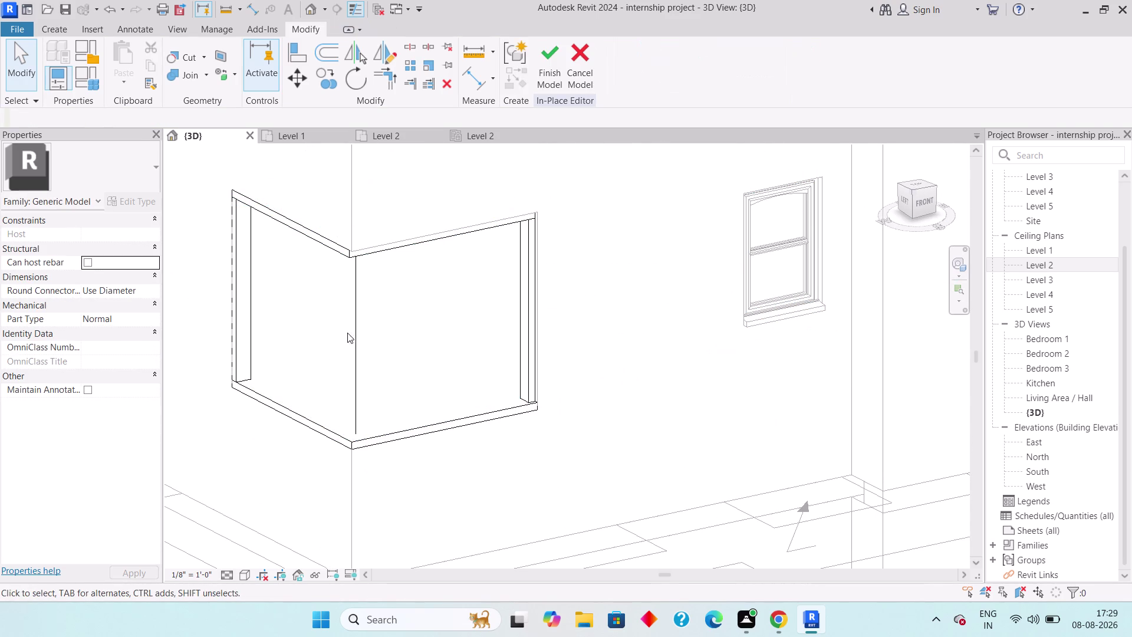
Assign the Glass - Clear, Grey material to the new pane.
click(357, 330)
click(127, 330)
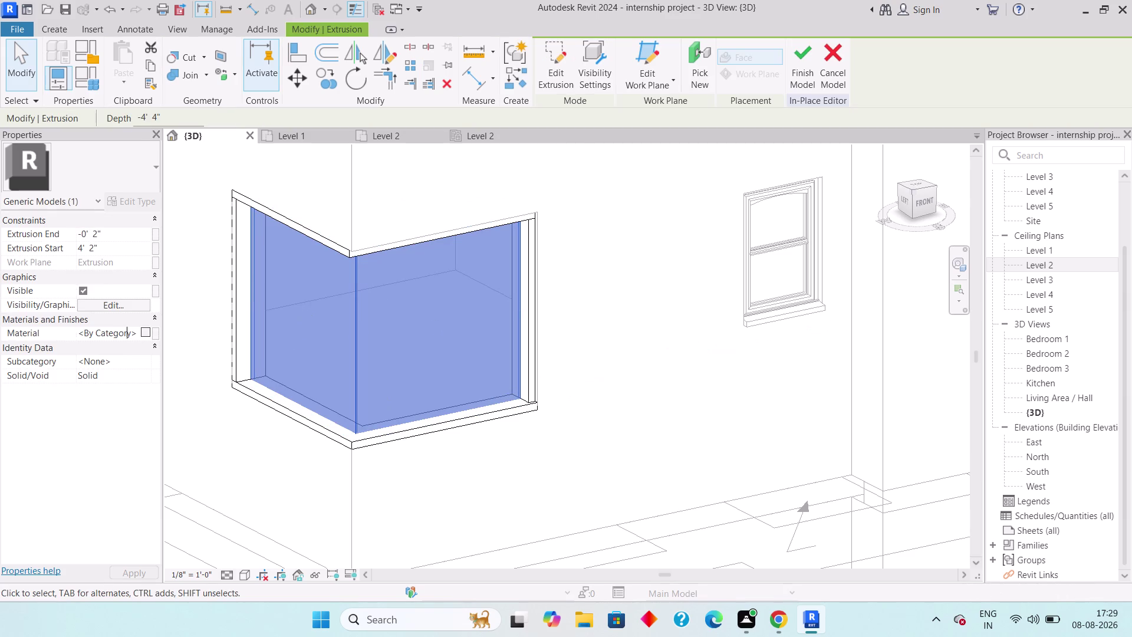
click(146, 328)
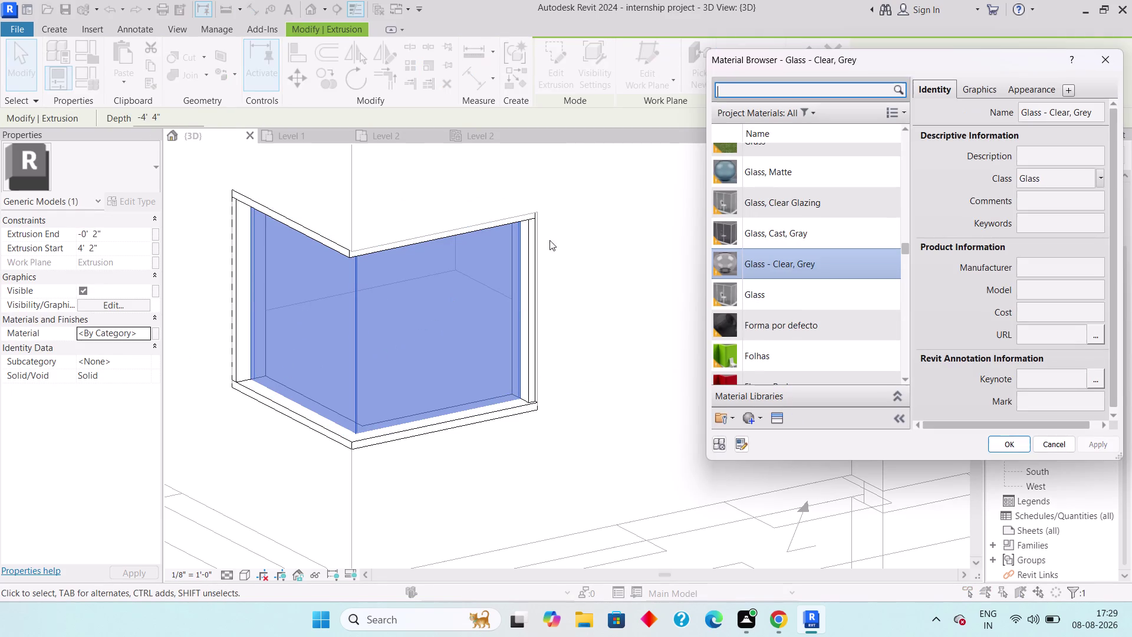
click(761, 260)
click(1006, 446)
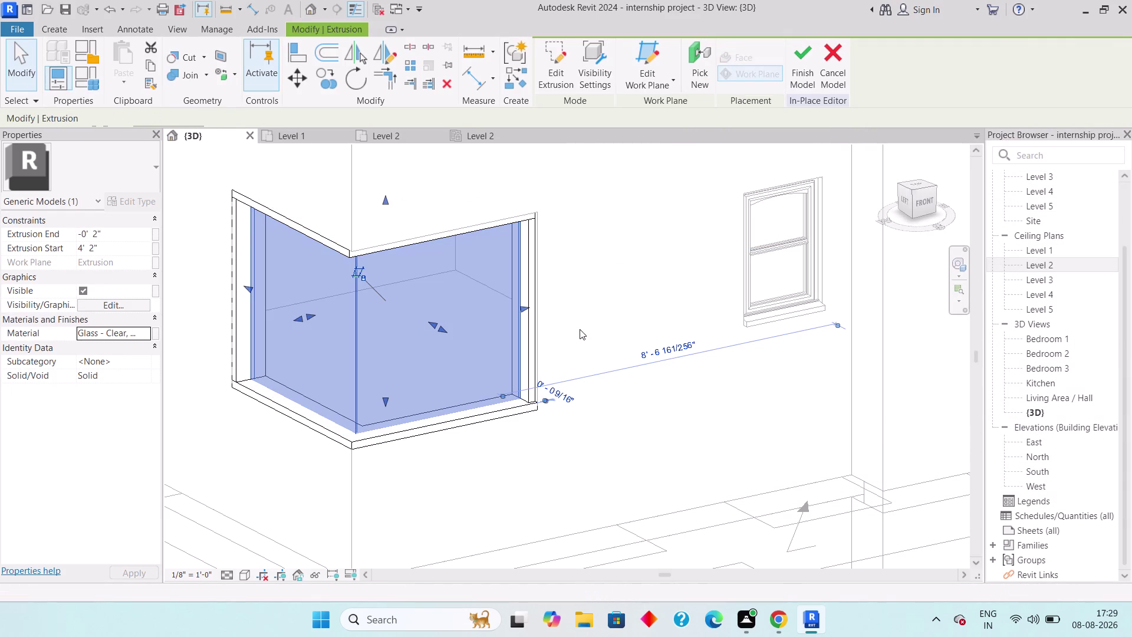
click(248, 572)
click(267, 555)
key(Escape)
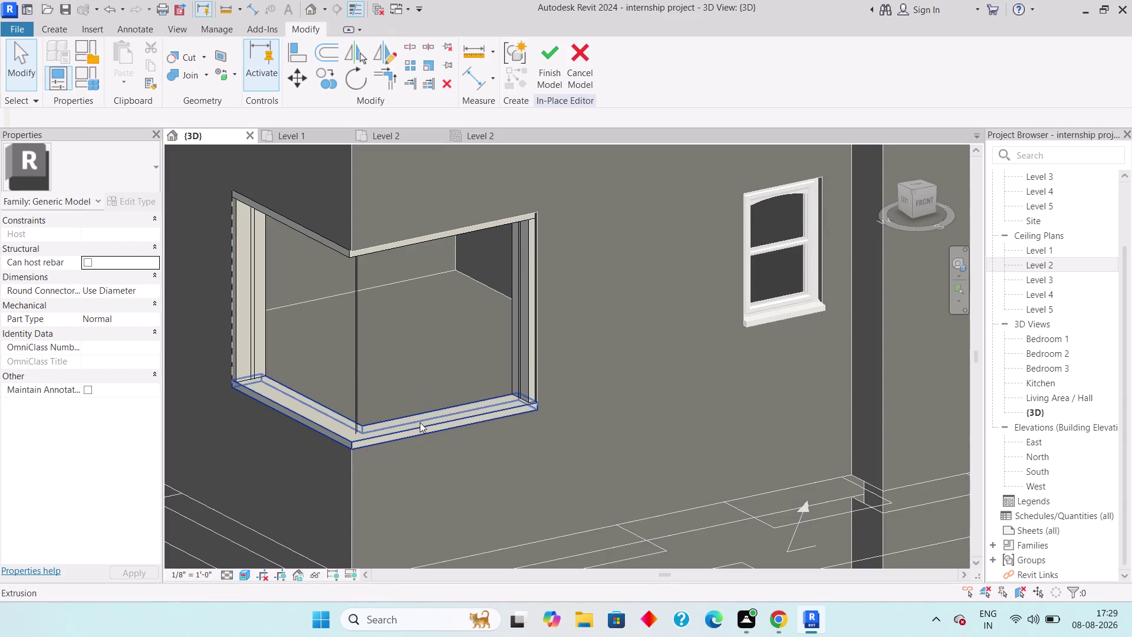
Select the four frame pieces of the first corner window.
click(412, 434)
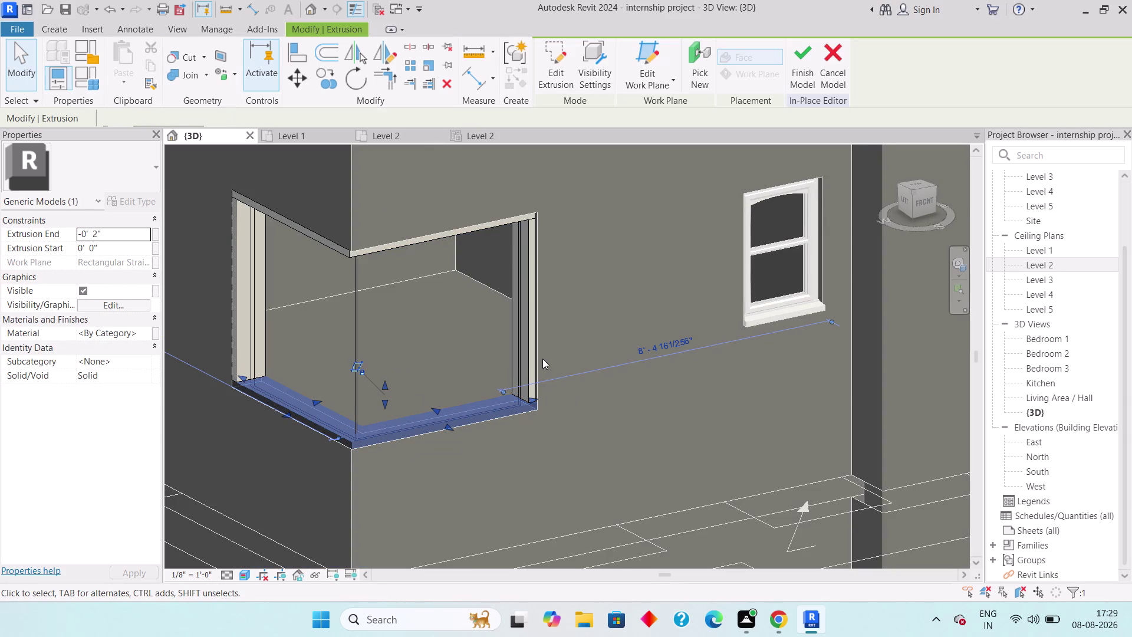
click(531, 358)
click(467, 226)
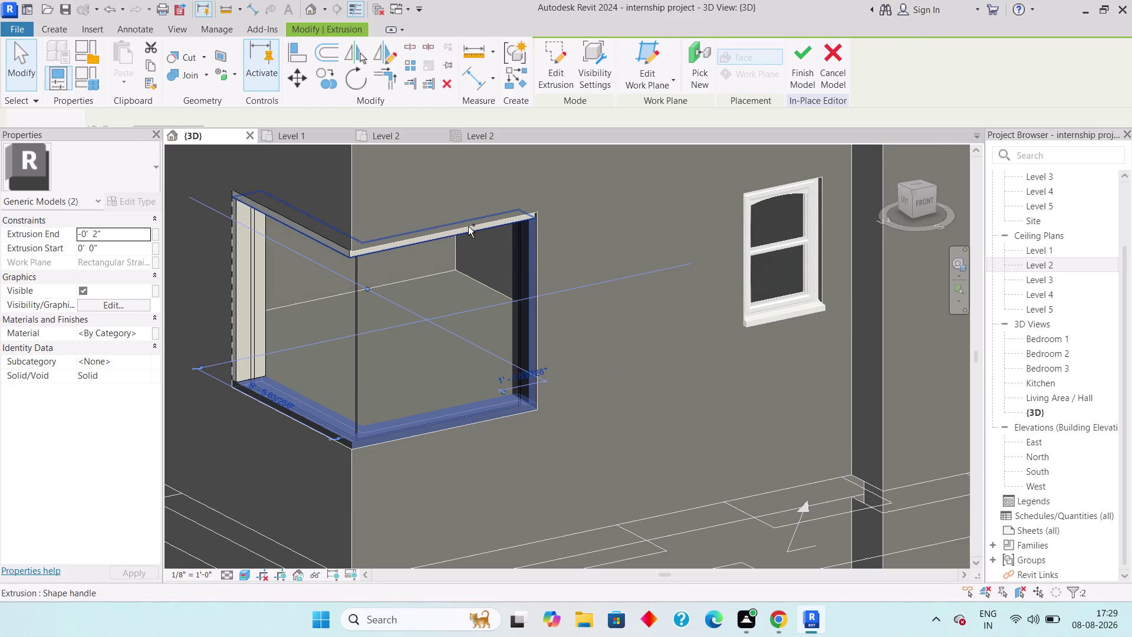
click(236, 258)
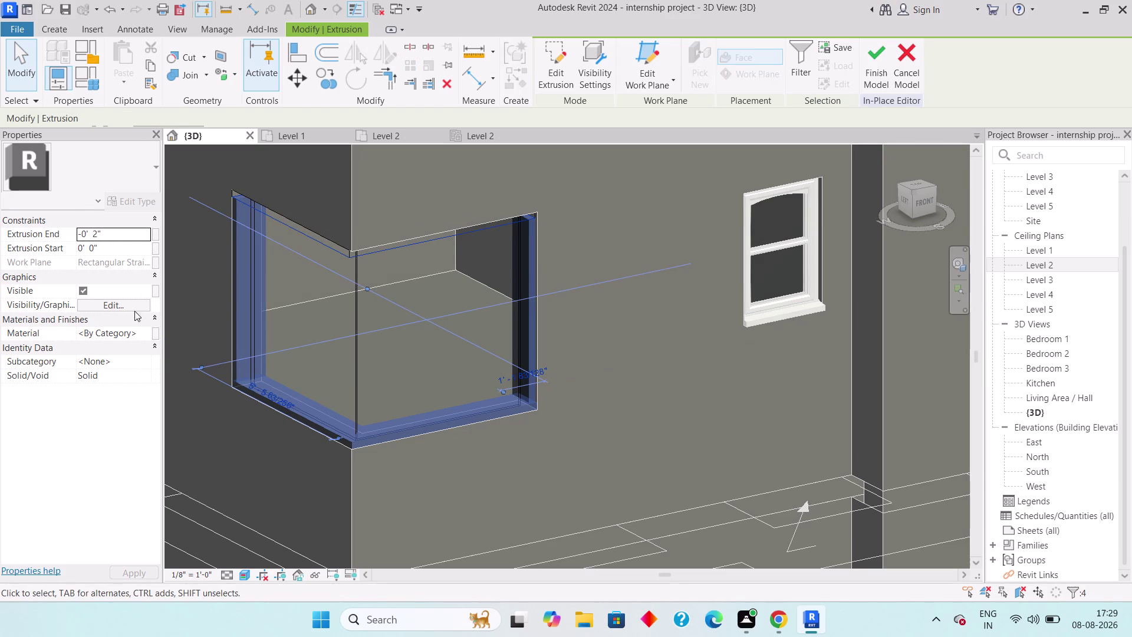
click(133, 330)
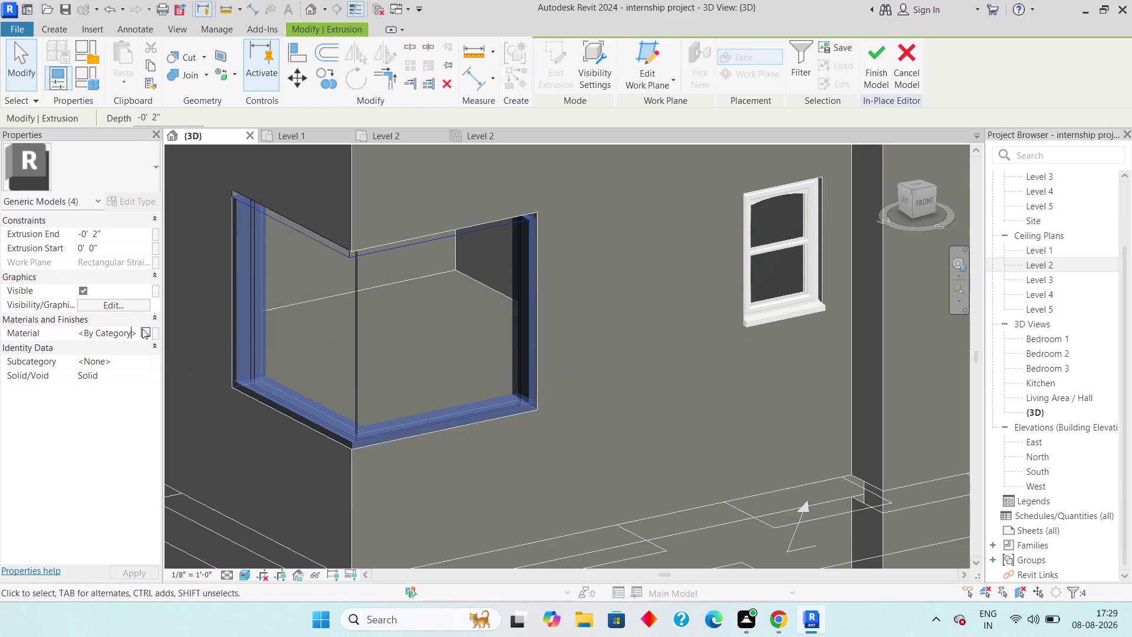
scroll(down, 3)
middle_drag(532, 365, 244, 356)
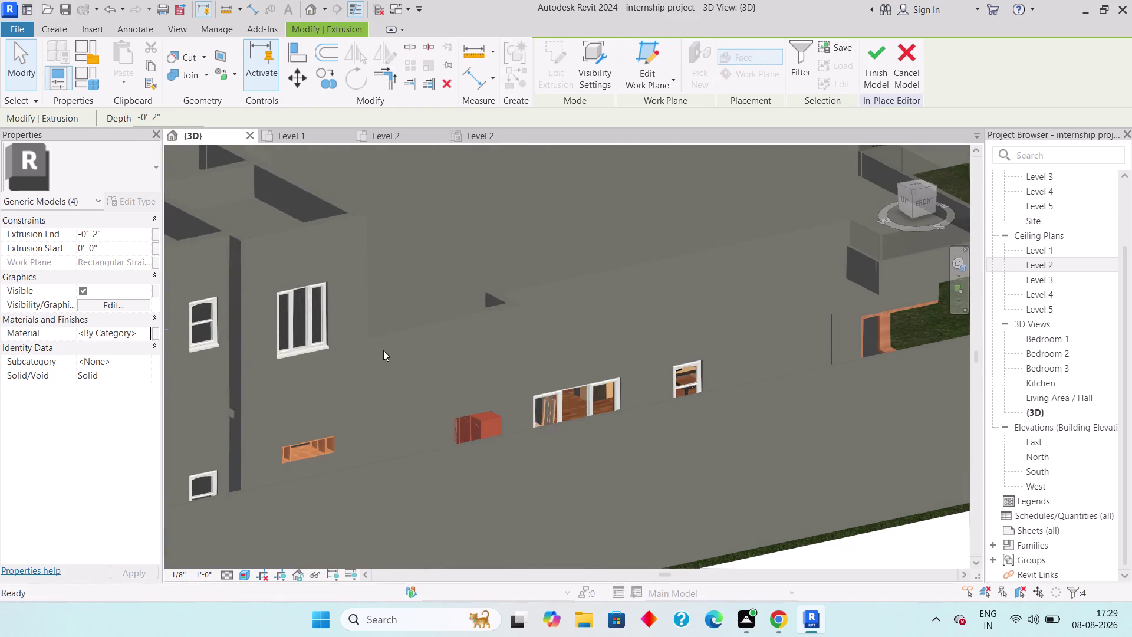
scroll(down, 3)
middle_drag(260, 353, 445, 348)
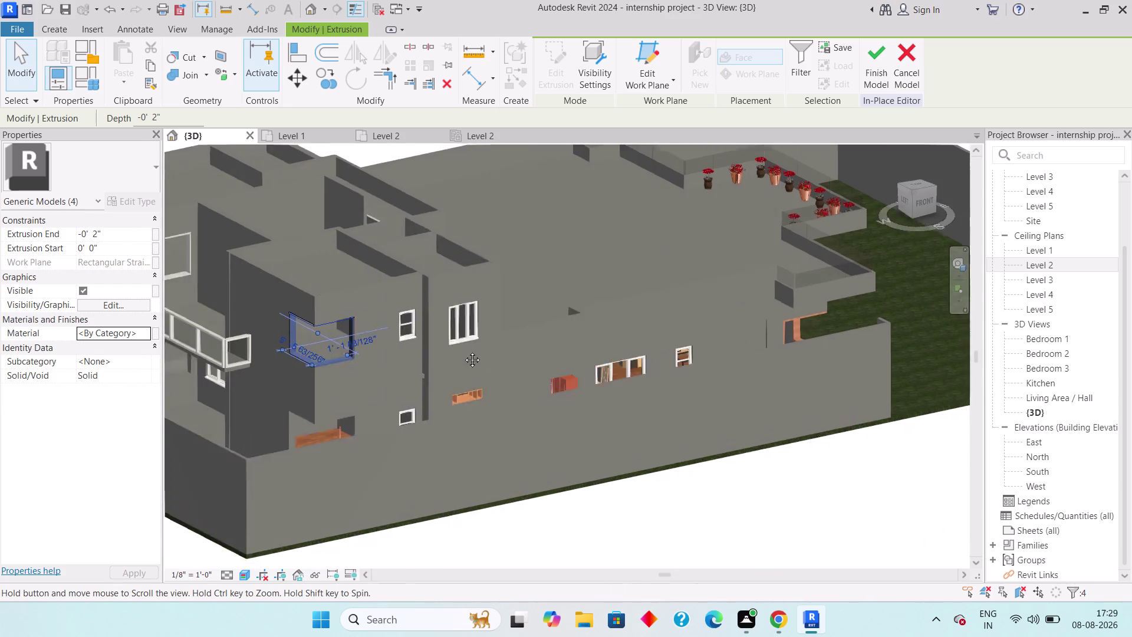
middle_drag(445, 348, 685, 390)
scroll(up, 3)
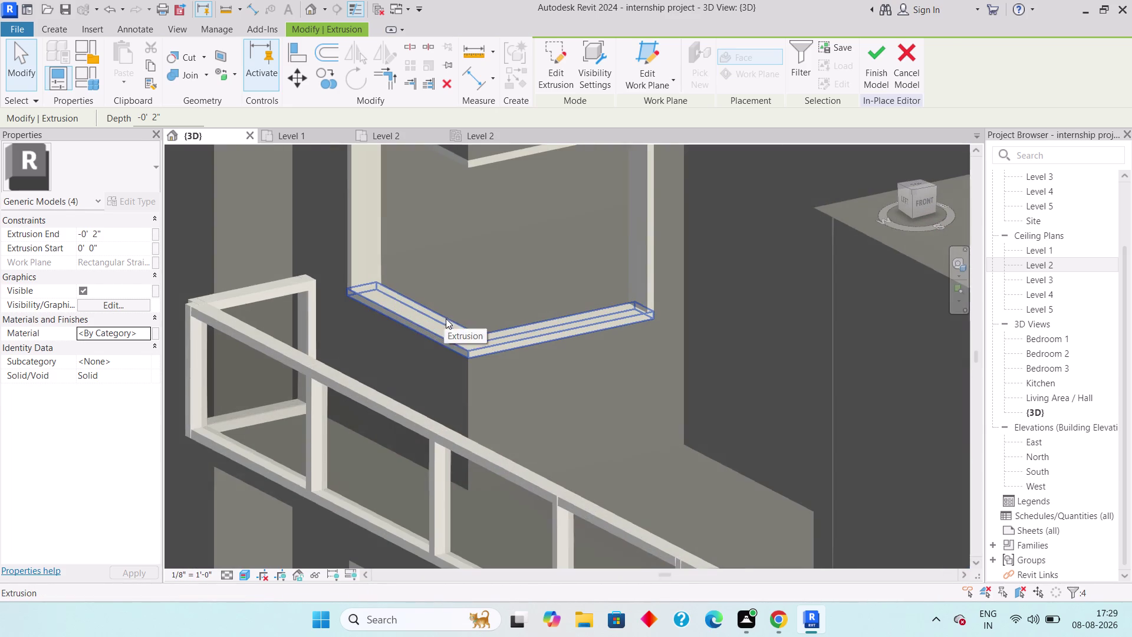
Add the second window's four frame pieces and open the Material browser.
click(457, 343)
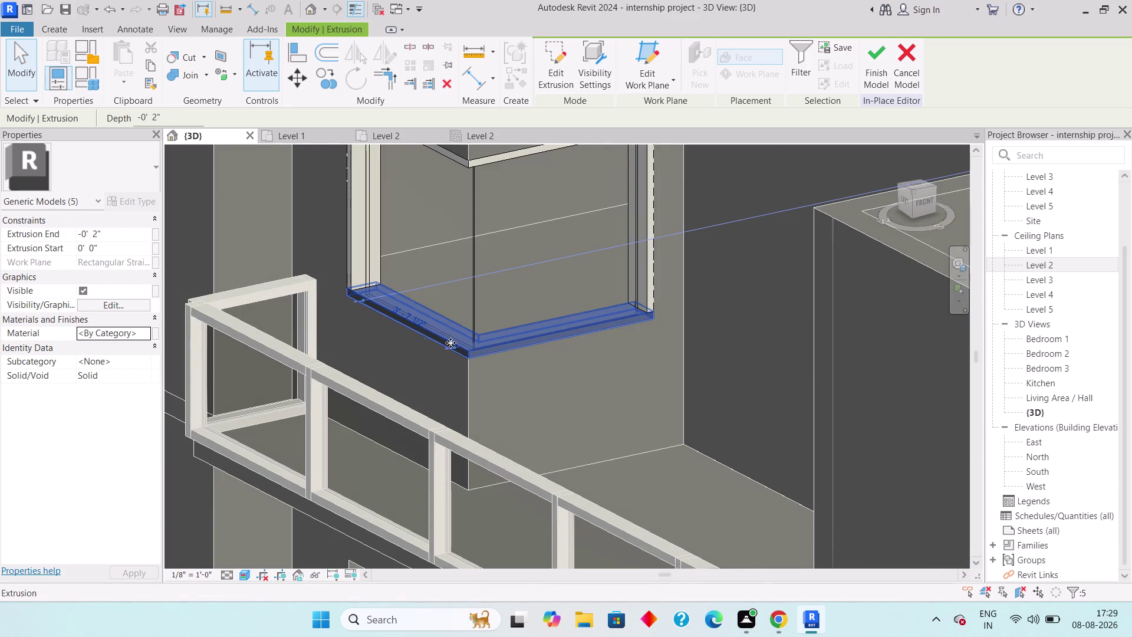
click(354, 270)
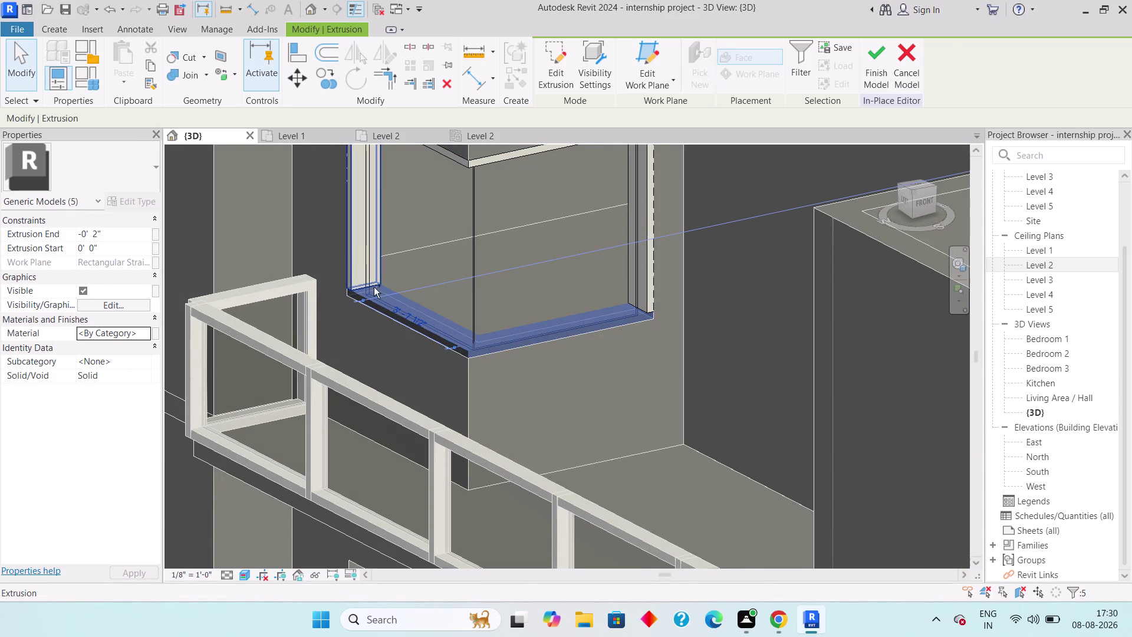
middle_drag(521, 298, 474, 409)
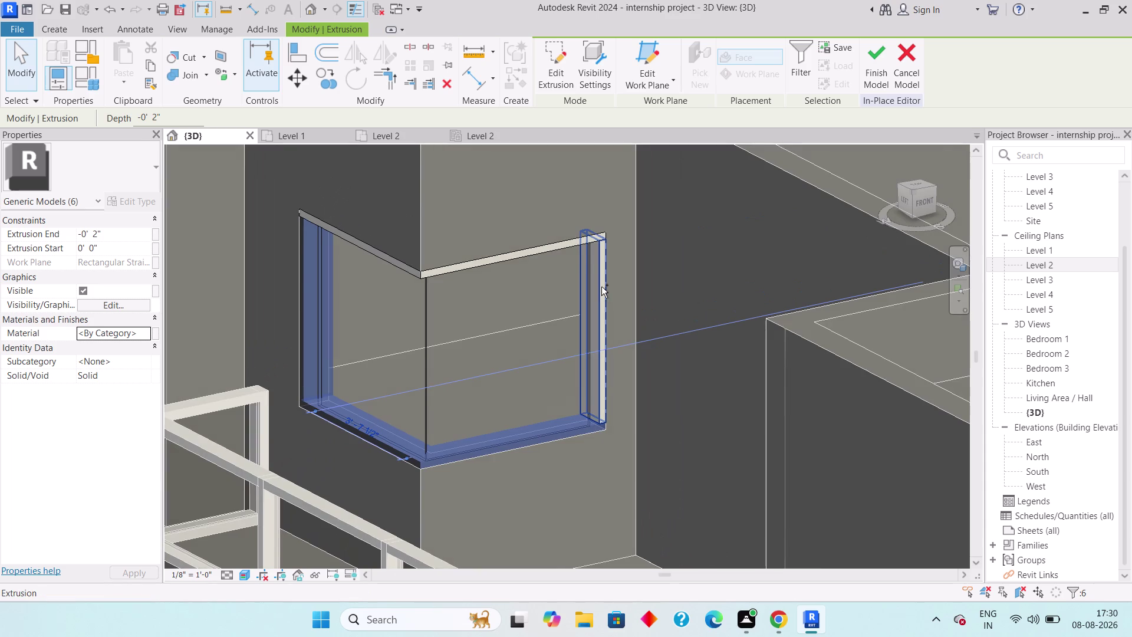
click(601, 286)
click(558, 243)
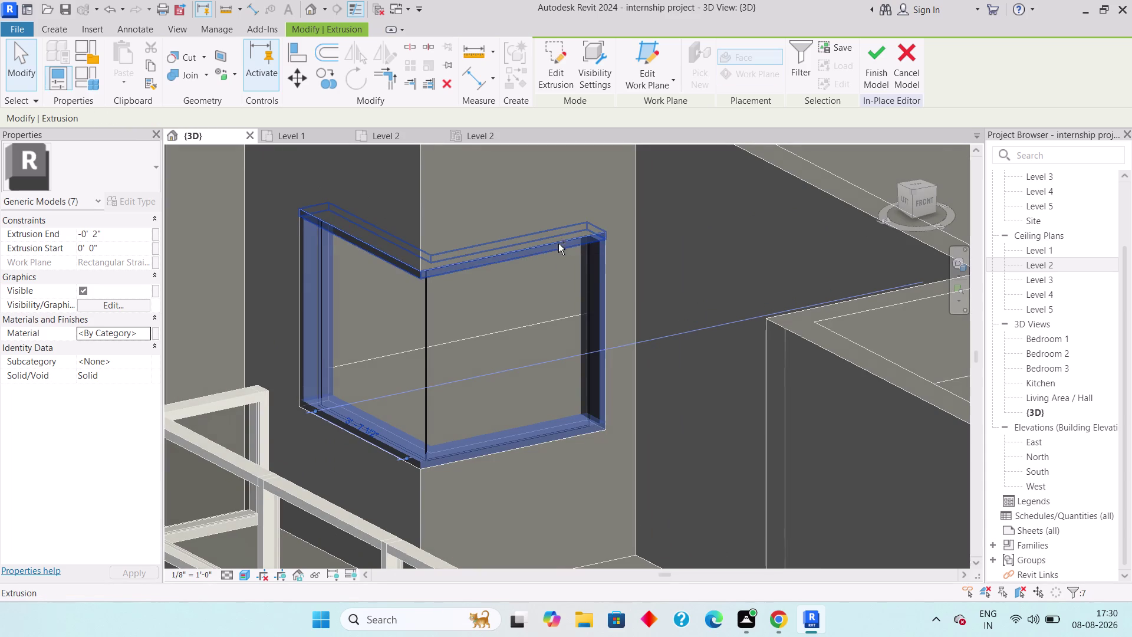
click(137, 330)
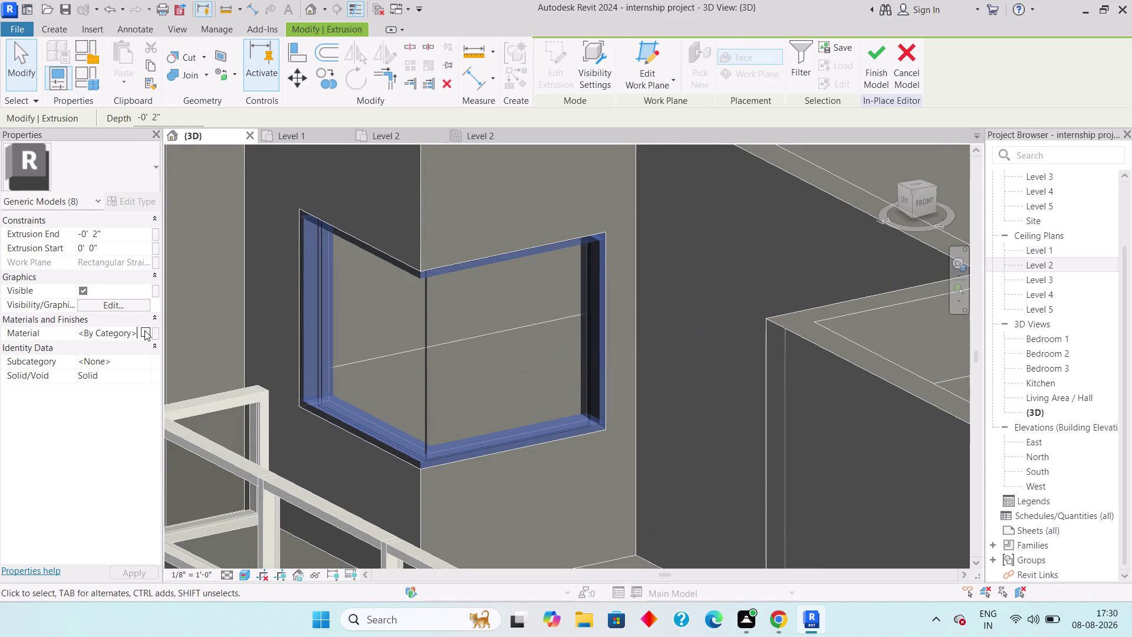
click(143, 329)
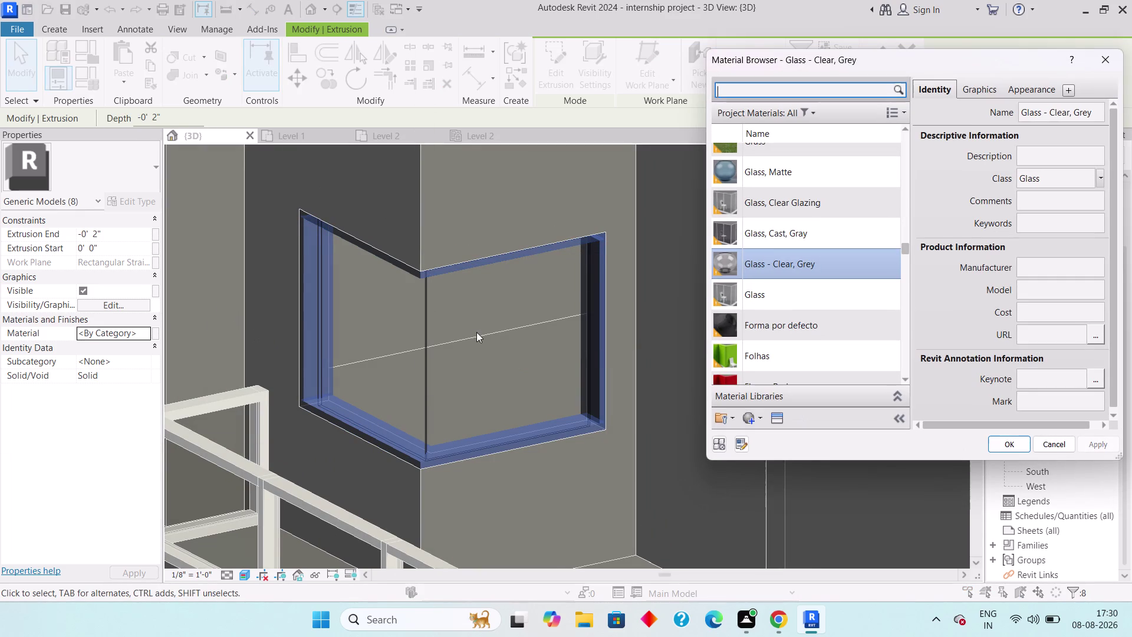
Filter materials to Wood, apply Door - Panel to the eight frame pieces, and deselect.
click(800, 106)
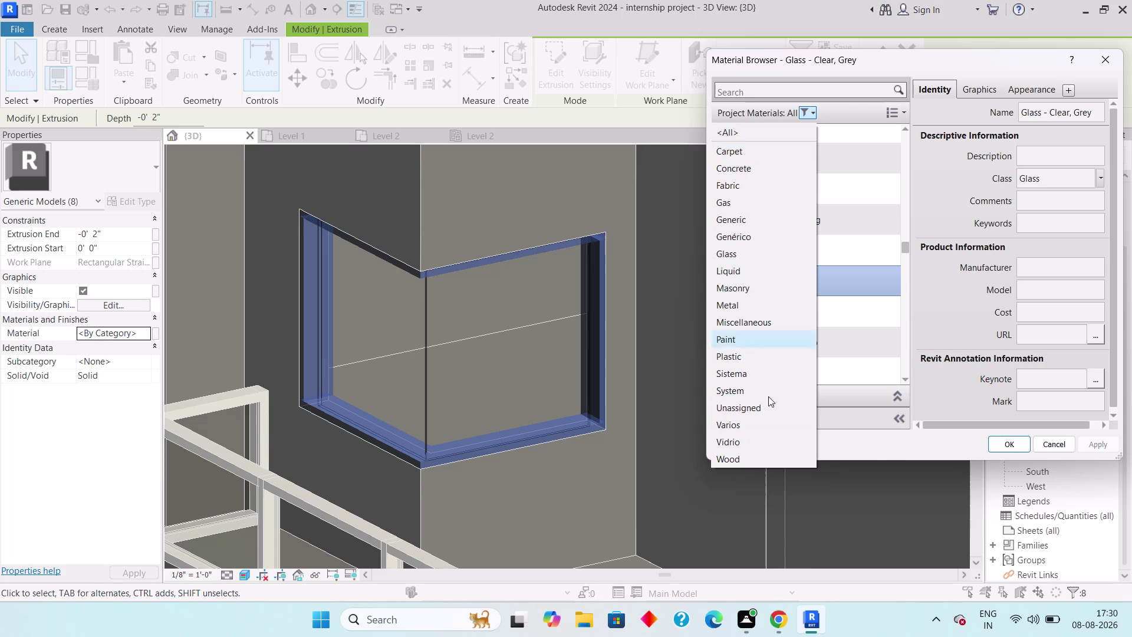
click(746, 461)
click(776, 243)
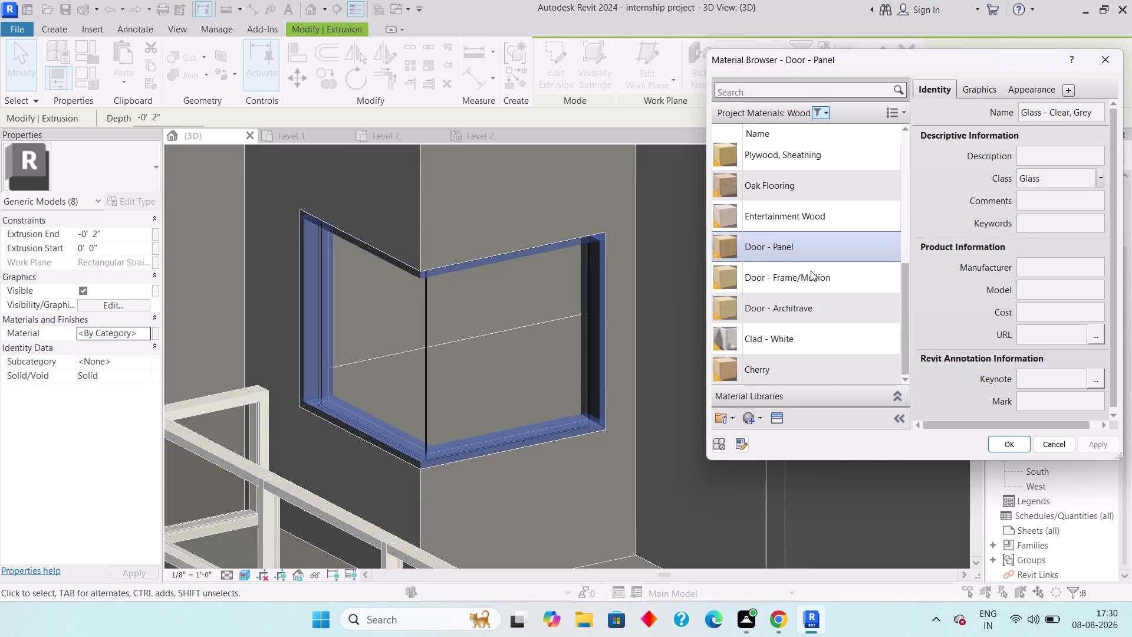
click(1007, 442)
scroll(down, 3)
scroll(down, 3)
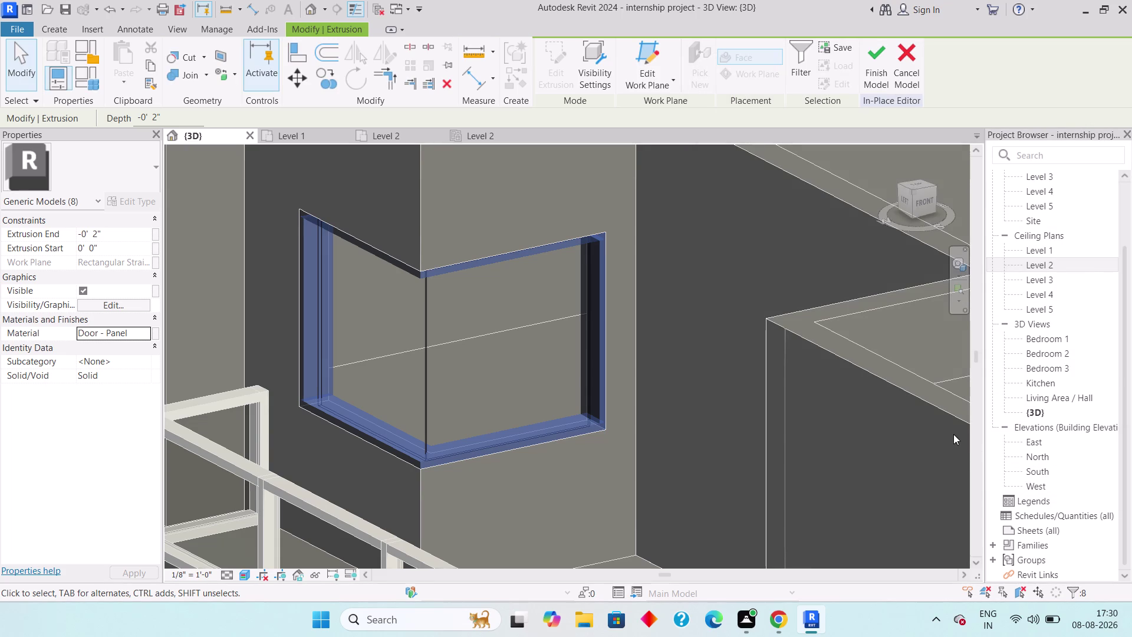
scroll(down, 3)
middle_drag(862, 398, 636, 258)
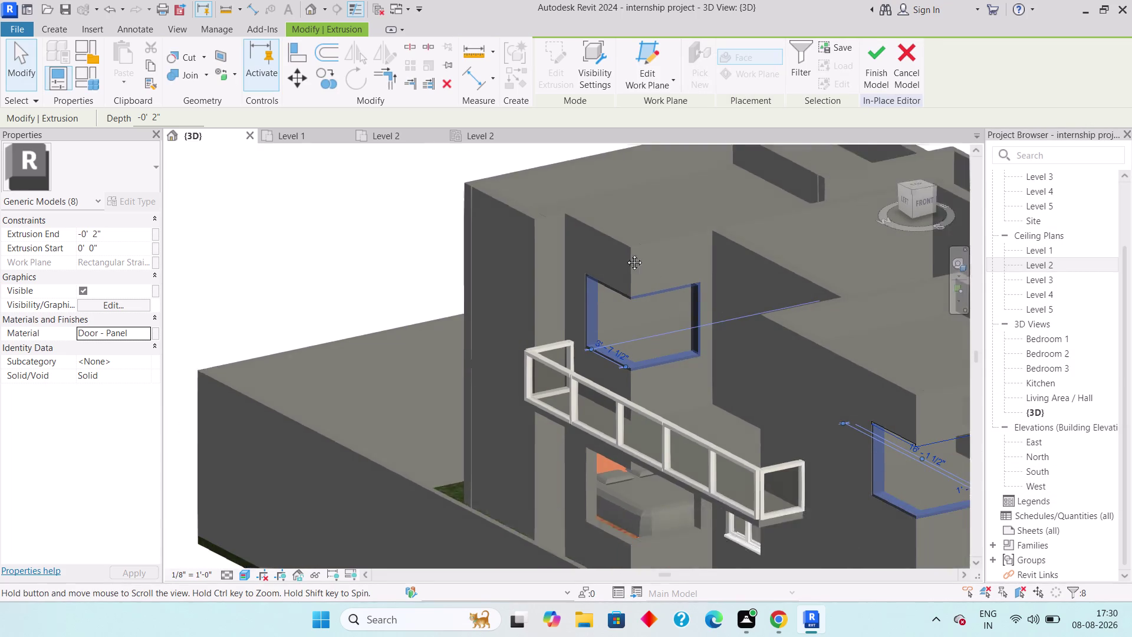
middle_drag(636, 258, 601, 247)
key(Escape)
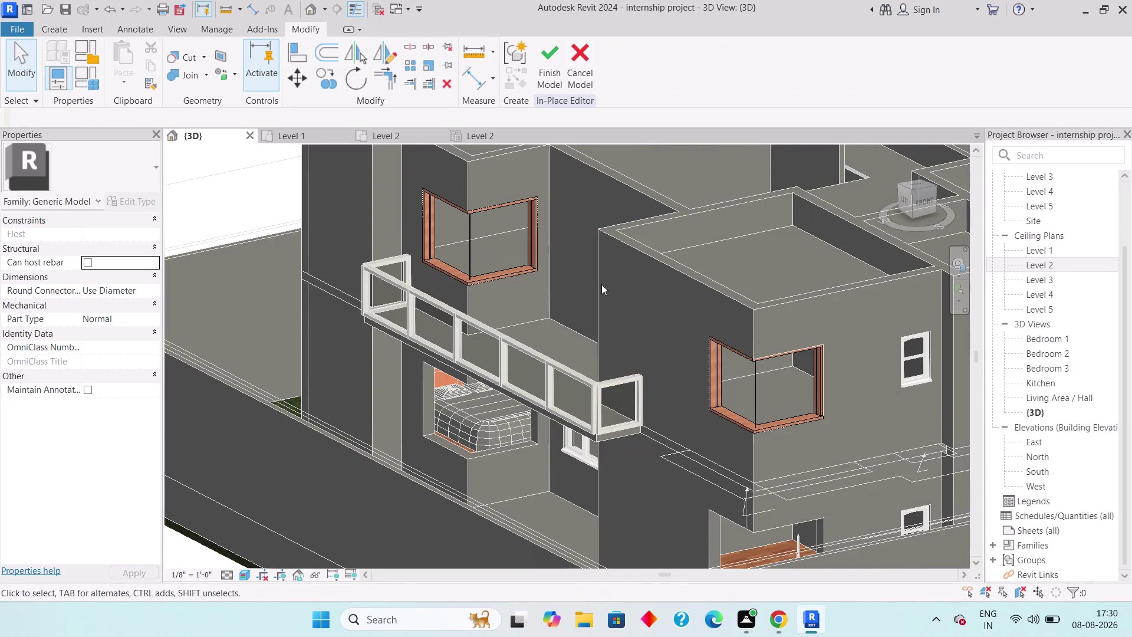
Finish the in-place model and orbit the house to review the windows.
click(550, 68)
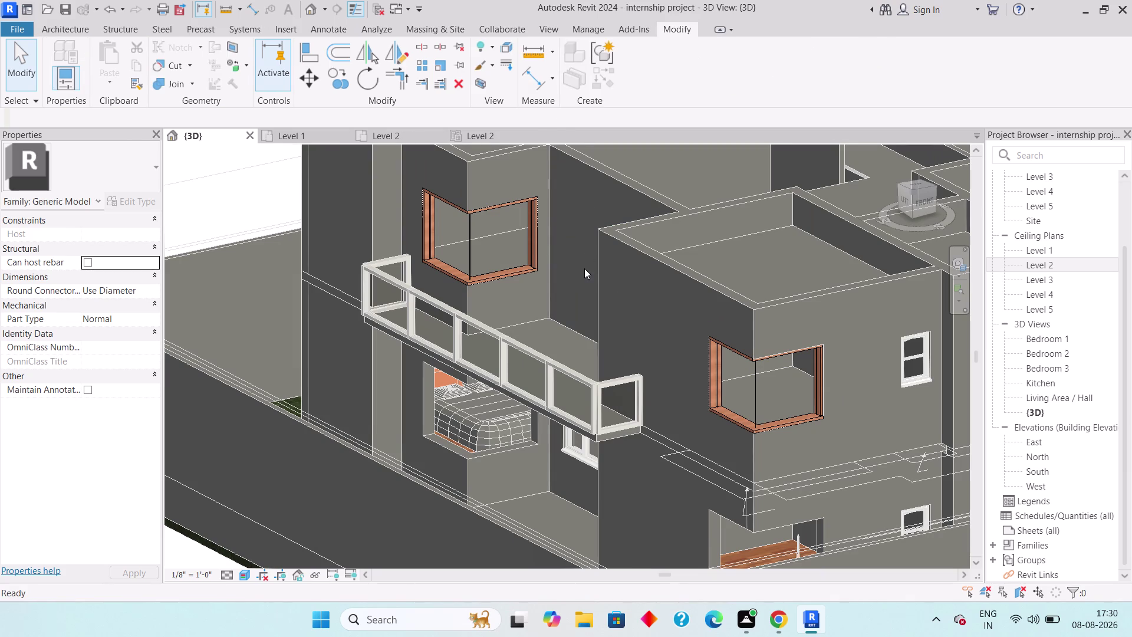
key(Escape)
key(Escape)
scroll(down, 3)
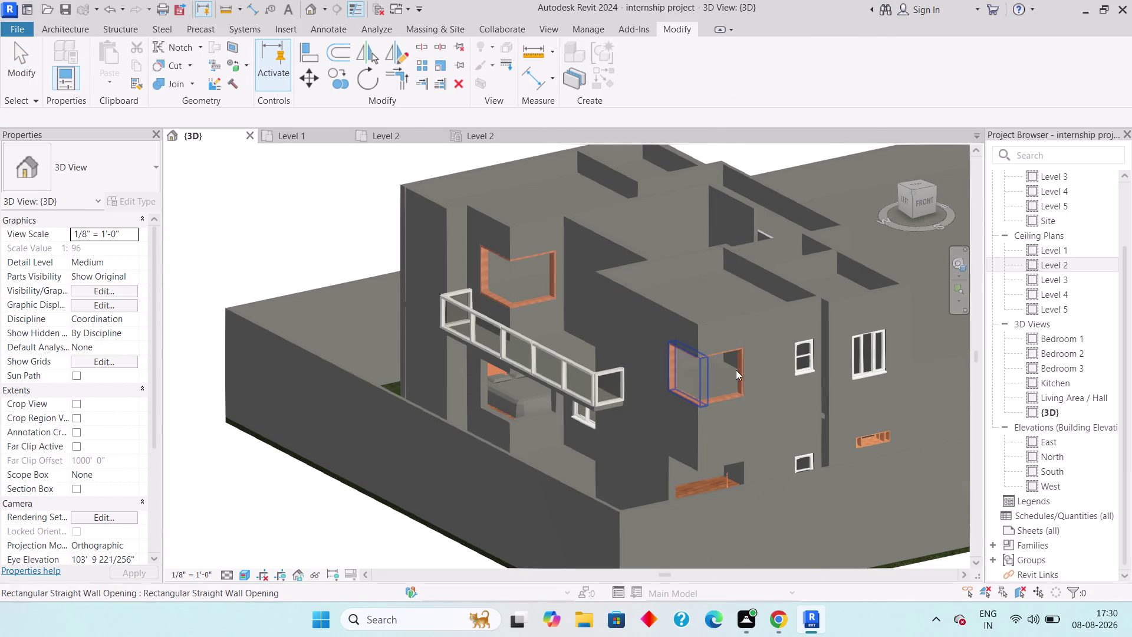
middle_drag(816, 368, 709, 474)
middle_drag(771, 425, 741, 423)
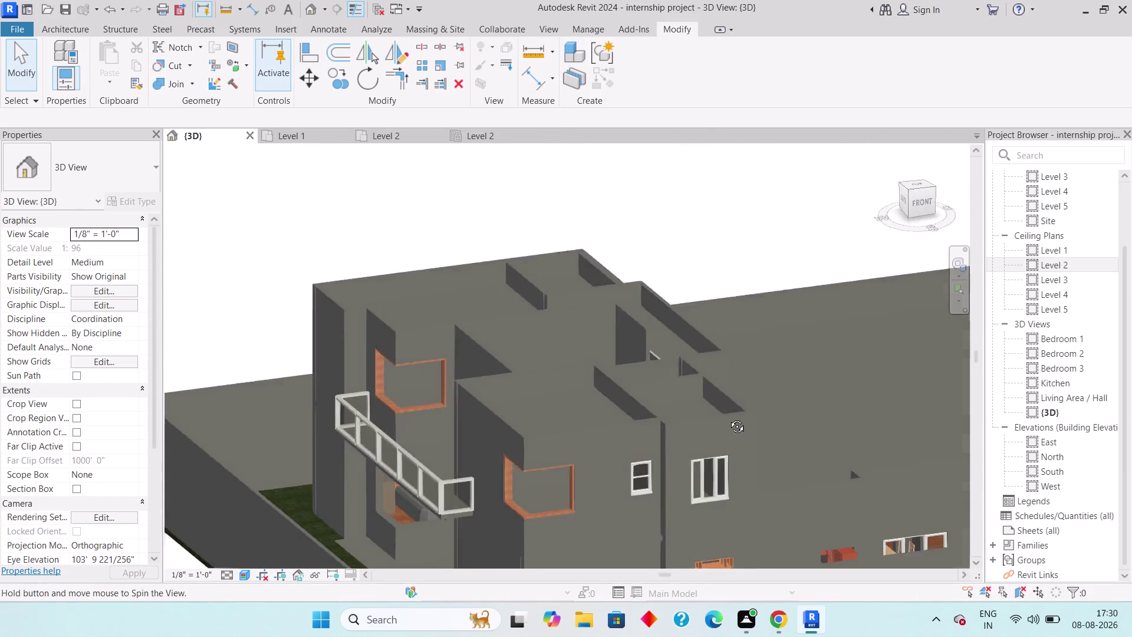
middle_drag(741, 423, 631, 444)
middle_drag(634, 441, 781, 326)
scroll(down, 3)
scroll(down, 3)
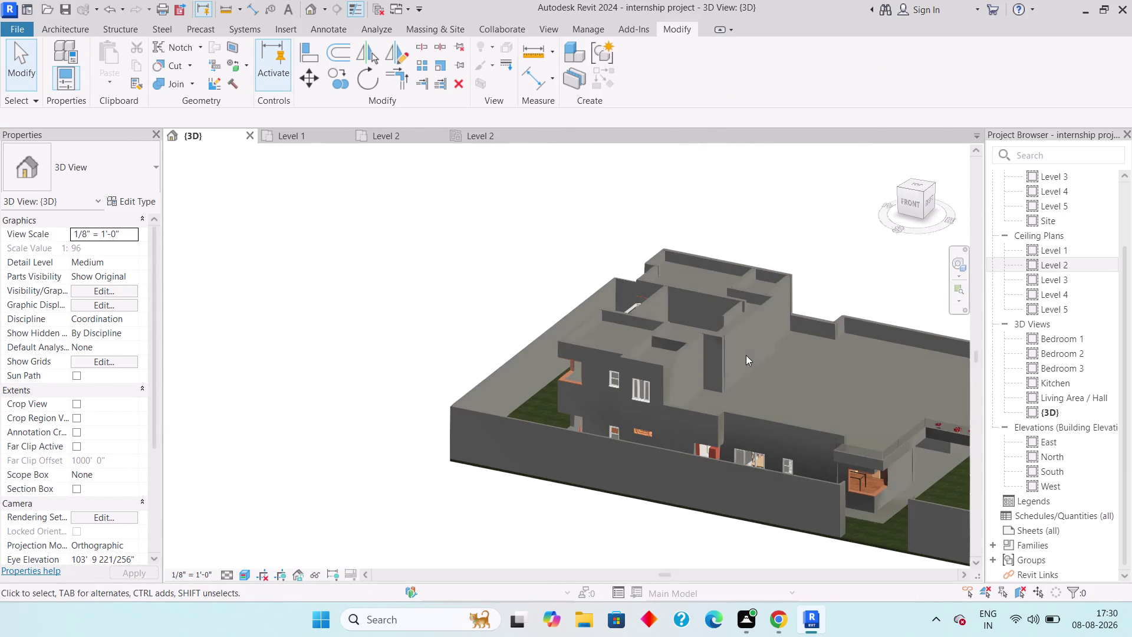
Pan, zoom and orbit the 3D view to review the whole house and upper floor.
middle_drag(741, 415, 704, 318)
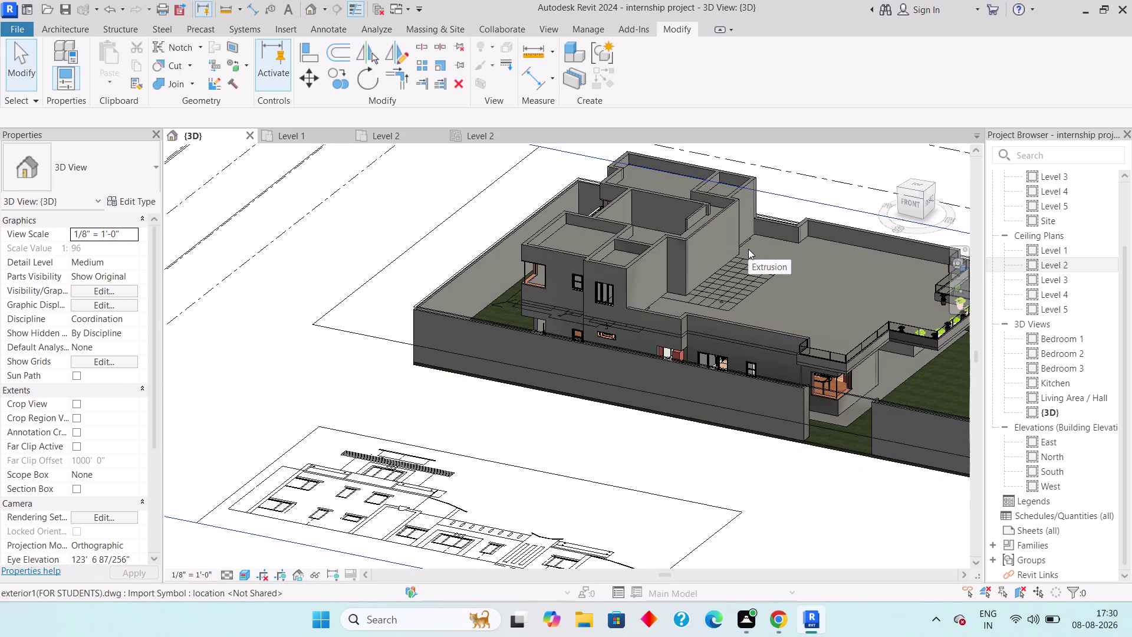
middle_drag(758, 291, 770, 322)
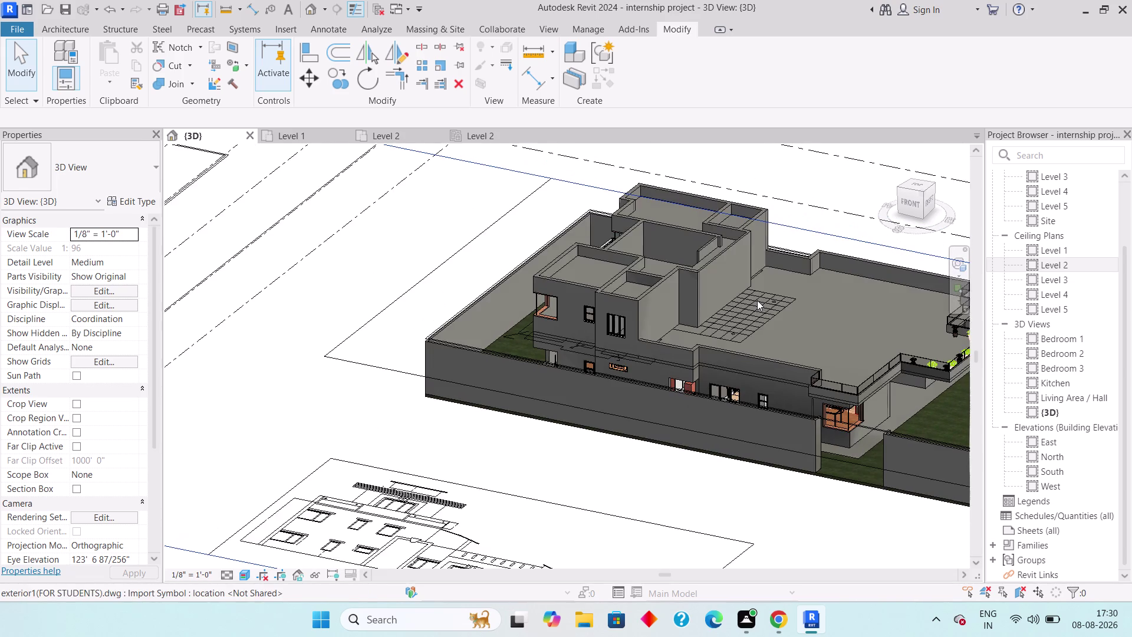
scroll(down, 3)
middle_drag(757, 300, 782, 416)
middle_drag(745, 374, 721, 350)
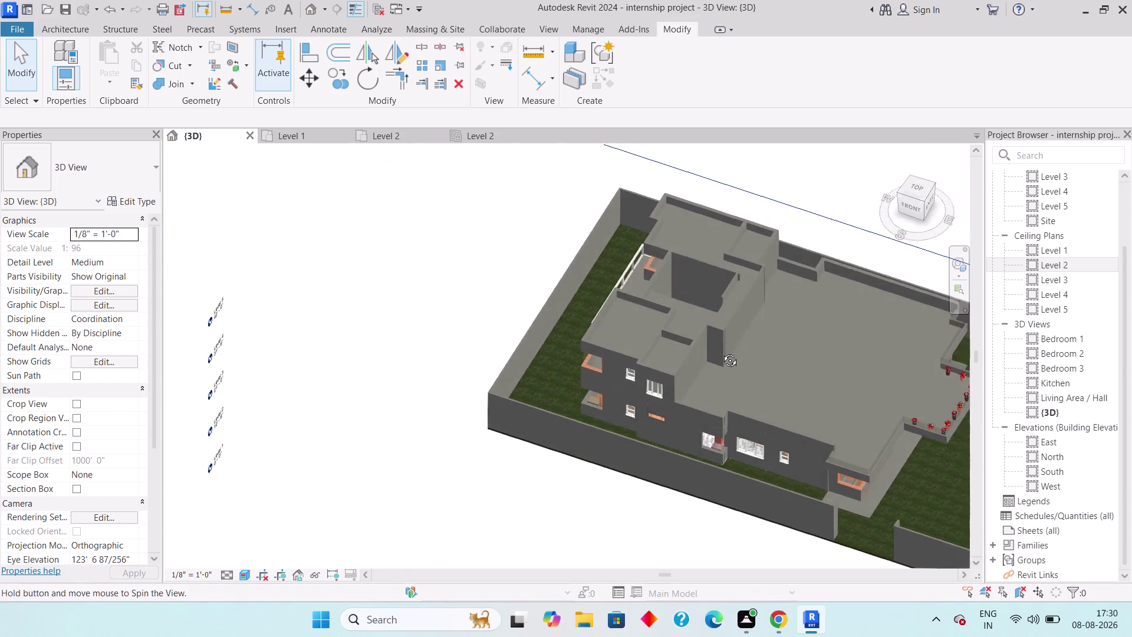
middle_drag(720, 350, 716, 342)
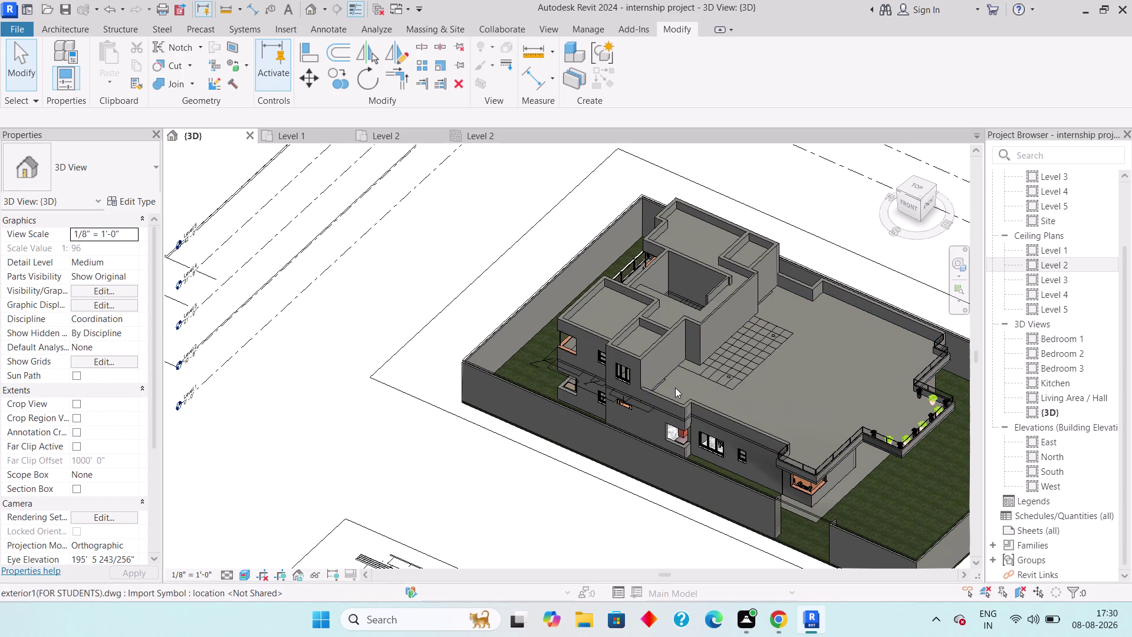
scroll(up, 3)
middle_drag(728, 386, 676, 387)
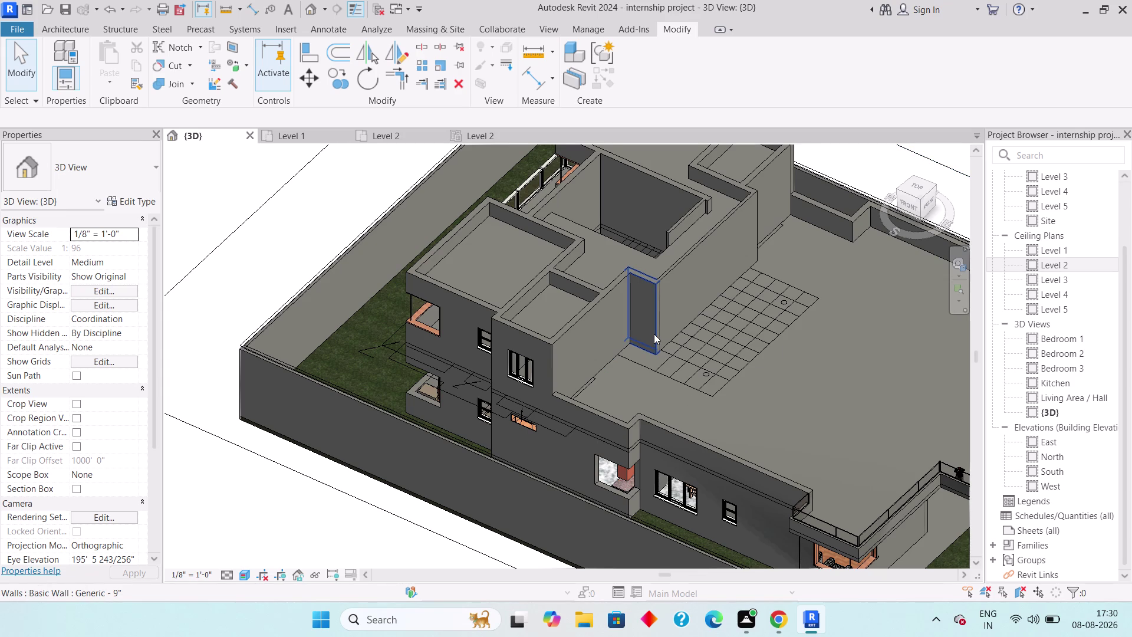
middle_drag(655, 336, 628, 339)
scroll(down, 3)
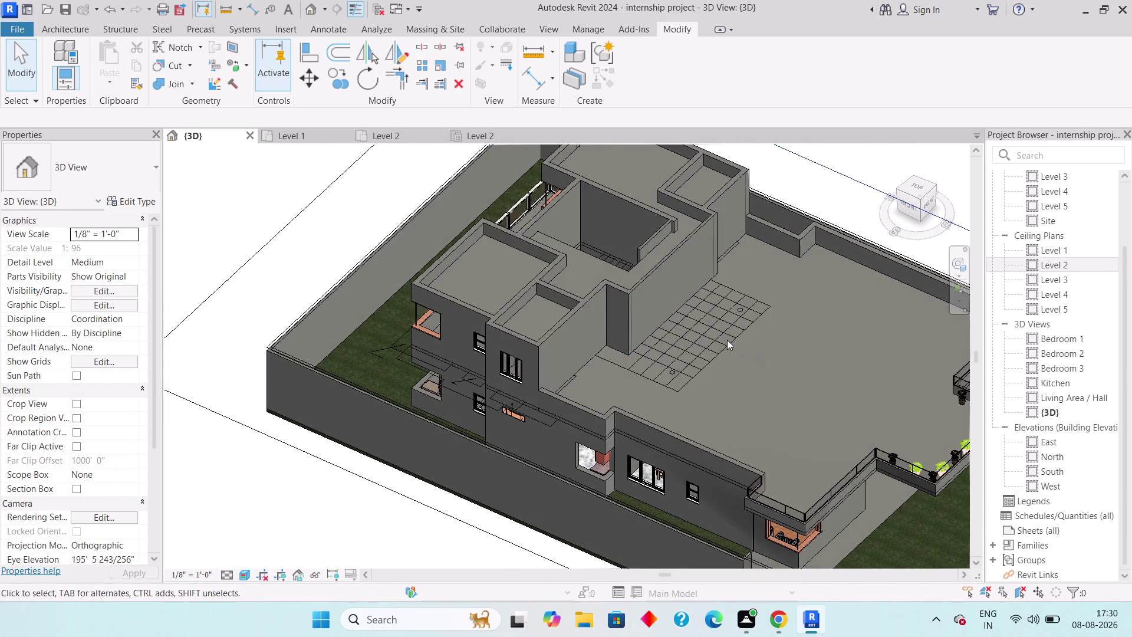
middle_drag(726, 341, 730, 387)
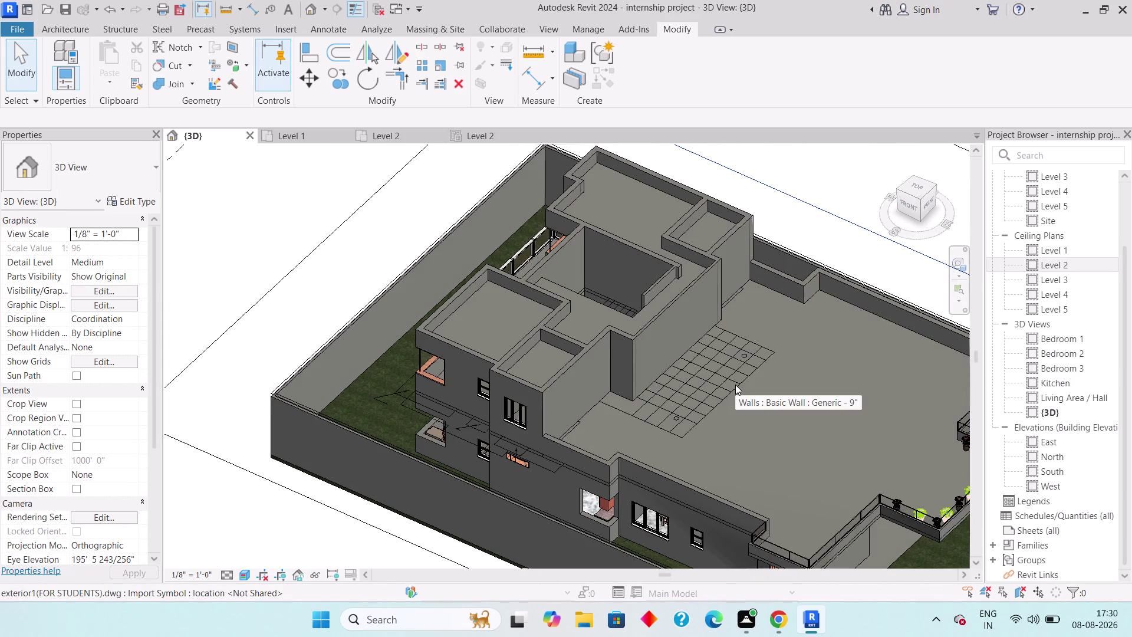